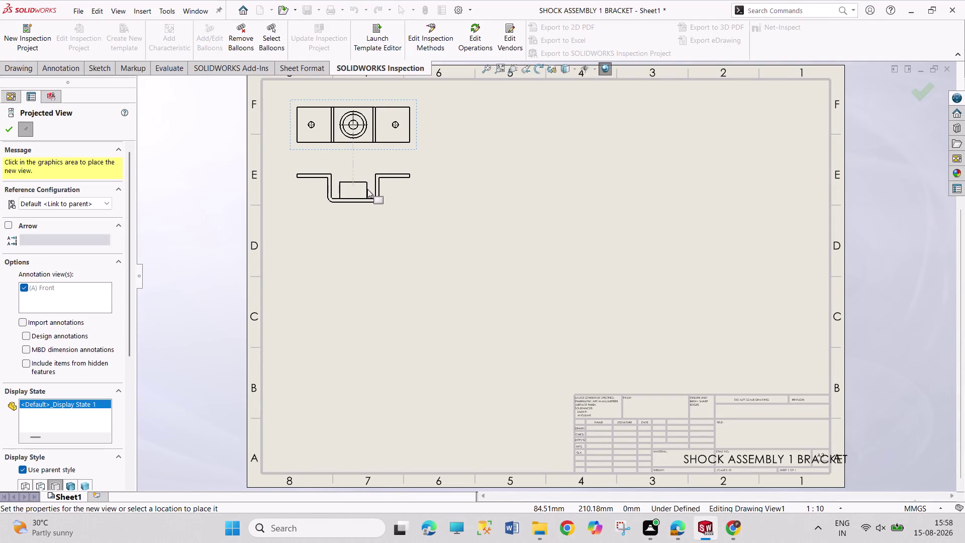
Place the bracket's projected front view directly below its top view and close the command.
click(368, 192)
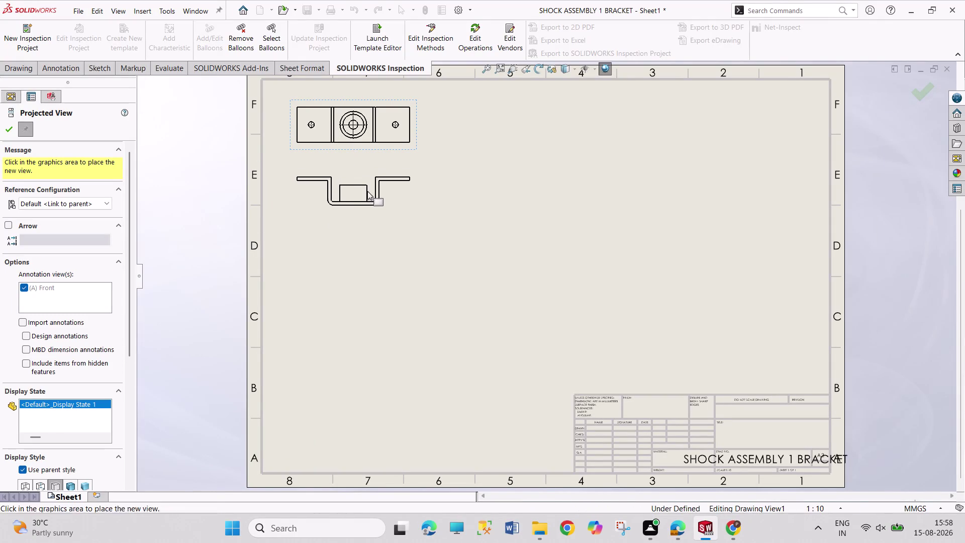
click(9, 136)
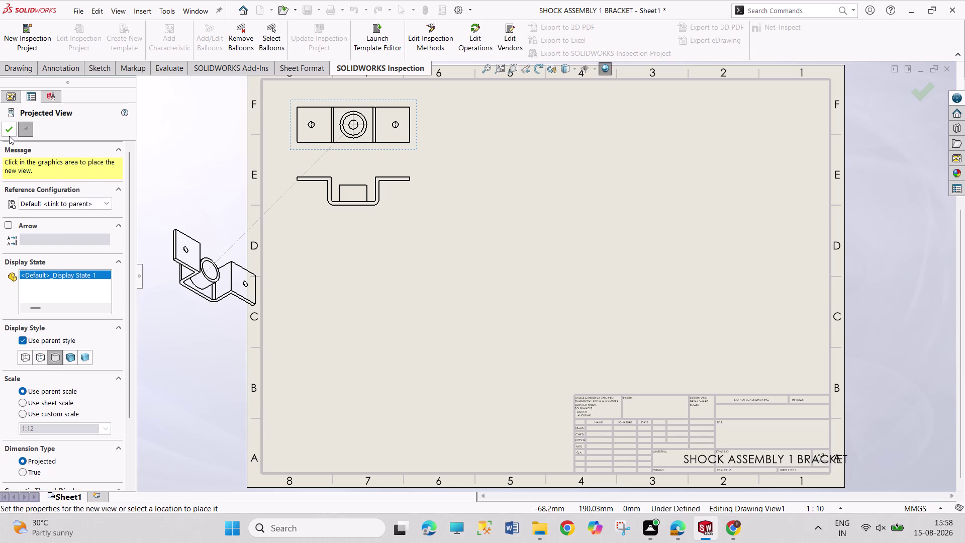
scroll(up, 3)
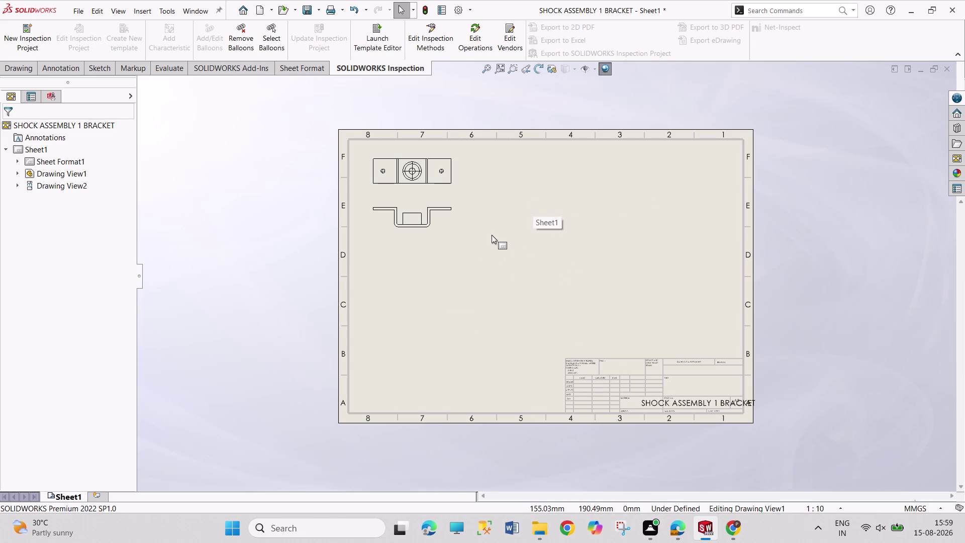
Create a new drawing on an A2 landscape sheet.
key(ctrl+n)
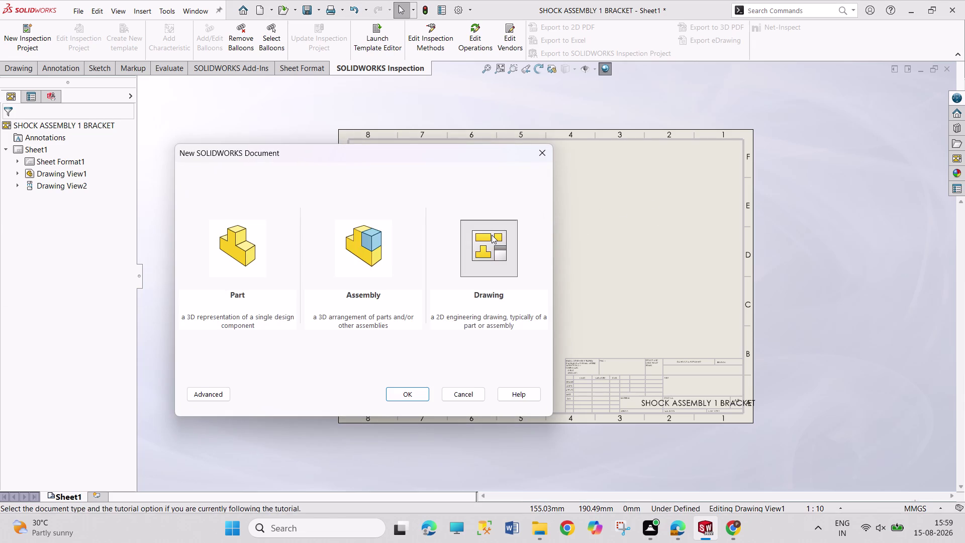
key(Return)
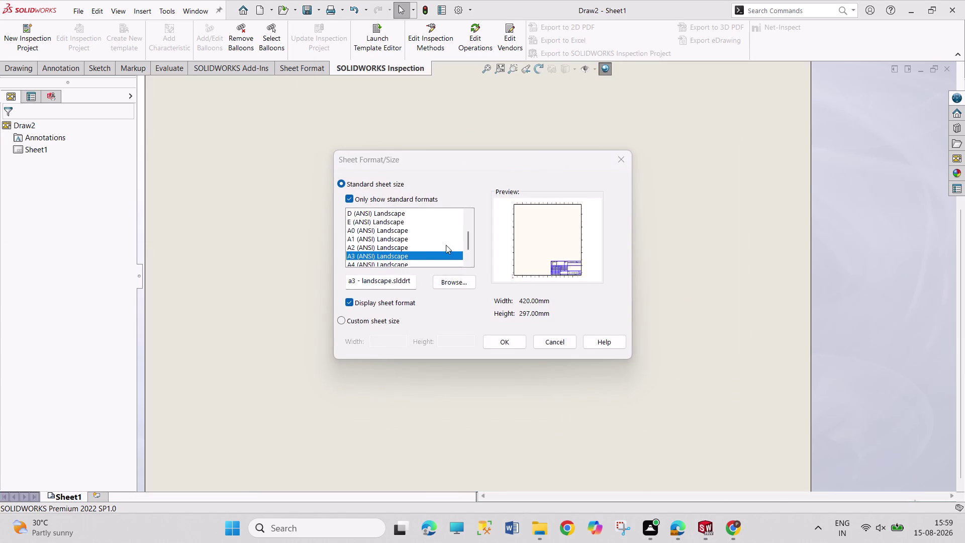
scroll(down, 3)
click(397, 232)
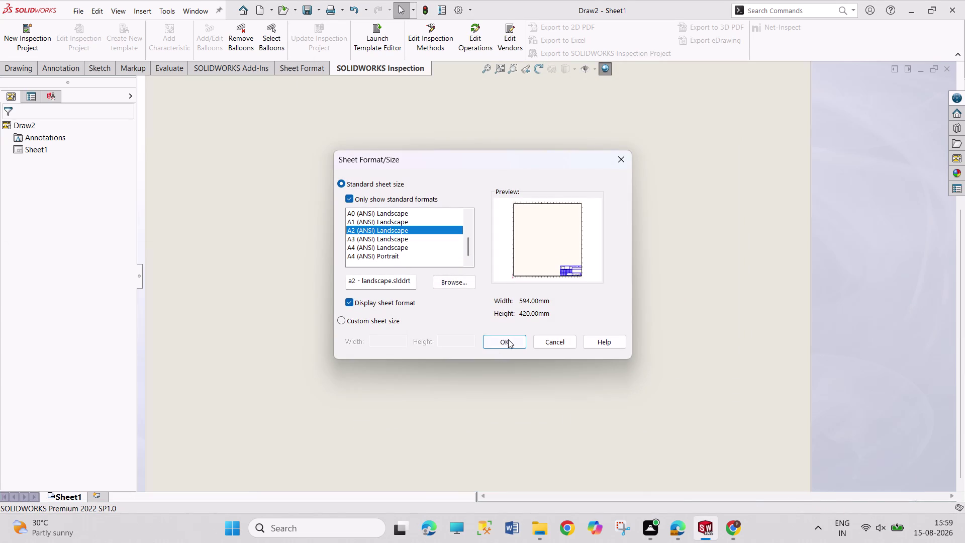
click(508, 339)
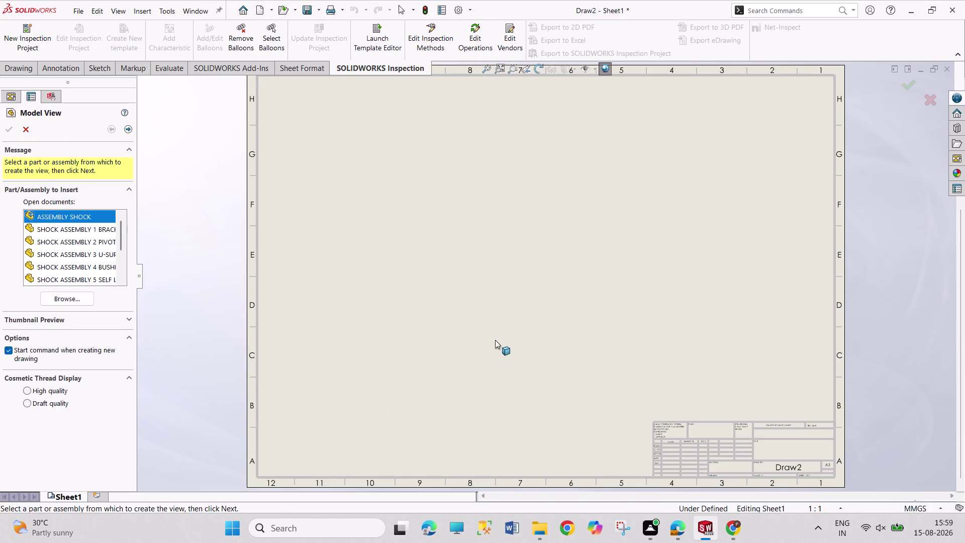
Start a model view of the bracket part at a custom 1:5 scale.
double_click(79, 229)
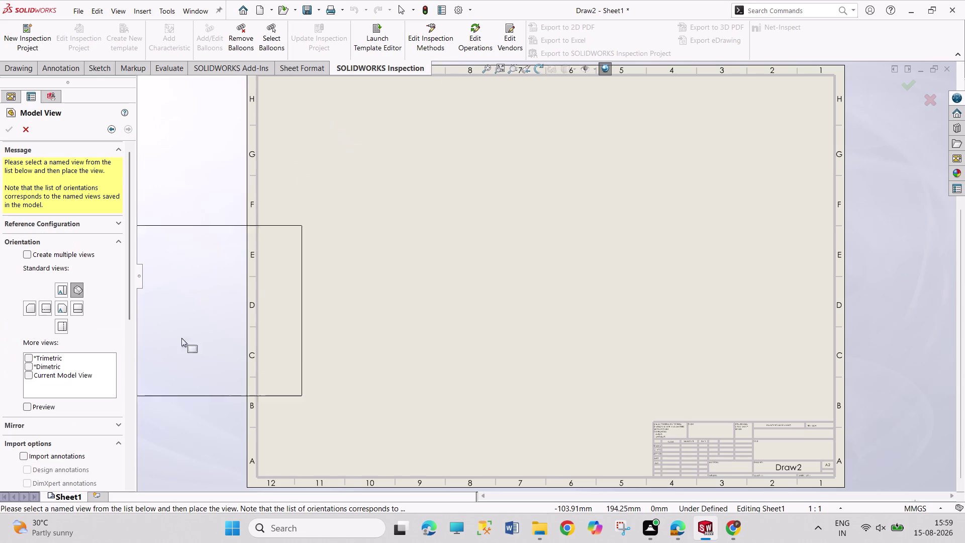
drag(132, 313, 136, 463)
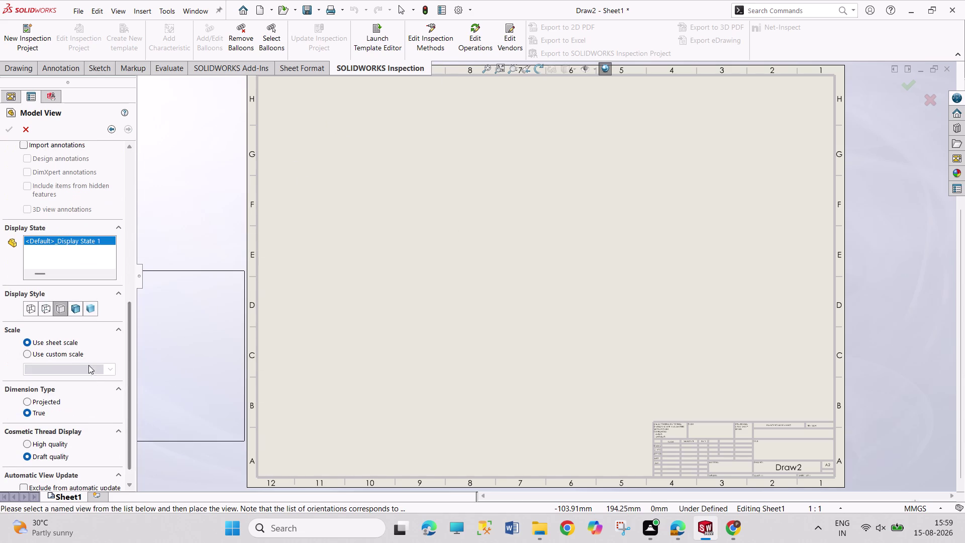
click(79, 357)
click(99, 369)
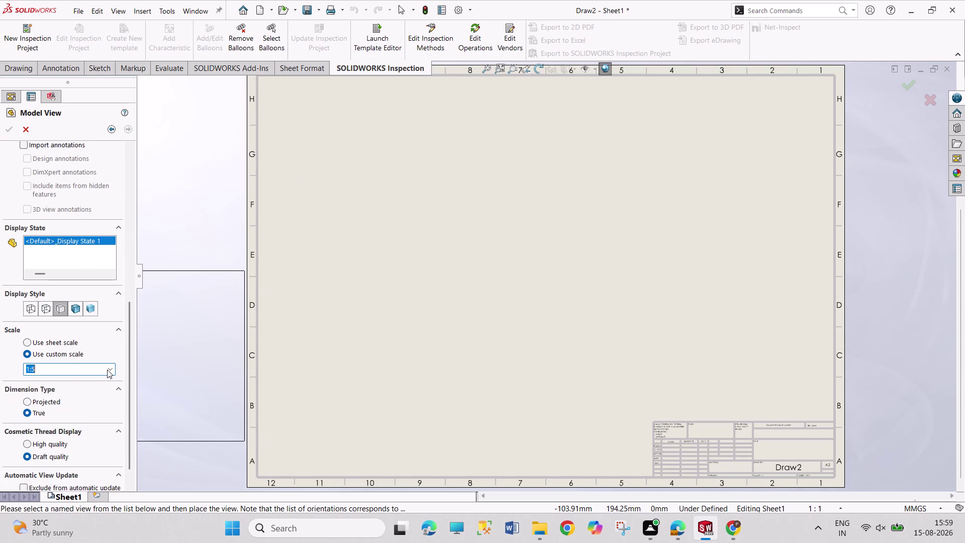
click(111, 368)
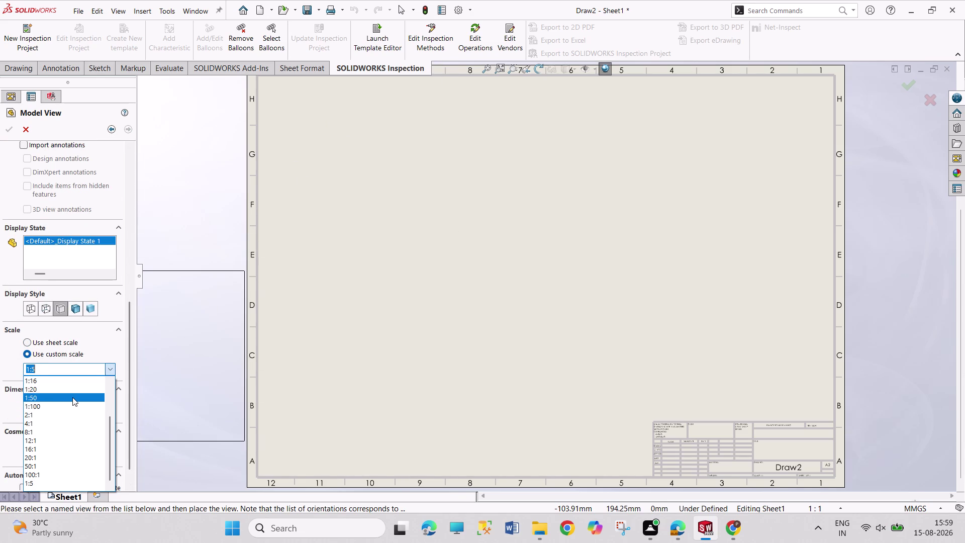
scroll(up, 3)
scroll(up, 3)
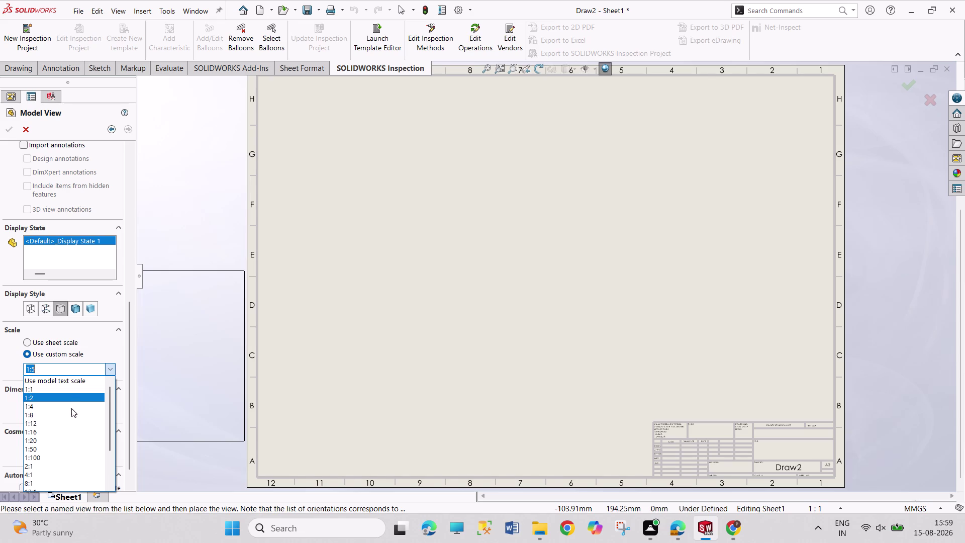
click(70, 414)
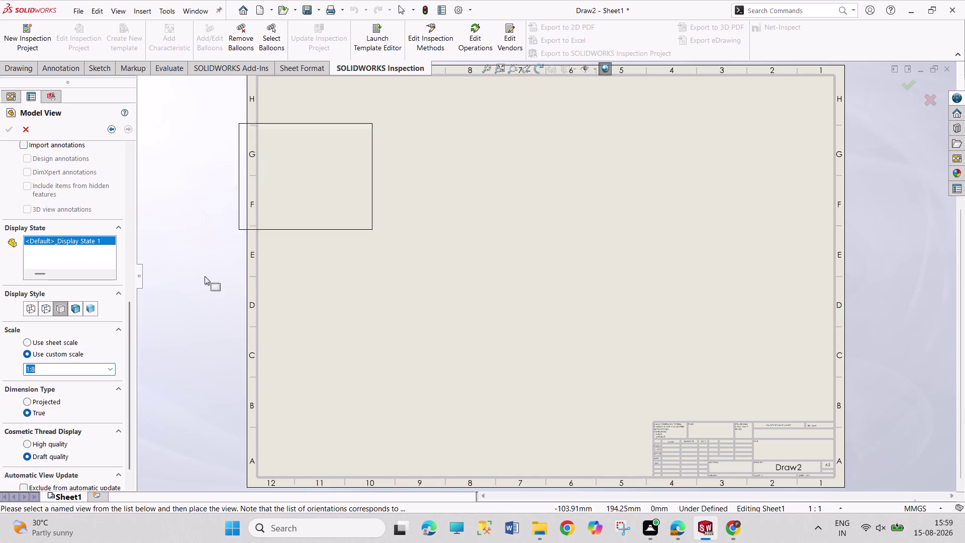
Set the bracket view's orientation and place its top view near the sheet top.
scroll(up, 3)
scroll(up, 3)
drag(129, 330, 150, 249)
click(61, 241)
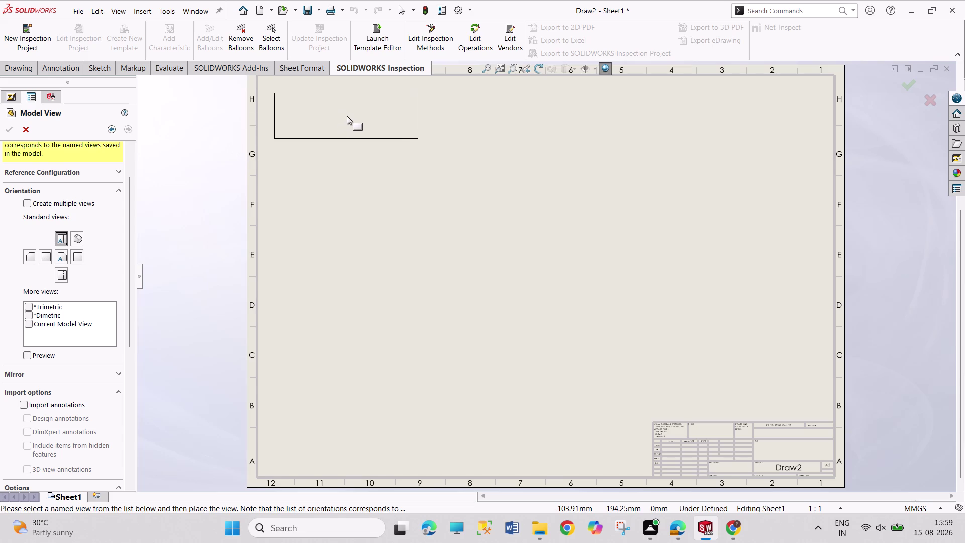
click(351, 116)
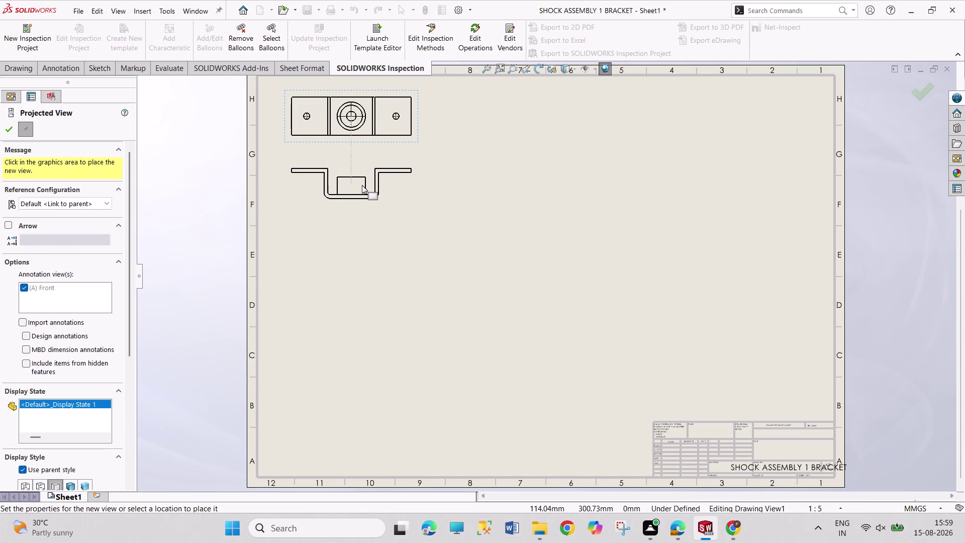
Add the projected front view beneath the bracket's 1:5 top view and end the command.
click(362, 185)
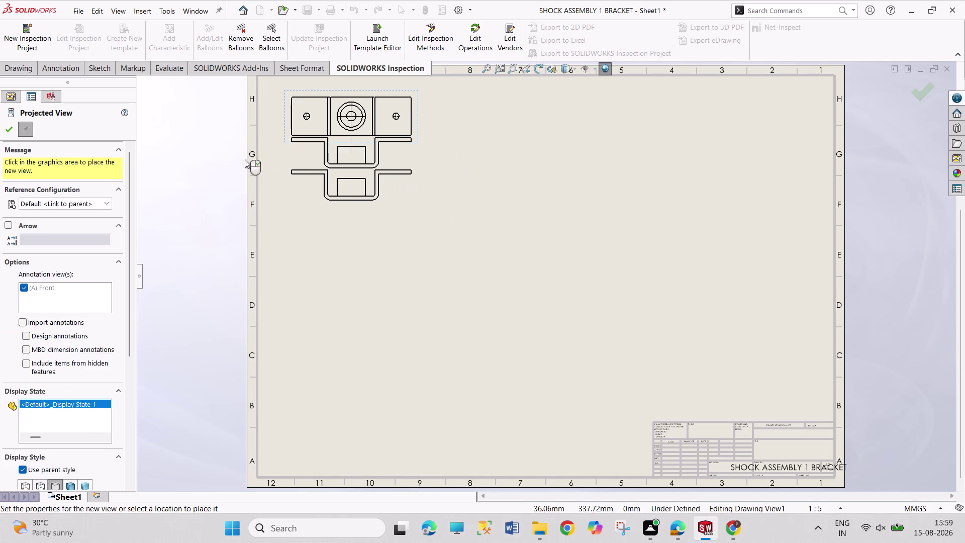
click(12, 129)
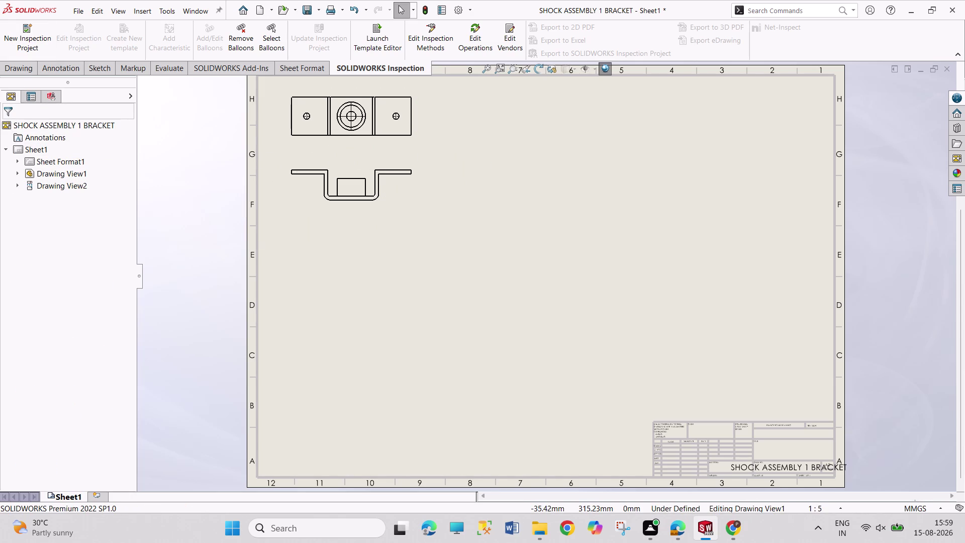
click(27, 70)
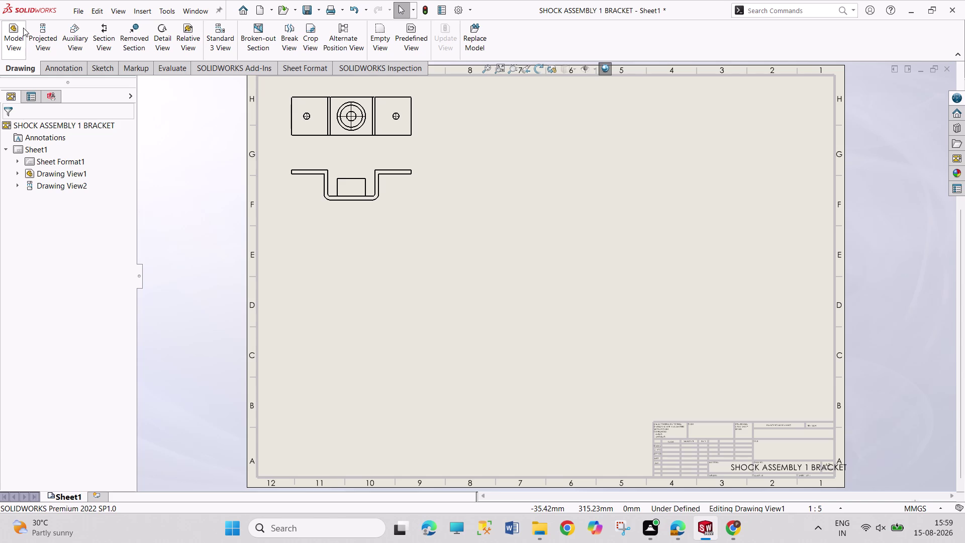
Start a model view of the pivot part at a custom 1:8 scale.
click(23, 32)
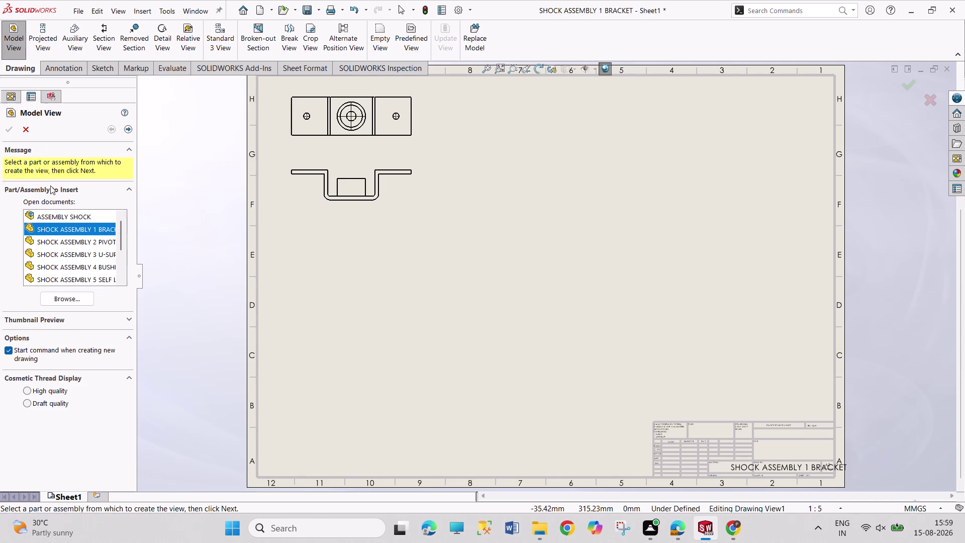
double_click(77, 242)
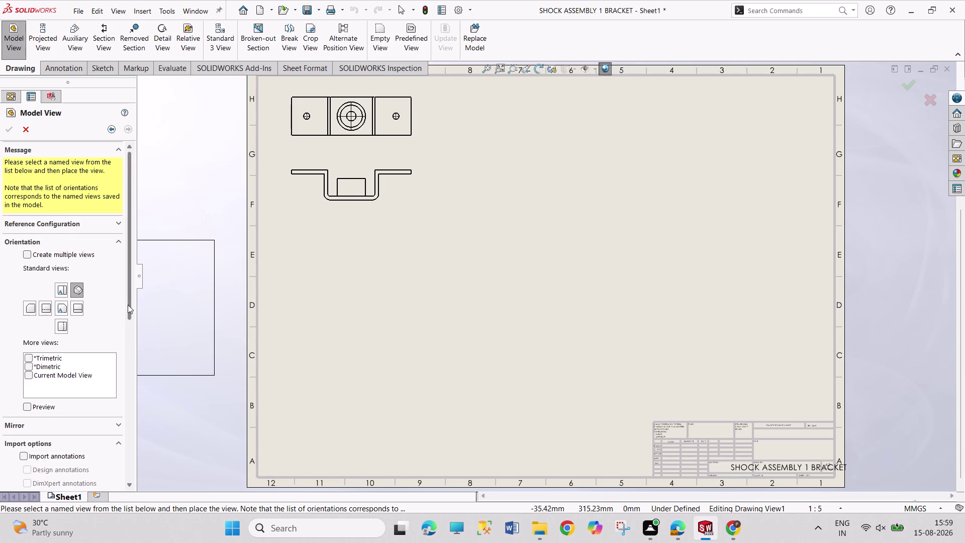
drag(128, 305, 122, 450)
click(48, 370)
click(50, 364)
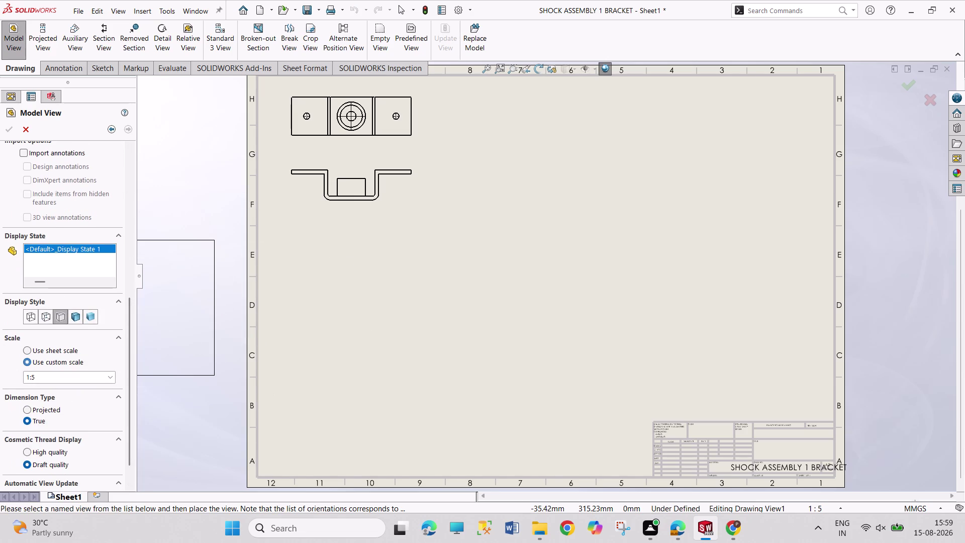
click(111, 376)
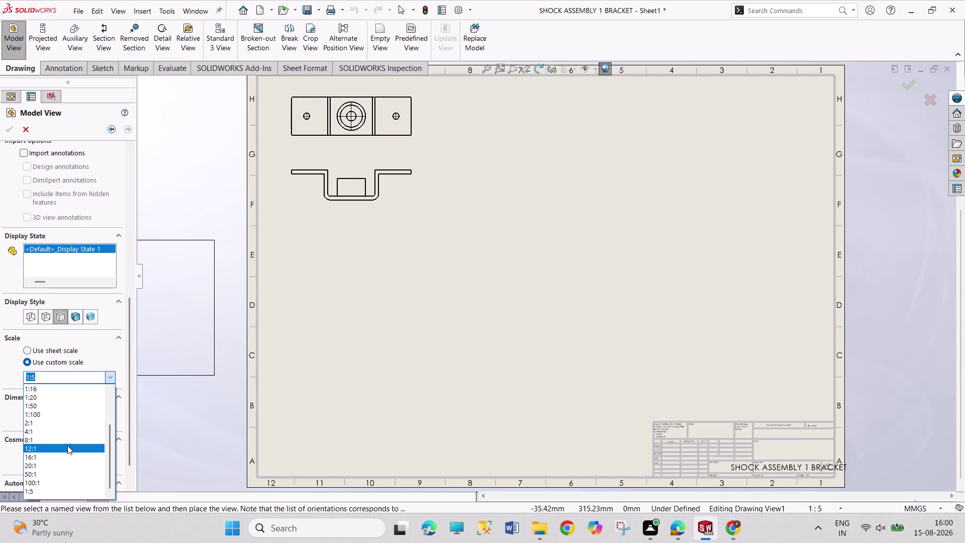
scroll(up, 3)
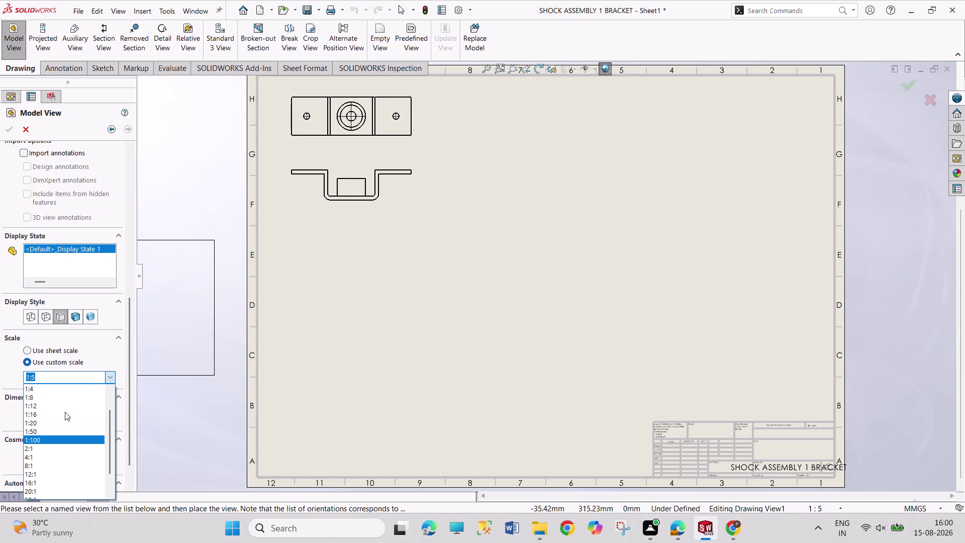
click(63, 400)
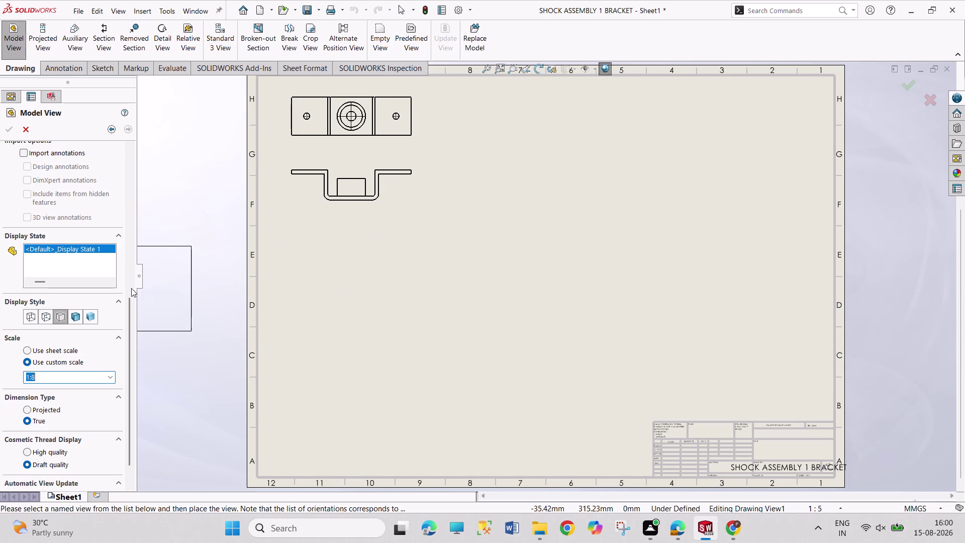
Place the pivot's top view below the bracket views, with its projected front view beneath.
drag(129, 315, 136, 211)
click(65, 205)
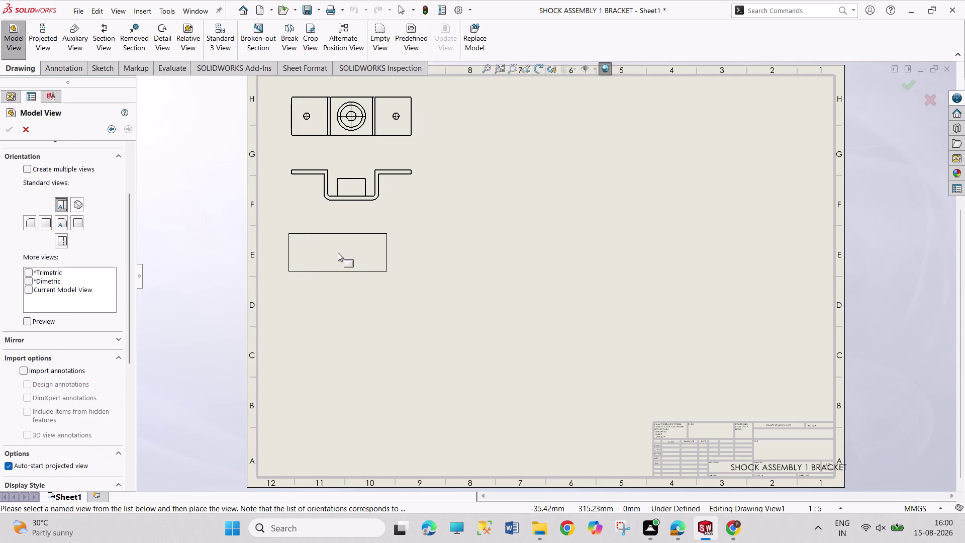
click(339, 252)
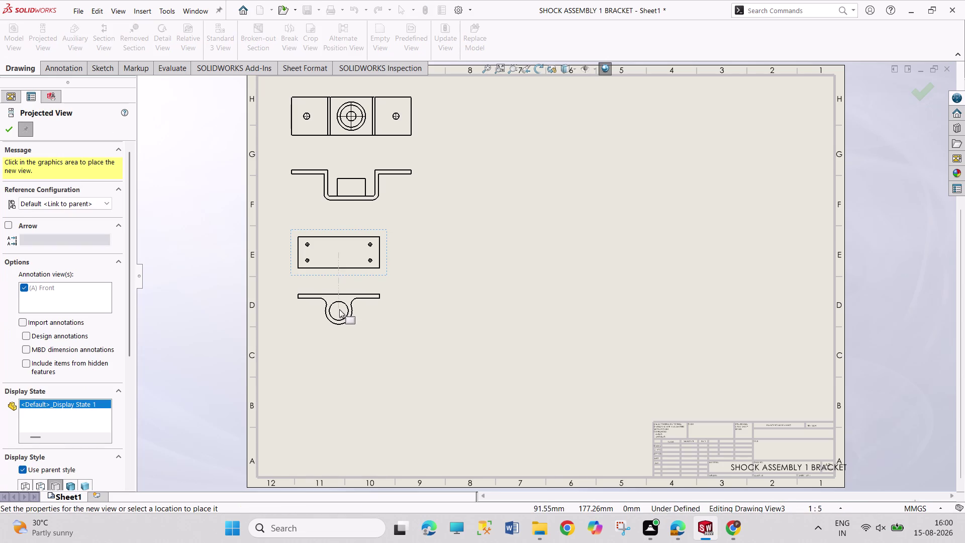
click(340, 309)
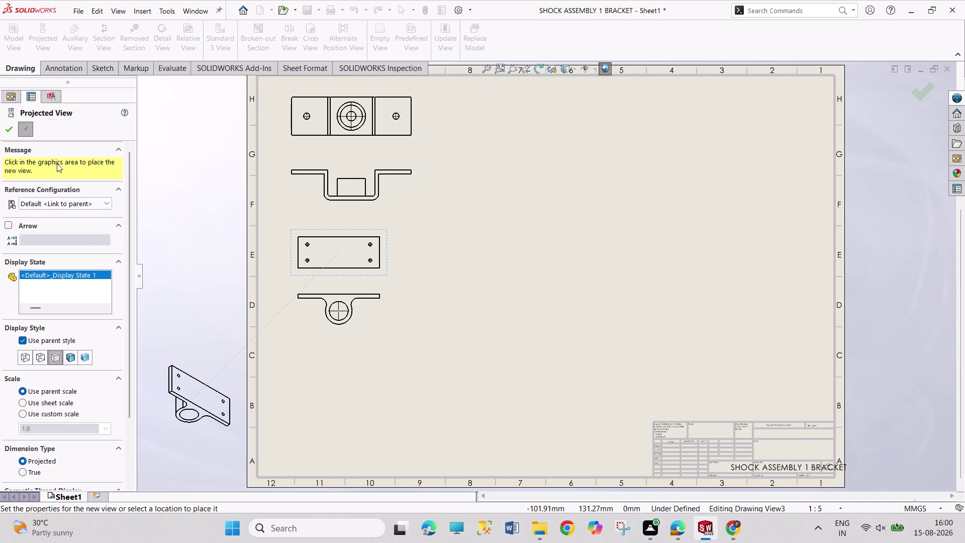
click(9, 132)
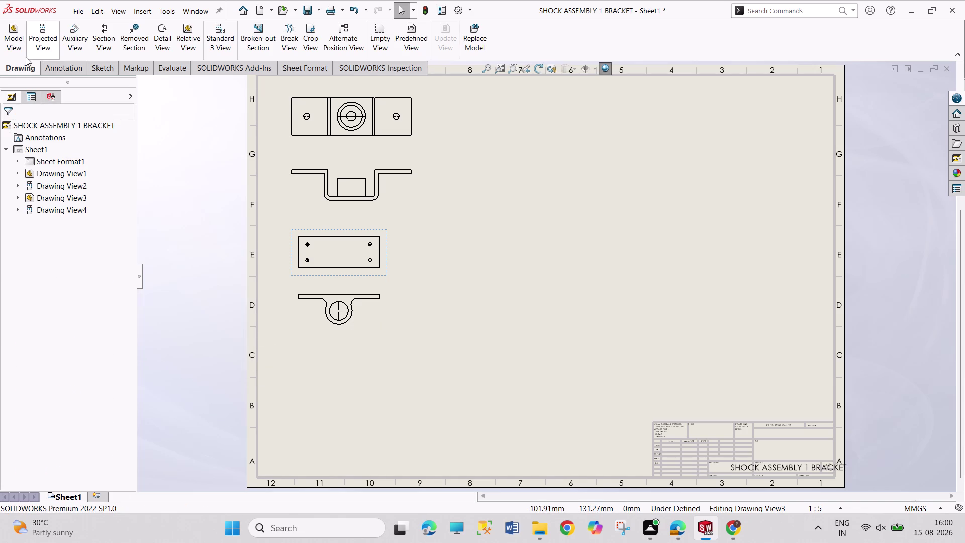
Start a model view of the U-shaped support at a custom 1:8 scale.
click(22, 52)
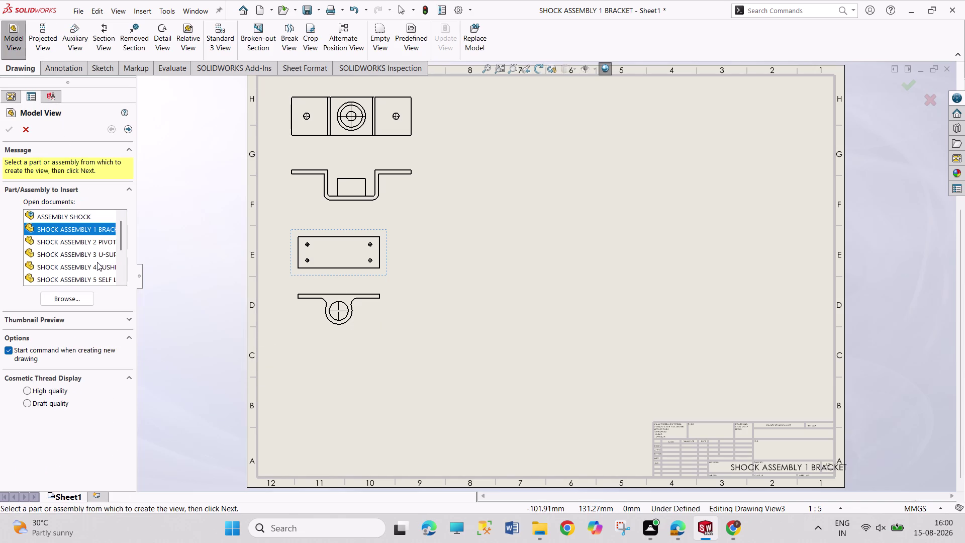
double_click(97, 257)
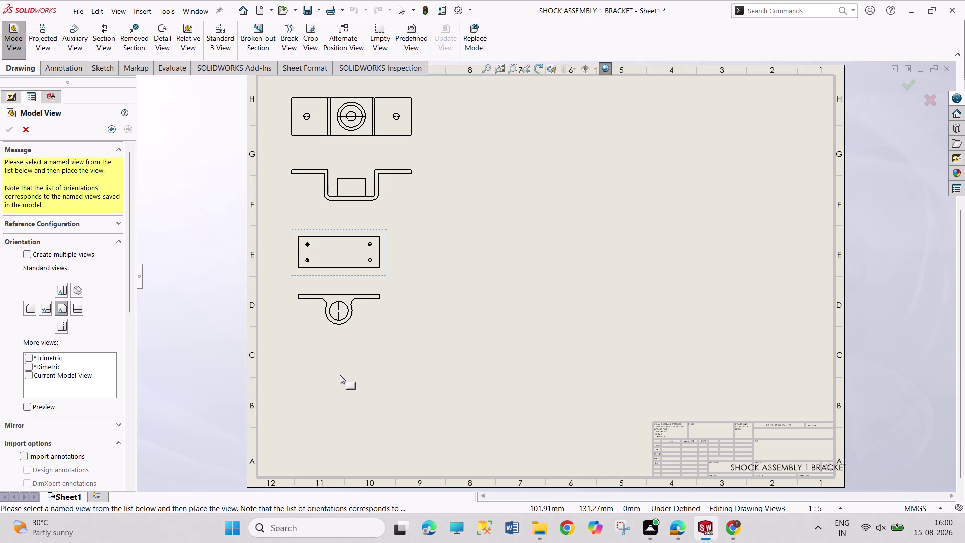
drag(129, 298, 150, 425)
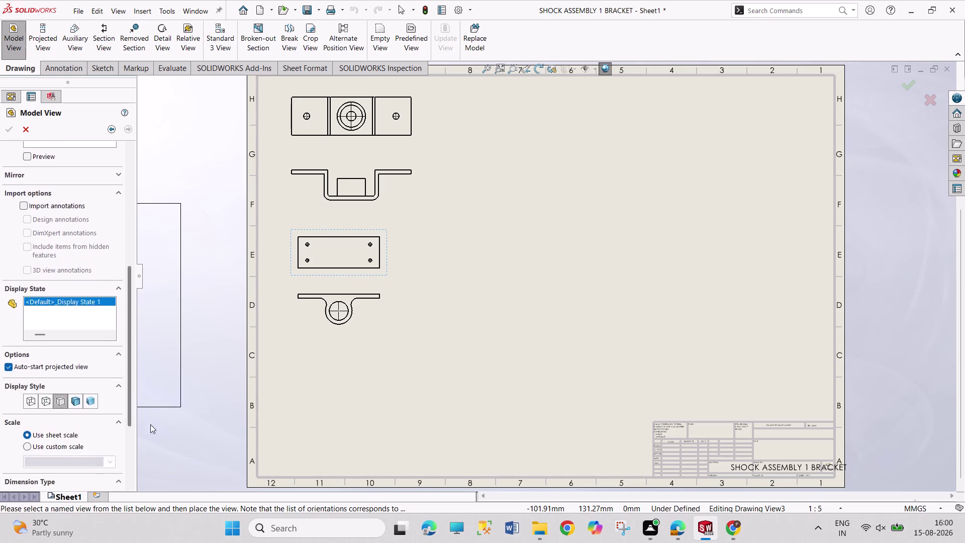
drag(150, 425, 151, 432)
scroll(up, 3)
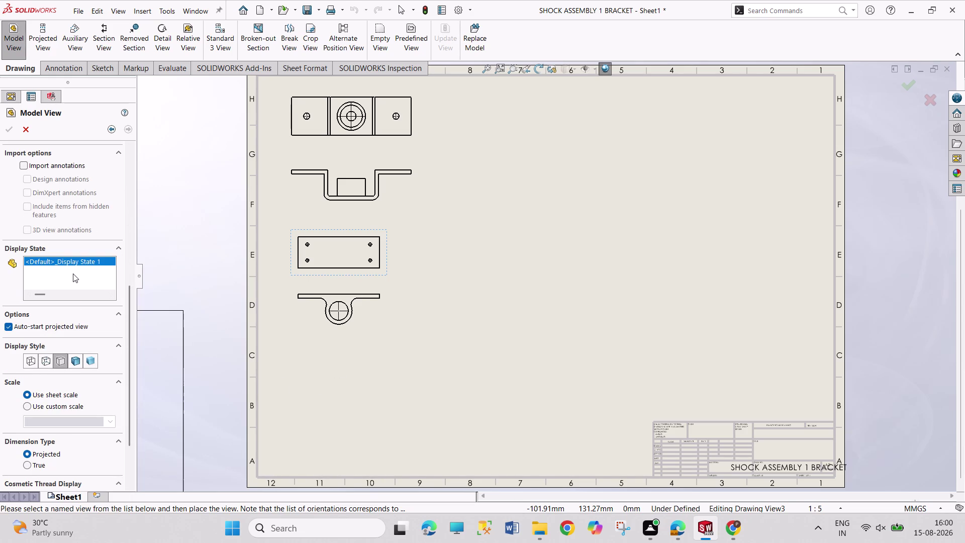
scroll(down, 3)
click(74, 403)
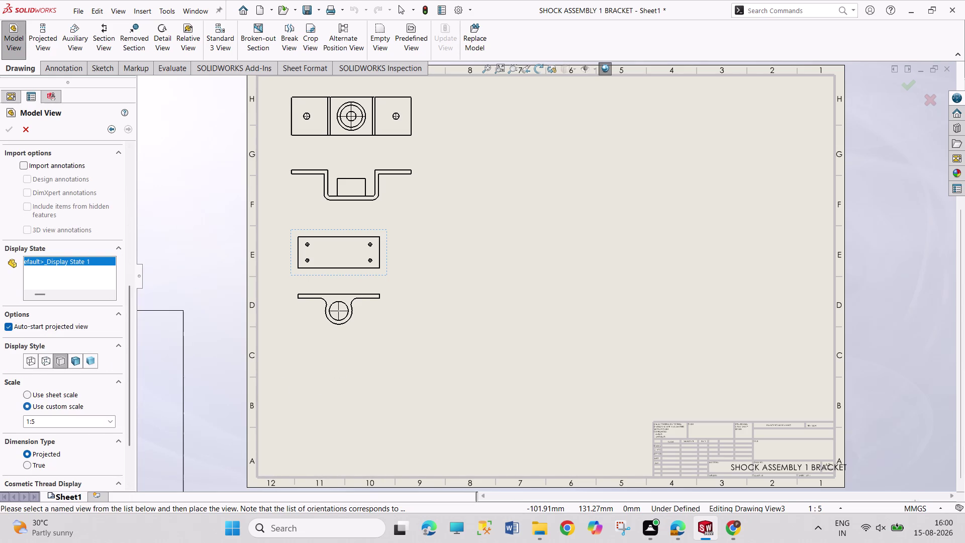
click(108, 420)
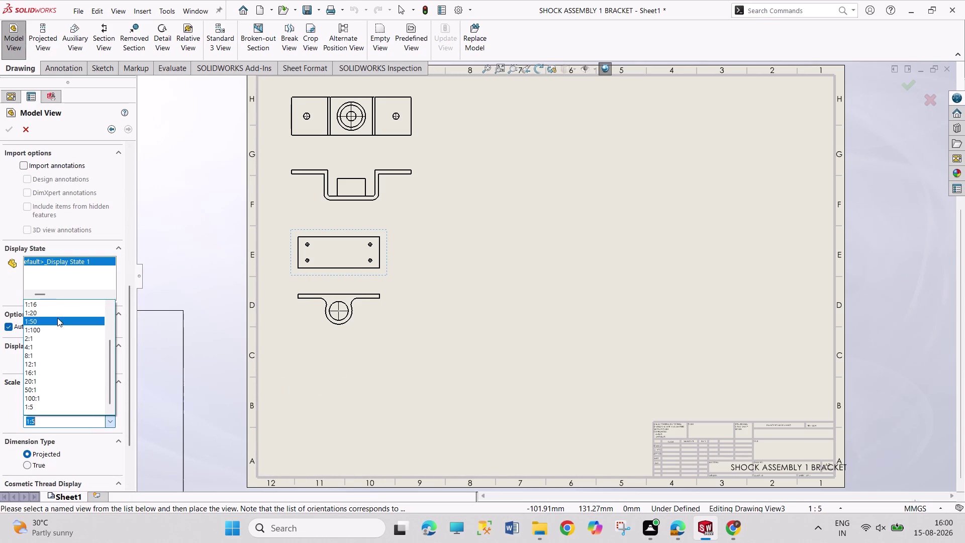
scroll(up, 3)
click(60, 317)
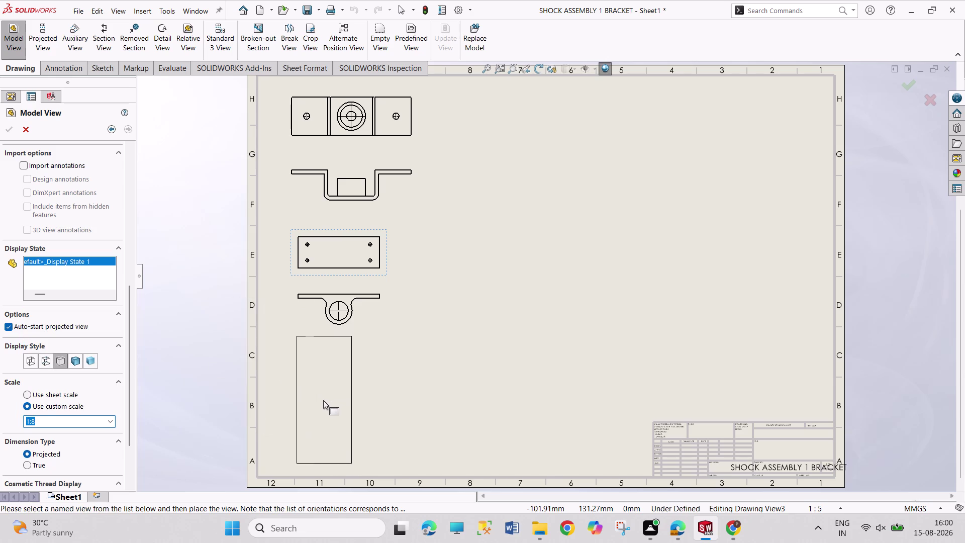
Place the support's front view at lower left, with a projected side view beside it.
click(308, 399)
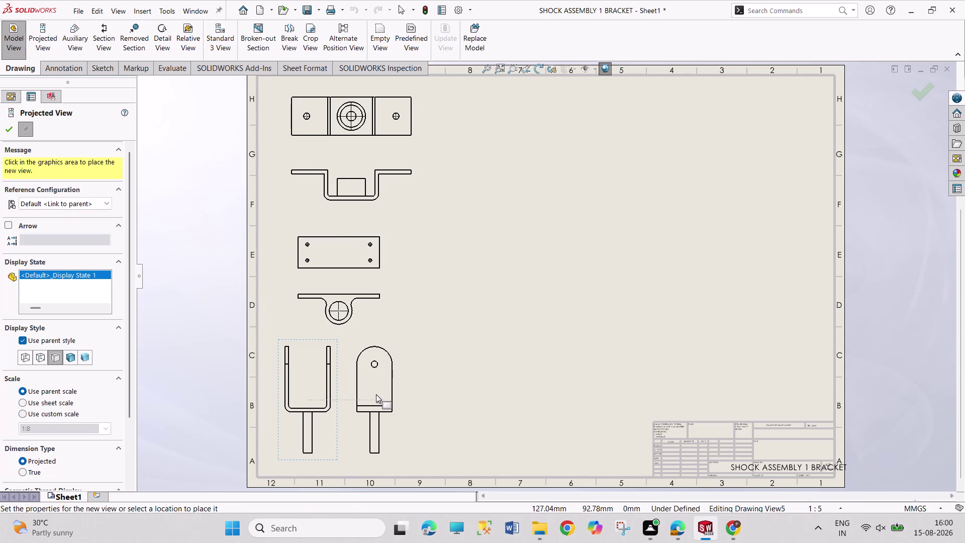
click(378, 394)
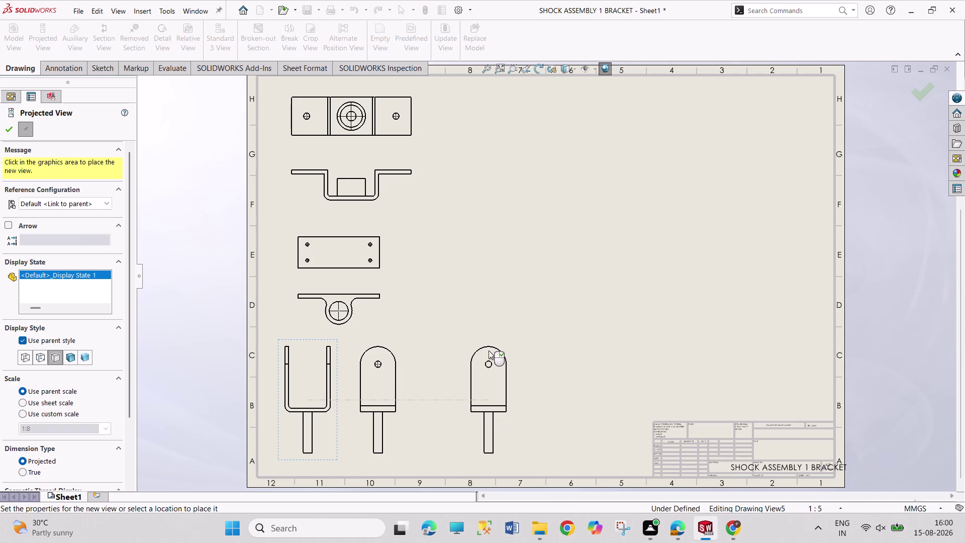
click(4, 132)
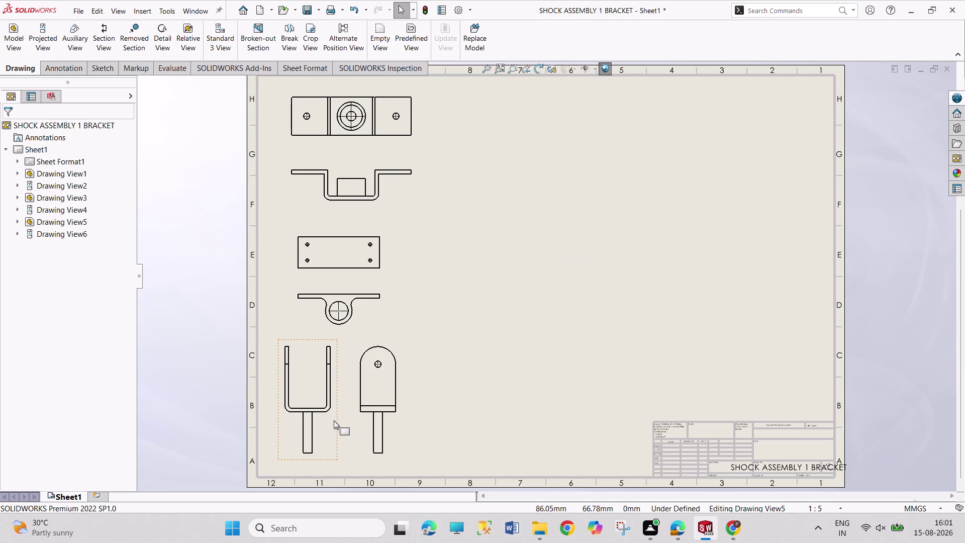
Arrange the U-support's front and side views side by side at the sheet's upper right.
drag(338, 423, 542, 215)
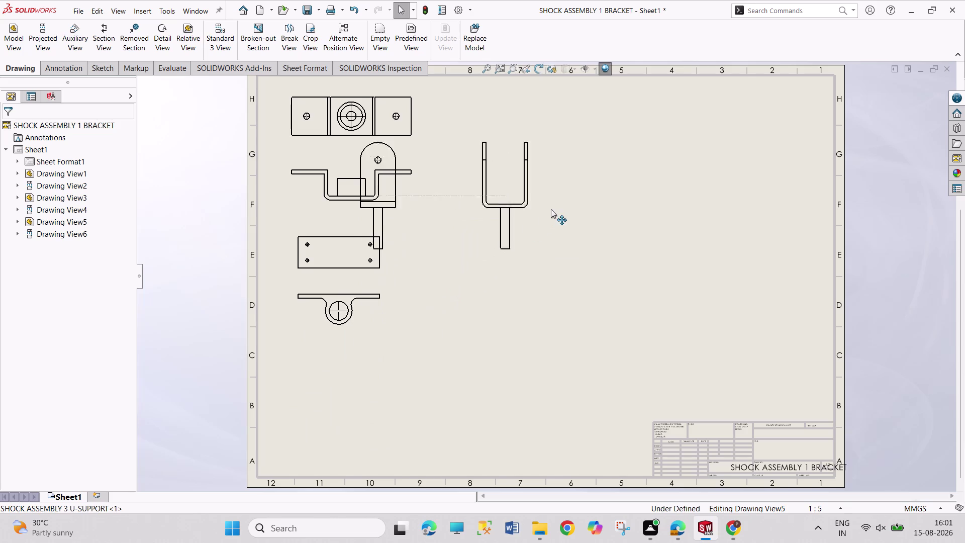
drag(541, 215, 324, 186)
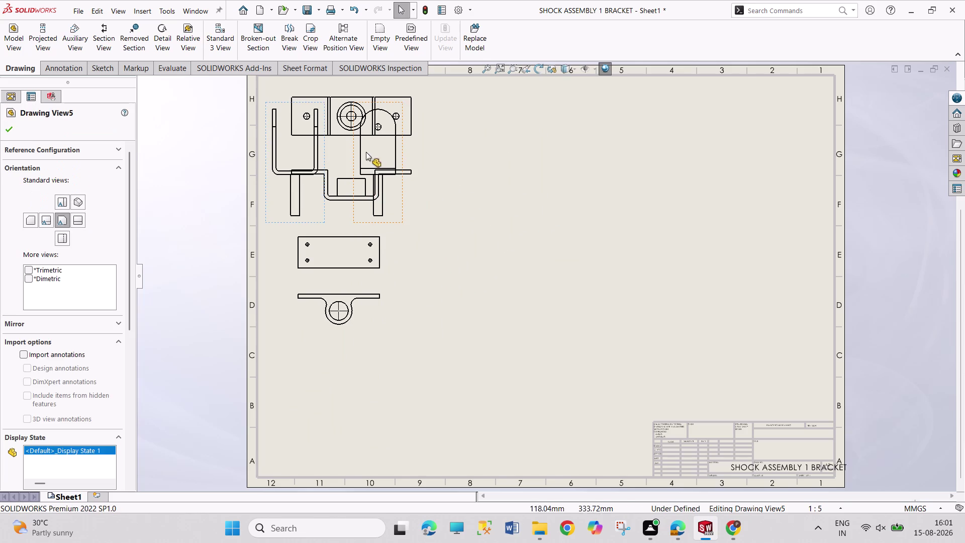
drag(402, 155, 608, 132)
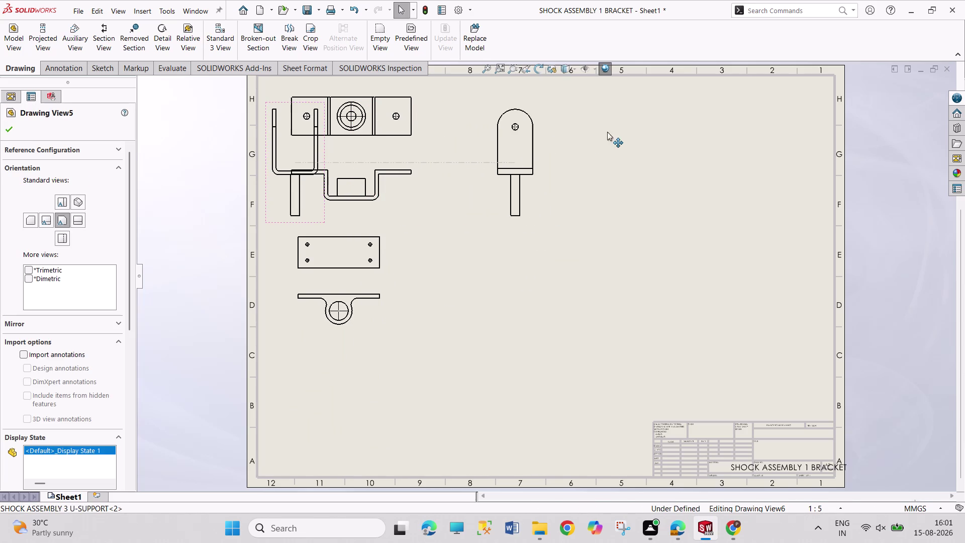
drag(607, 132, 605, 133)
drag(324, 152, 440, 140)
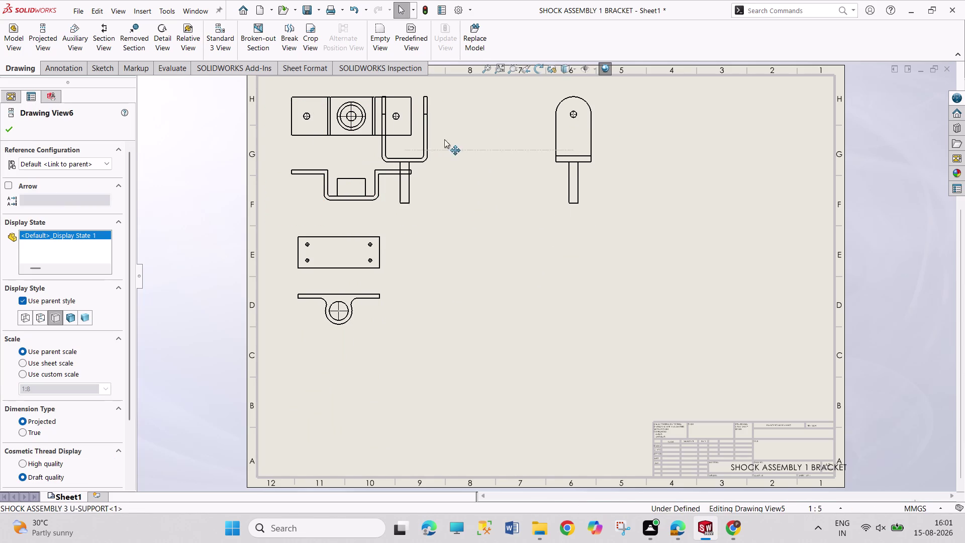
drag(440, 140, 518, 140)
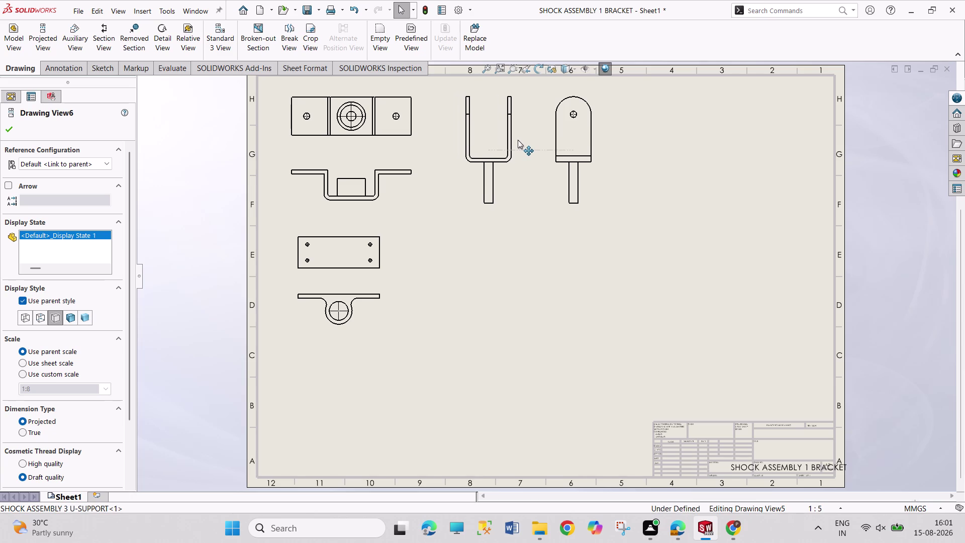
drag(518, 140, 526, 141)
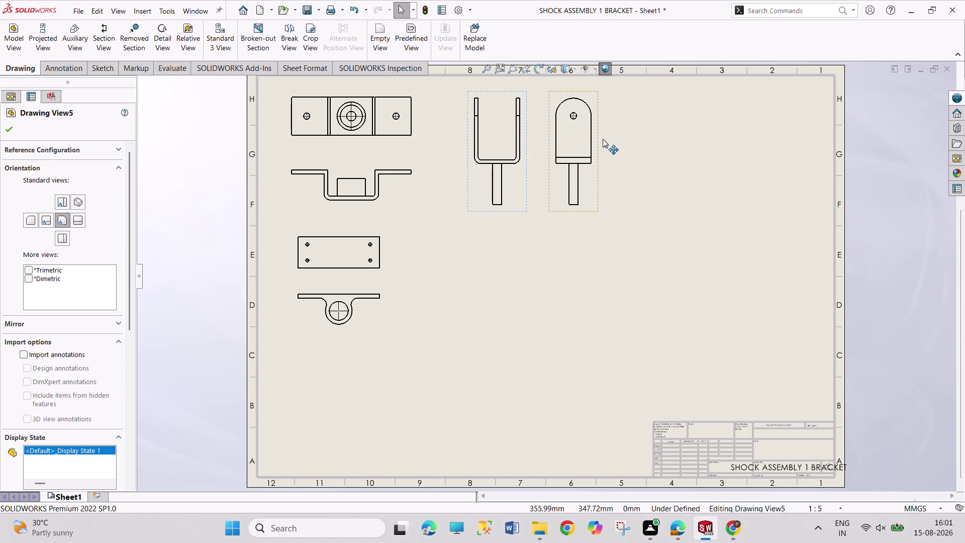
drag(599, 139, 656, 130)
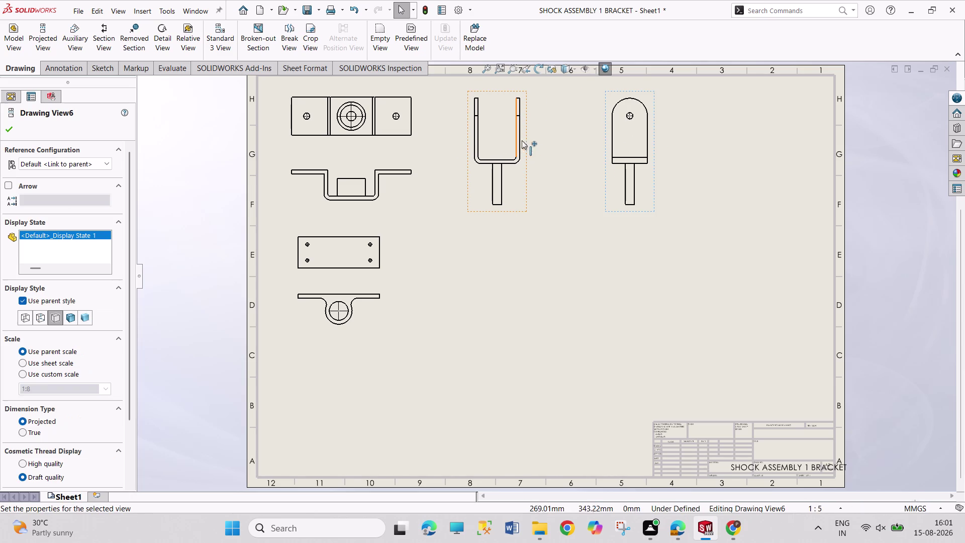
drag(530, 136, 579, 138)
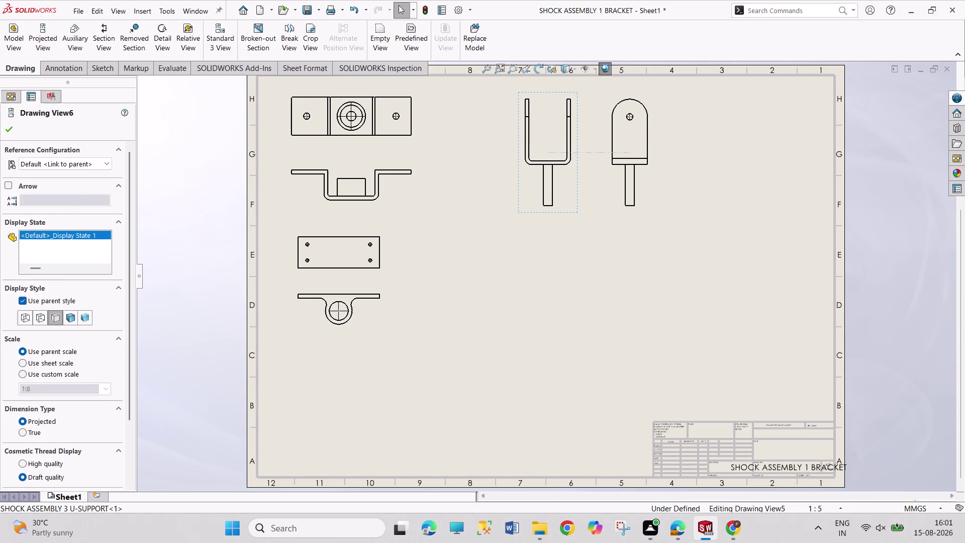
click(10, 129)
click(18, 52)
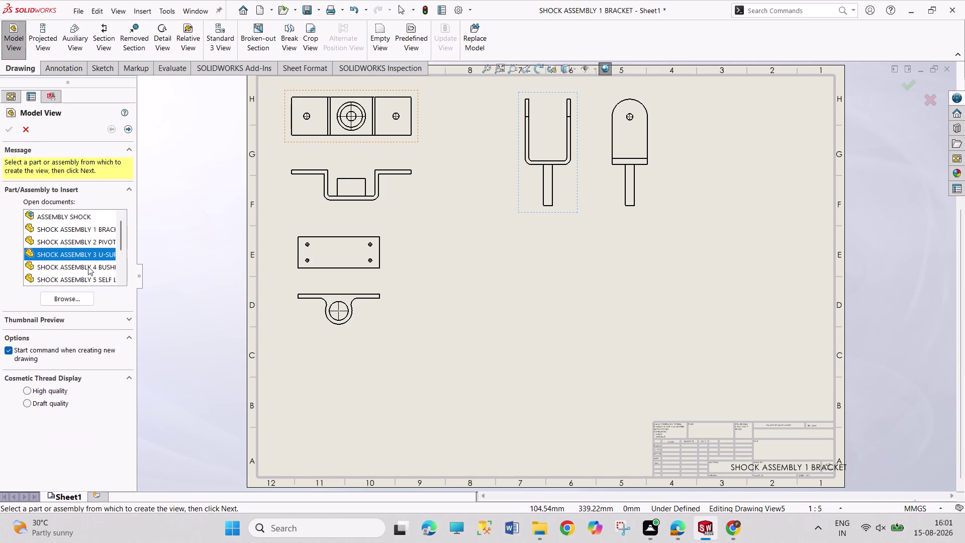
Pick the round flanged part for a new view and set its custom scale to 1:4.
double_click(88, 266)
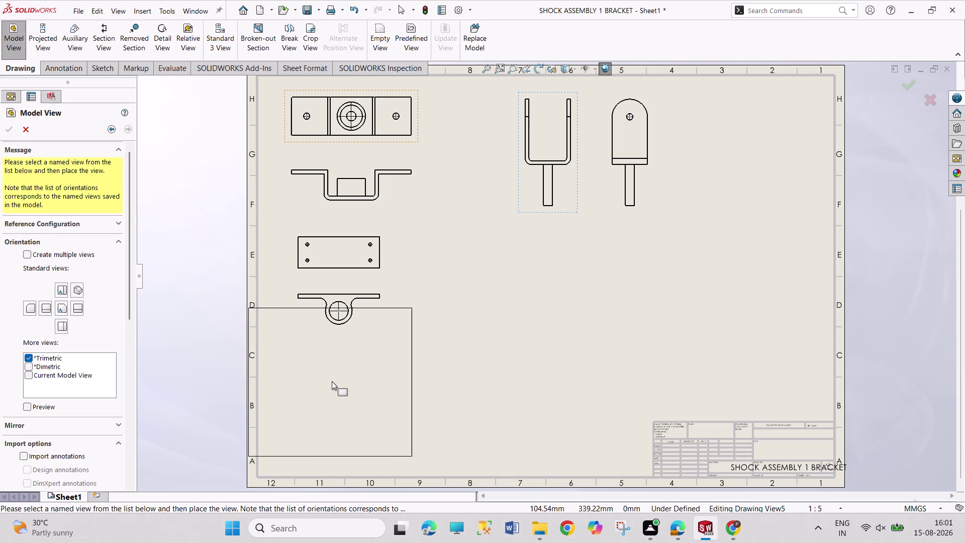
drag(129, 316, 139, 459)
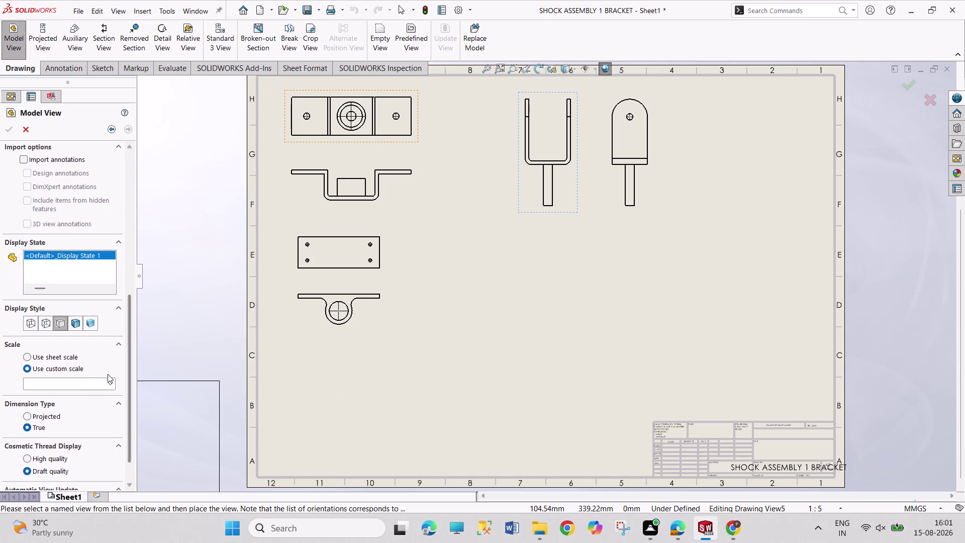
click(110, 386)
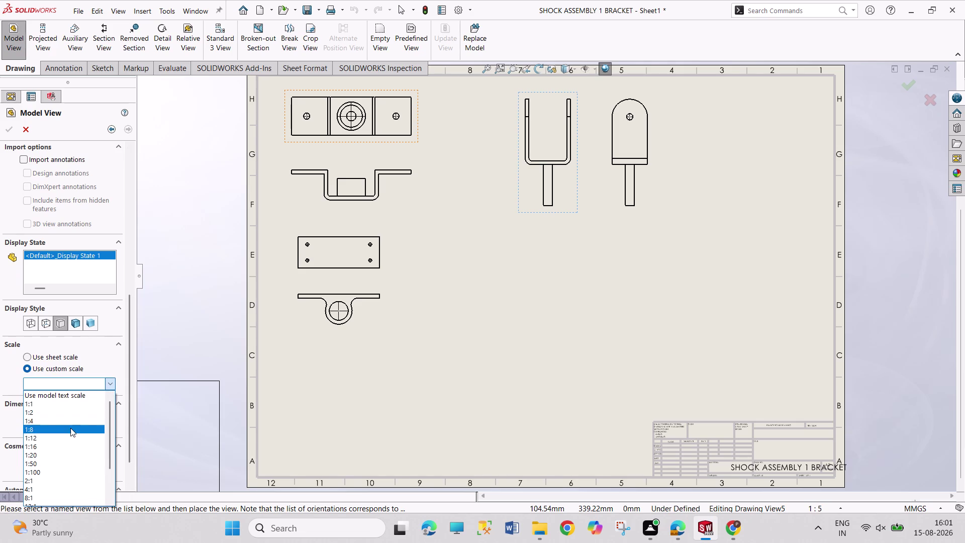
click(70, 428)
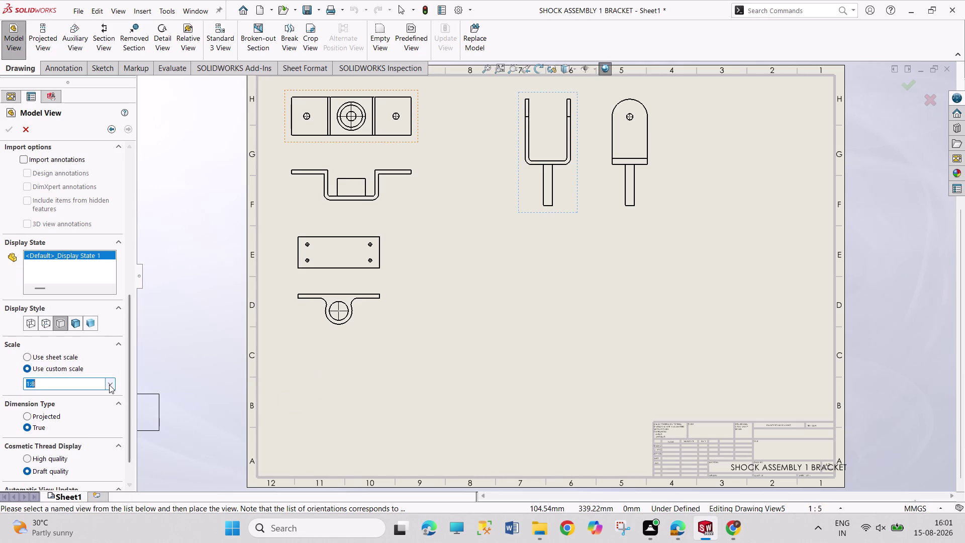
click(109, 384)
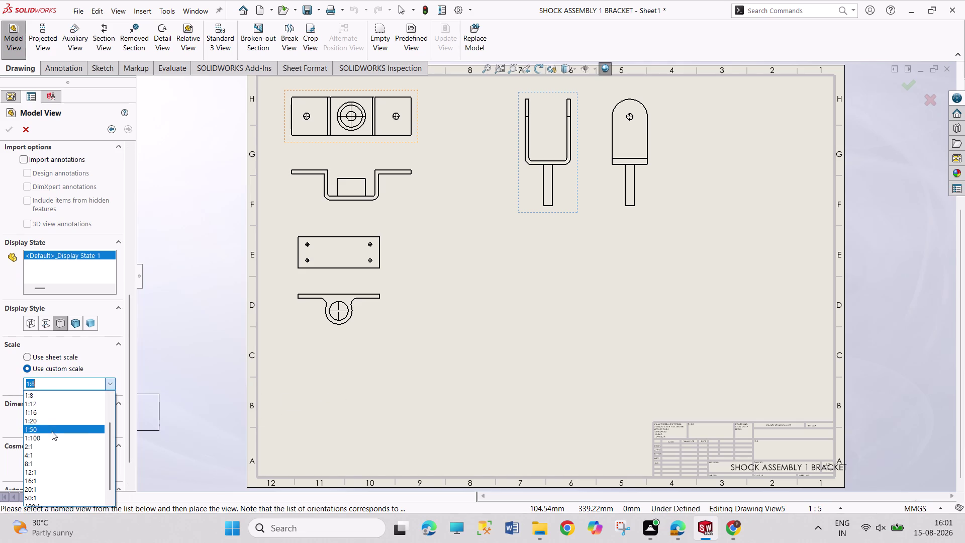
scroll(up, 3)
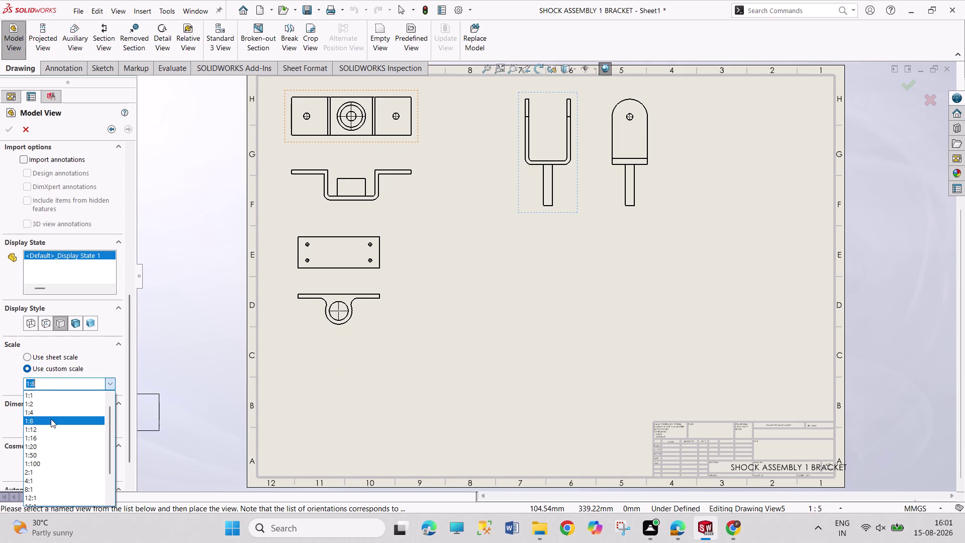
click(52, 412)
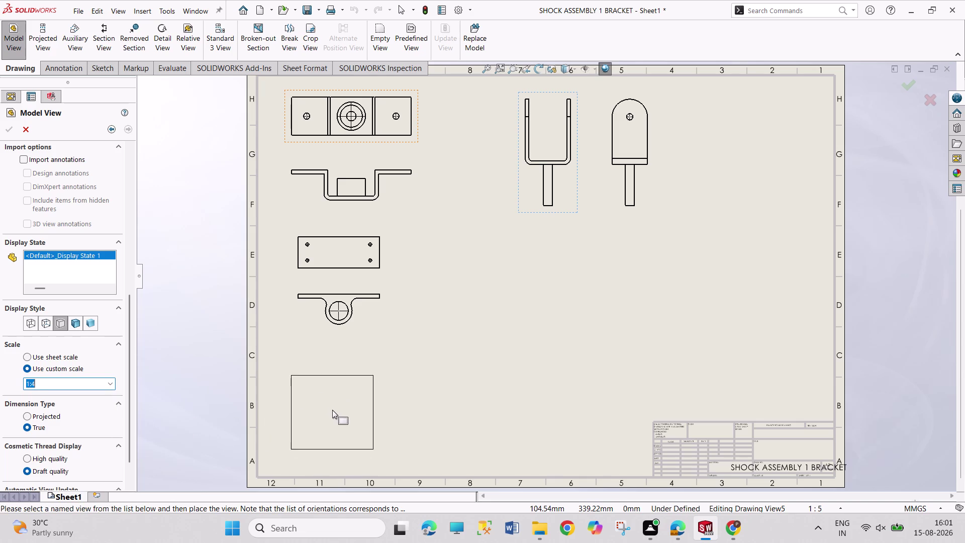
Place the round part's Front view at lower left, with a projected side view beneath.
drag(129, 327, 142, 200)
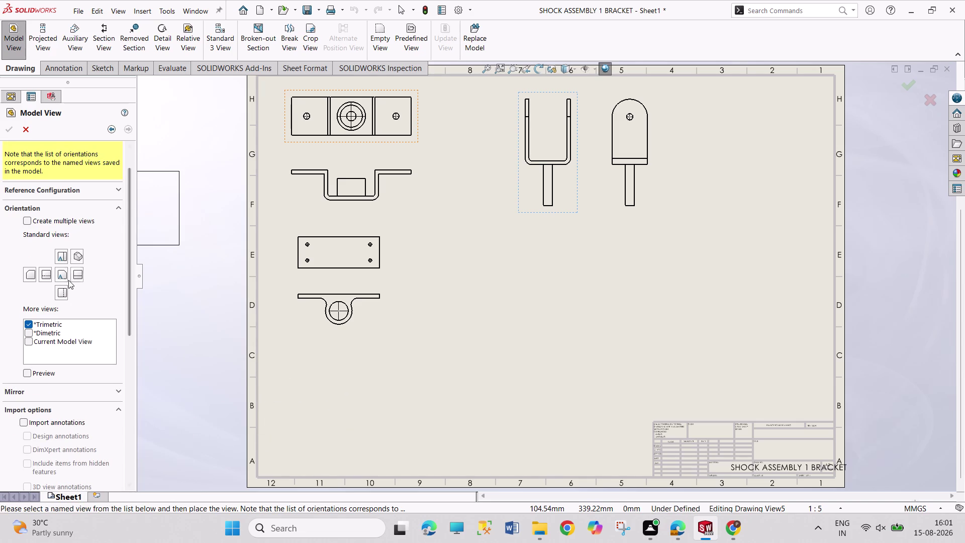
click(63, 258)
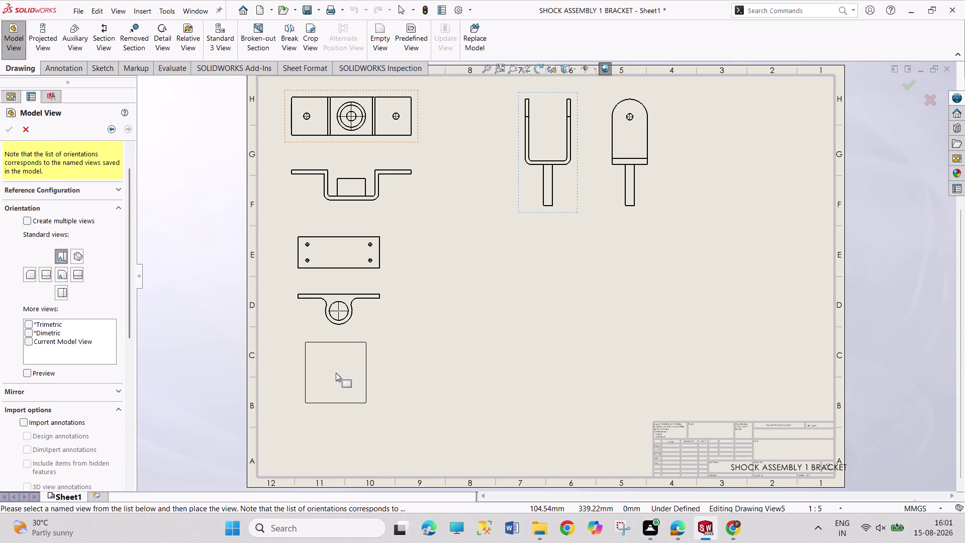
click(63, 277)
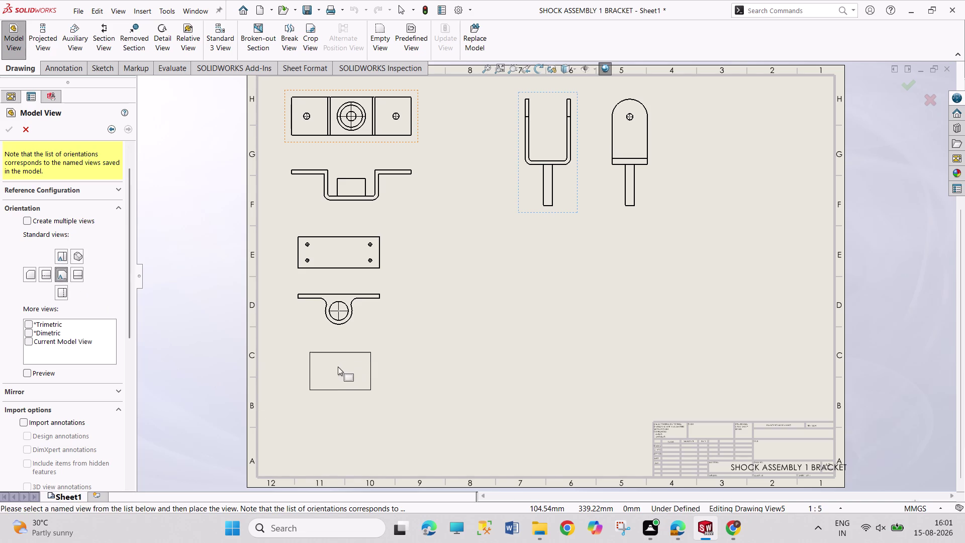
click(59, 260)
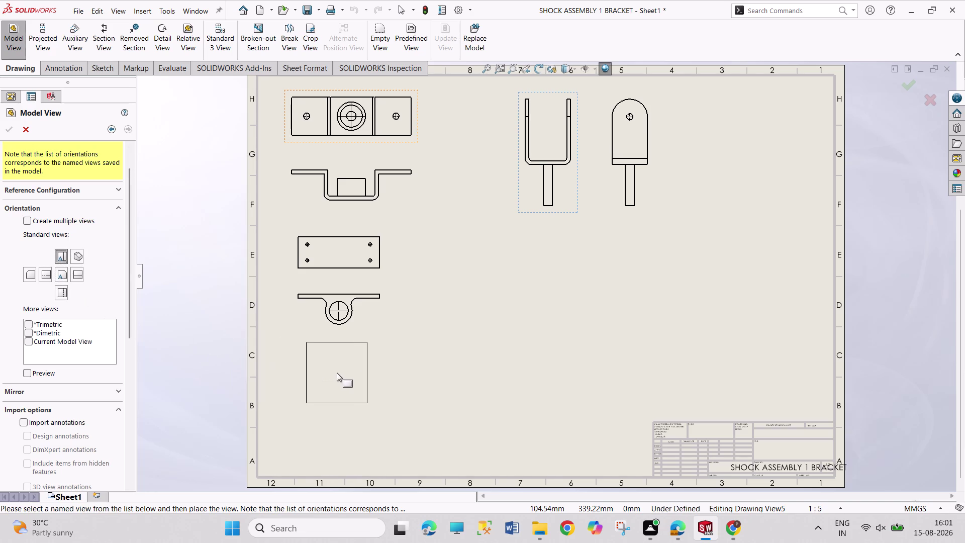
click(337, 372)
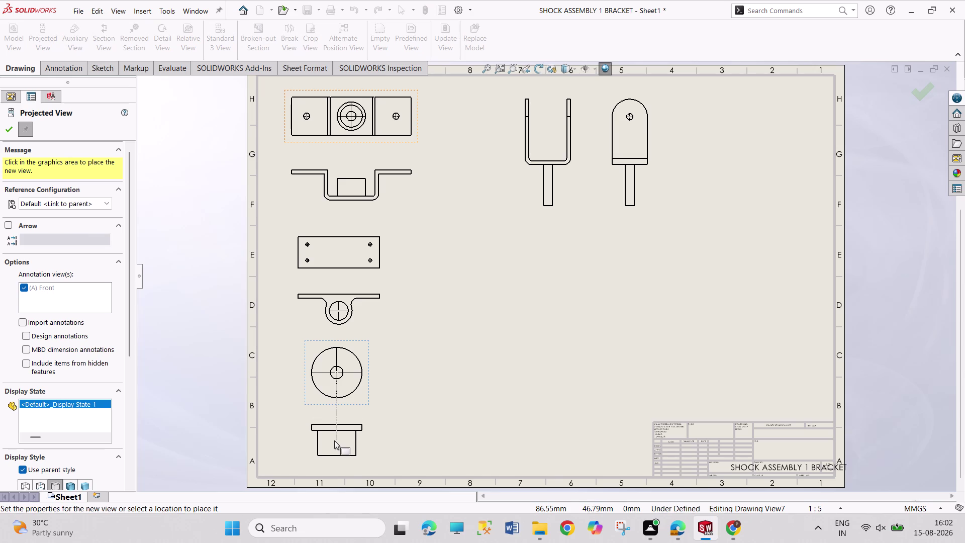
click(334, 441)
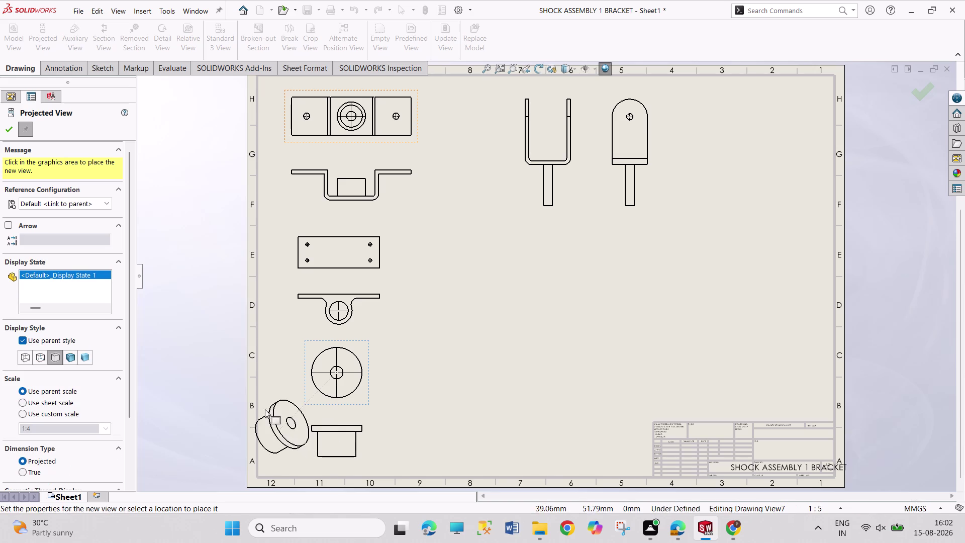
click(6, 128)
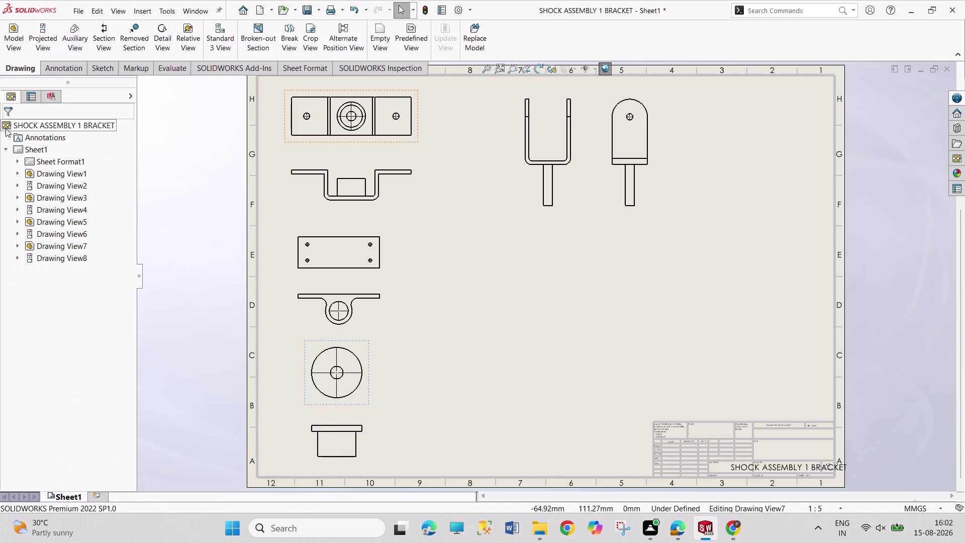
click(13, 32)
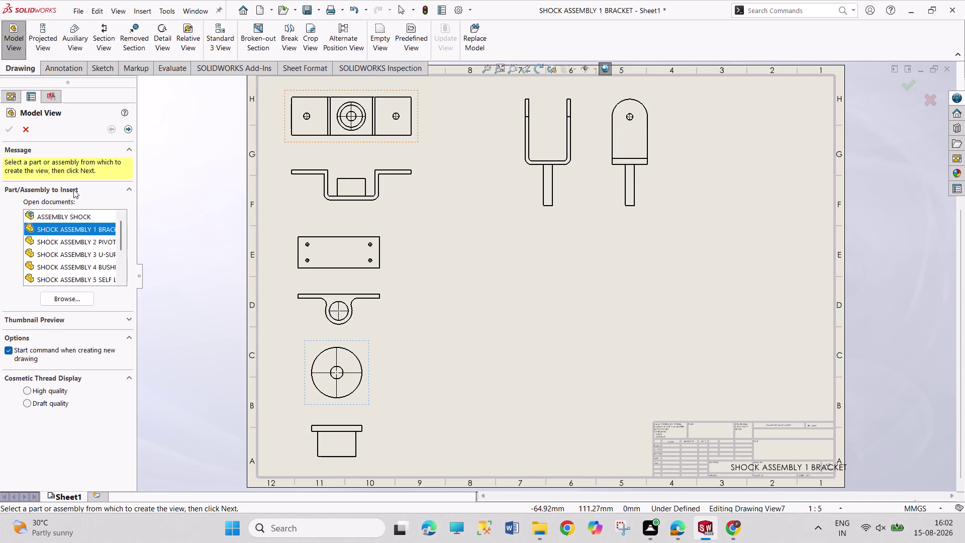
Place a Front-orientation view of the self-locking nut near the sheet centre.
scroll(down, 3)
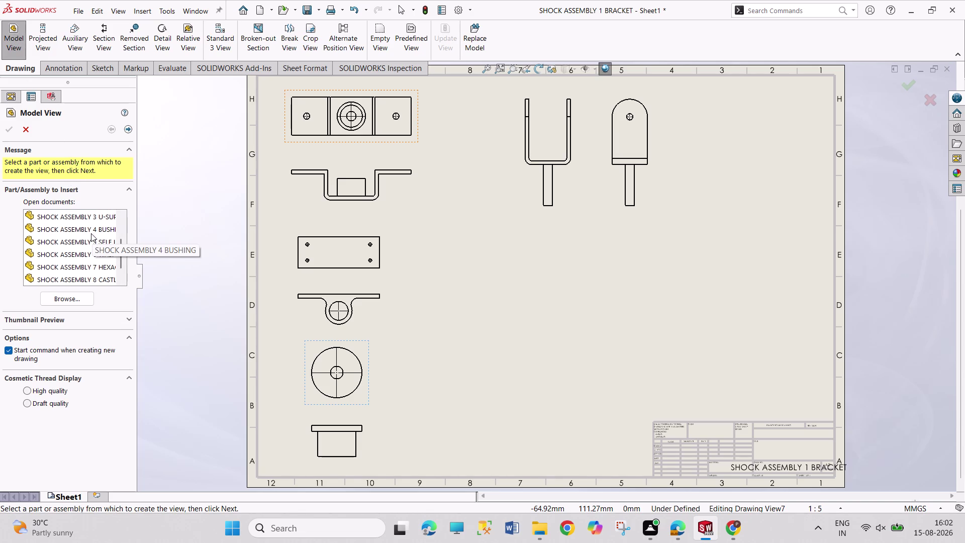
double_click(91, 240)
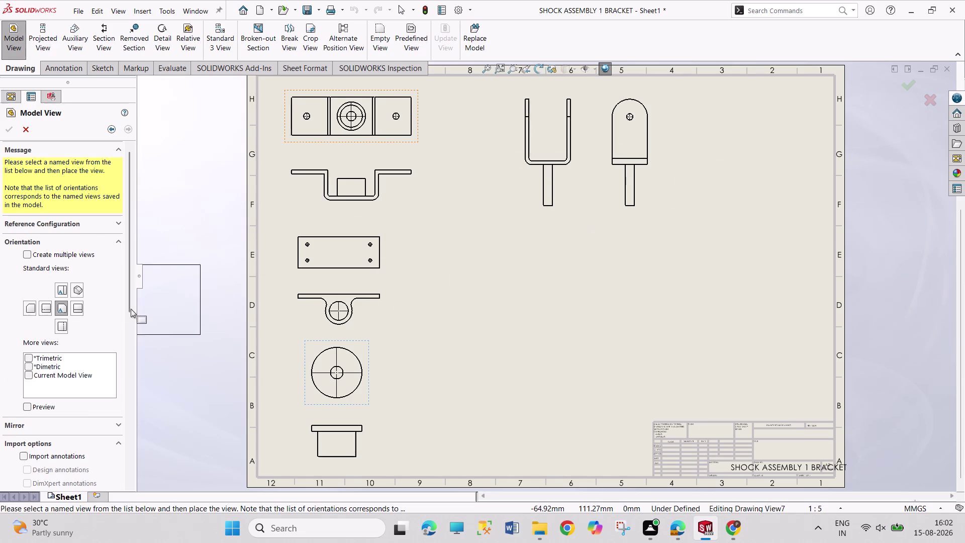
click(58, 292)
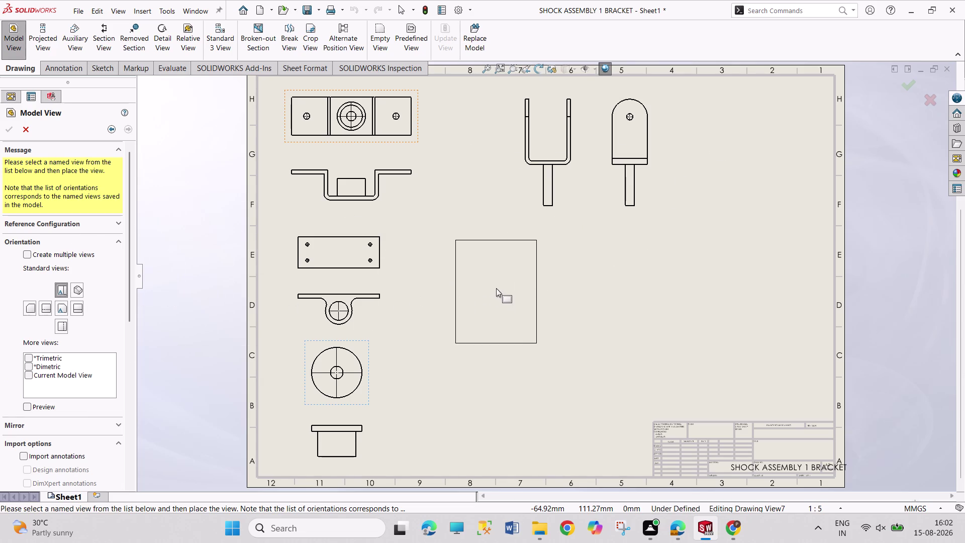
click(508, 264)
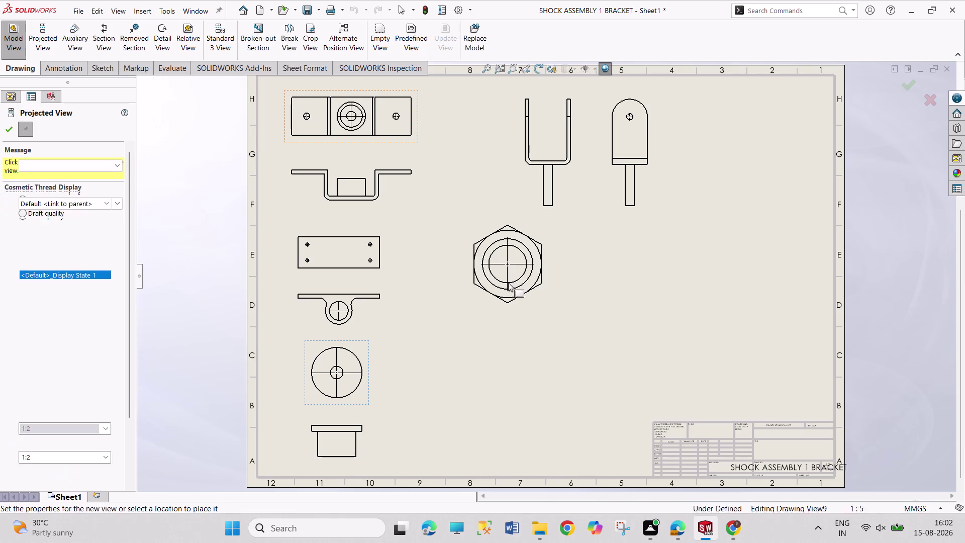
Add a custom-scale projected side view directly below the nut view.
drag(130, 295, 122, 409)
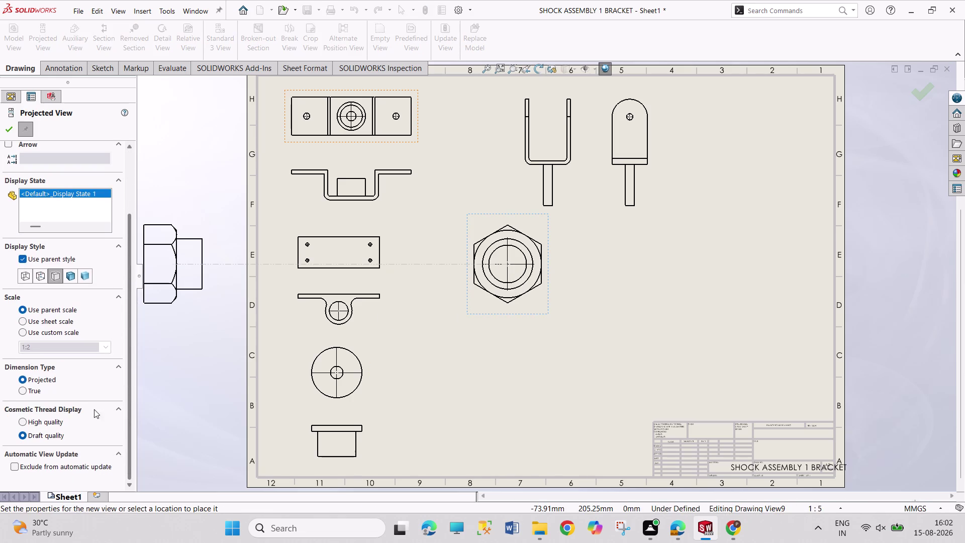
click(41, 330)
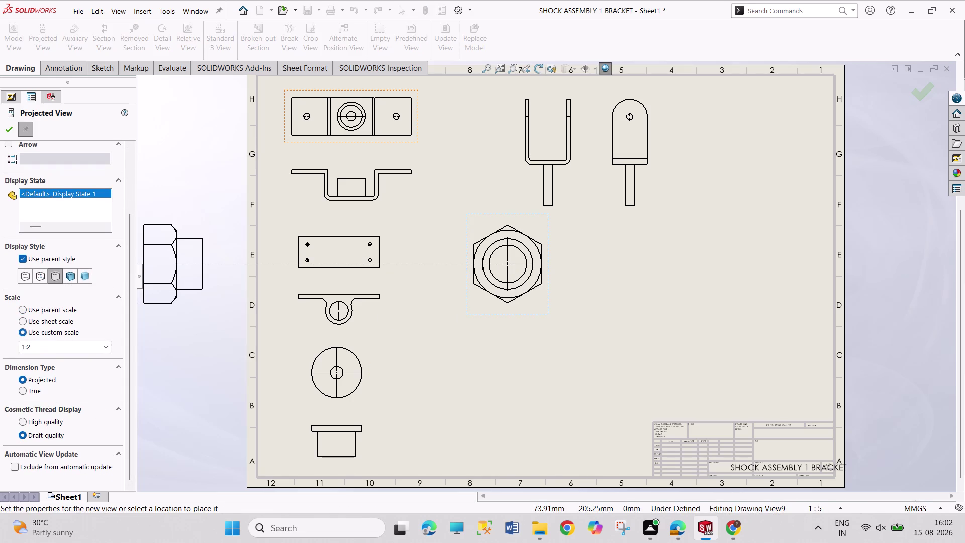
click(101, 346)
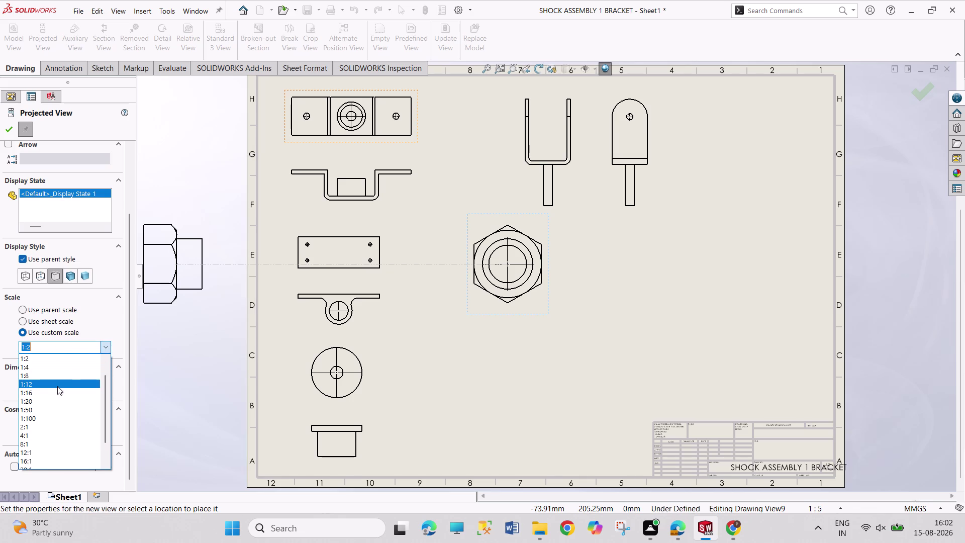
click(56, 376)
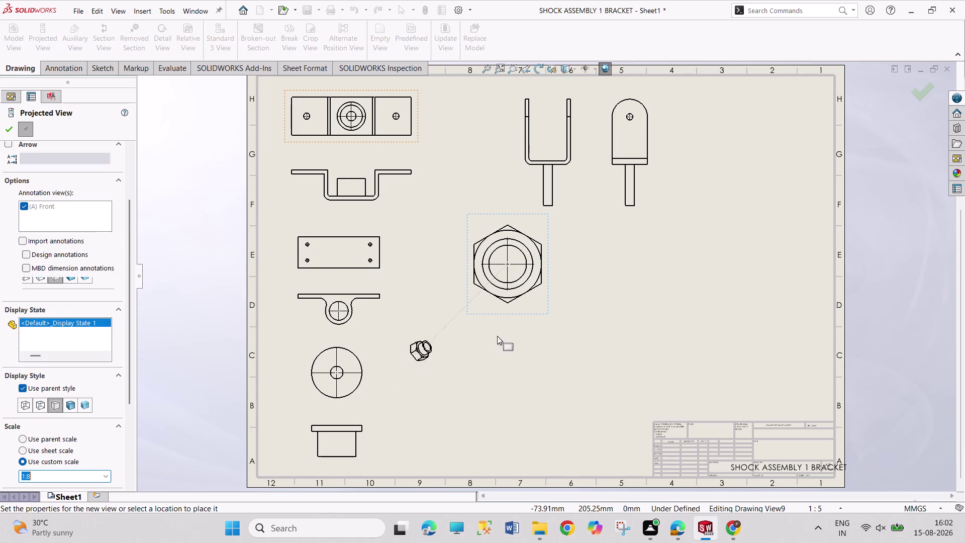
click(107, 348)
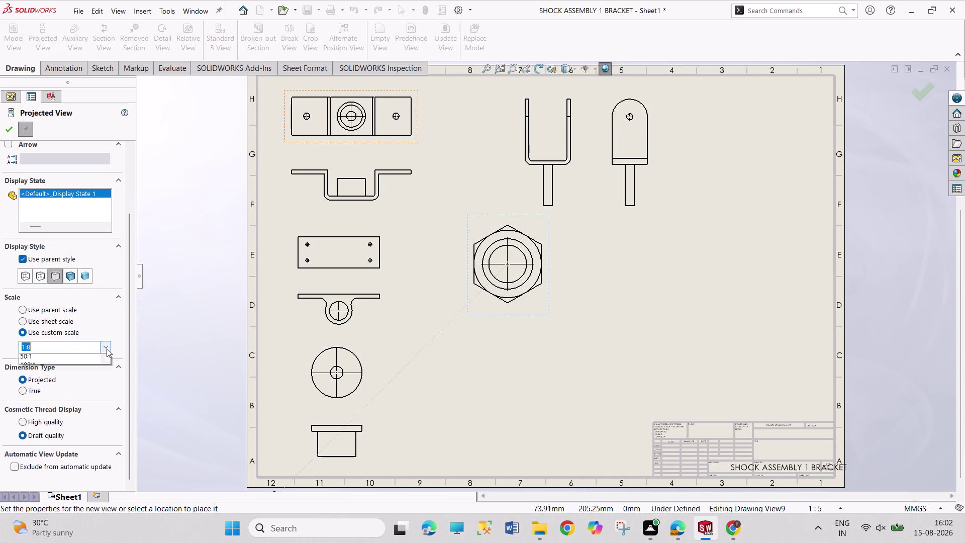
scroll(up, 3)
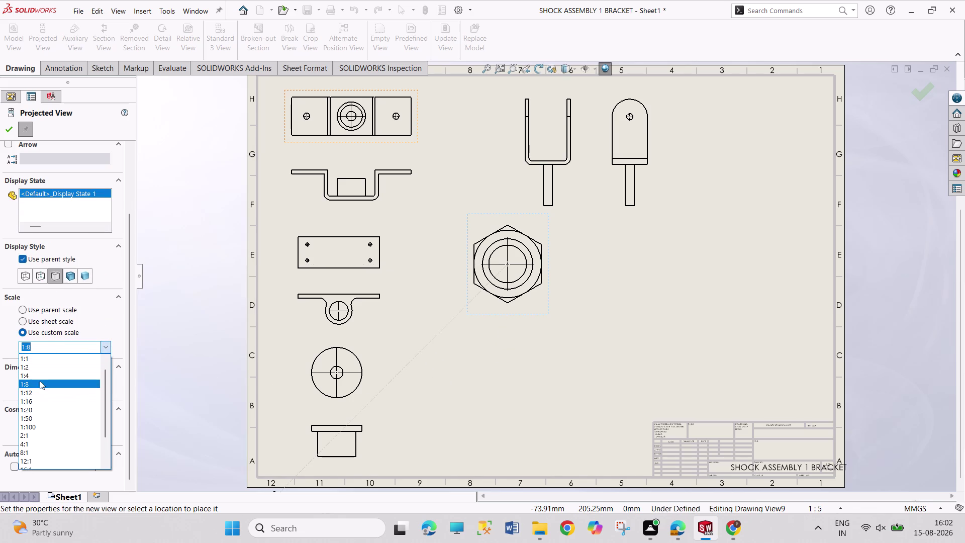
click(40, 376)
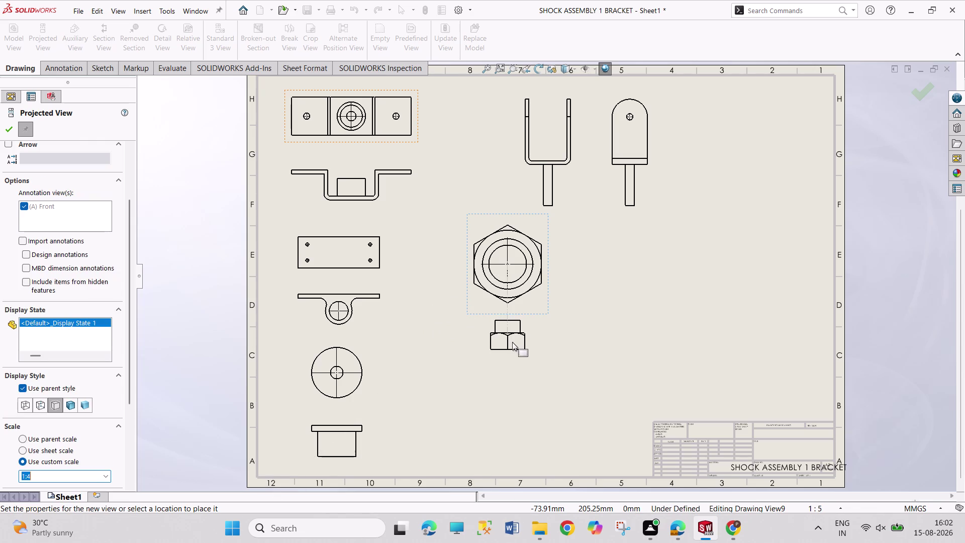
click(512, 342)
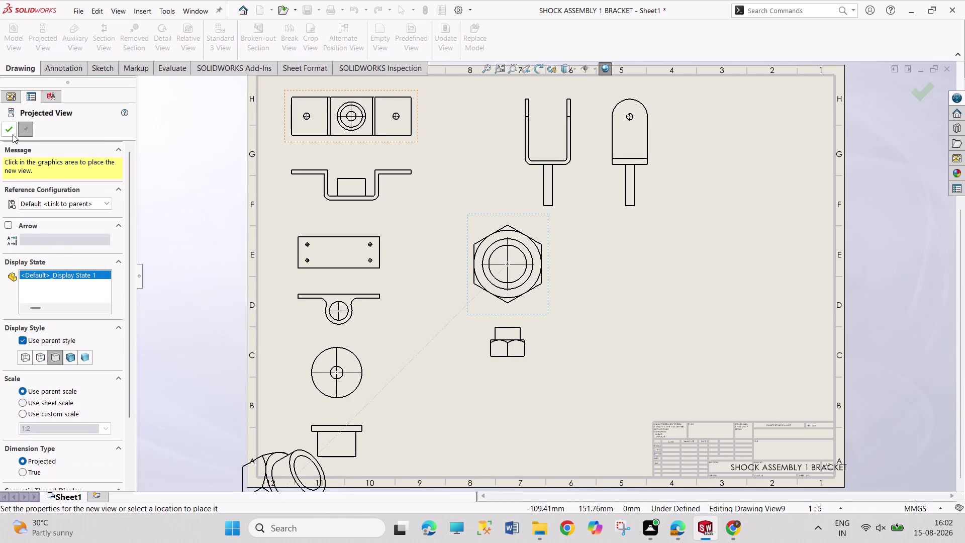
click(12, 134)
click(552, 304)
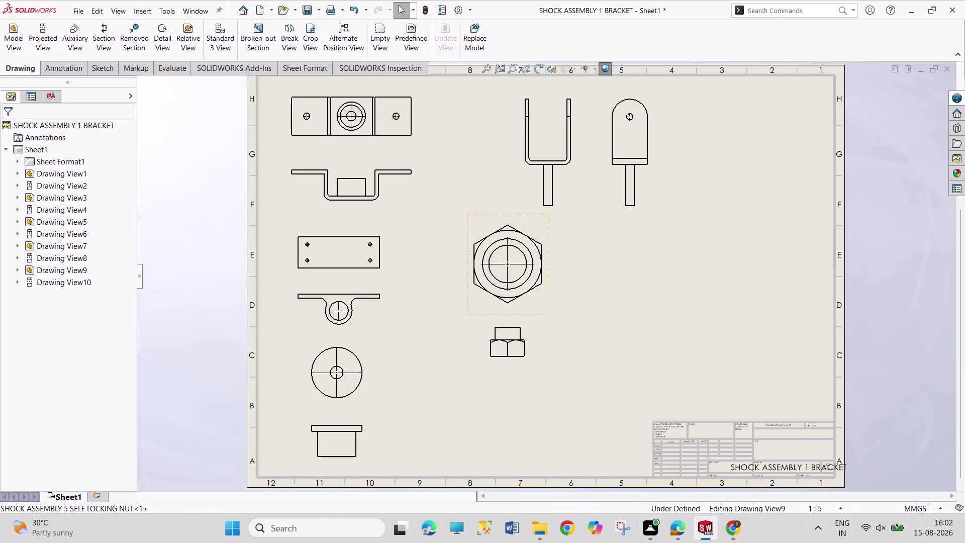
Shrink the nut views by entering the smaller custom scale value 4.
drag(132, 327, 131, 400)
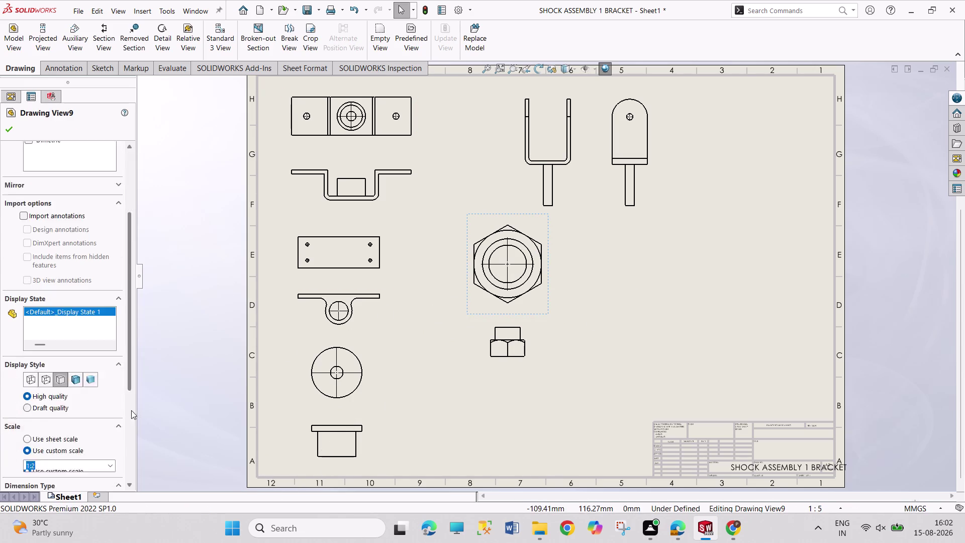
drag(131, 401, 131, 443)
click(53, 375)
double_click(52, 375)
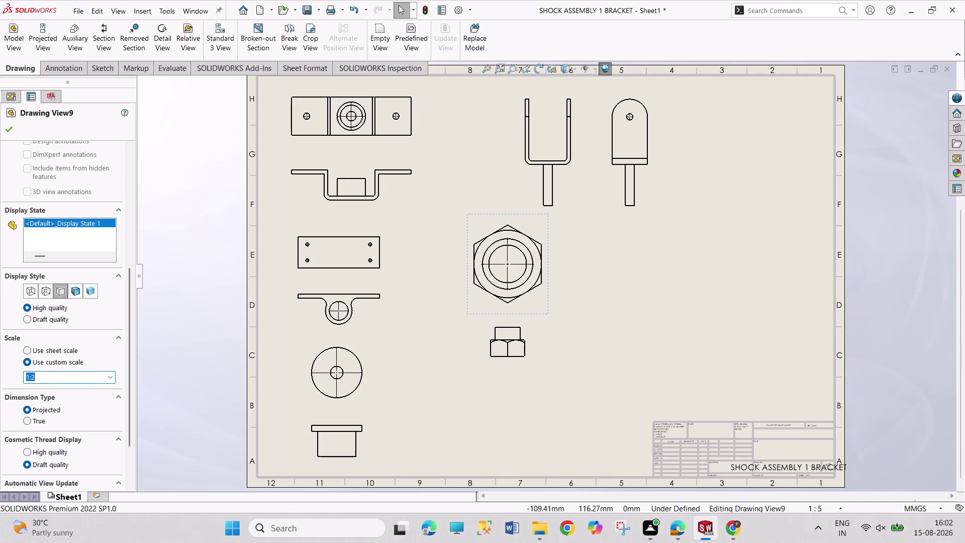
key(BackSpace)
key(4)
click(7, 135)
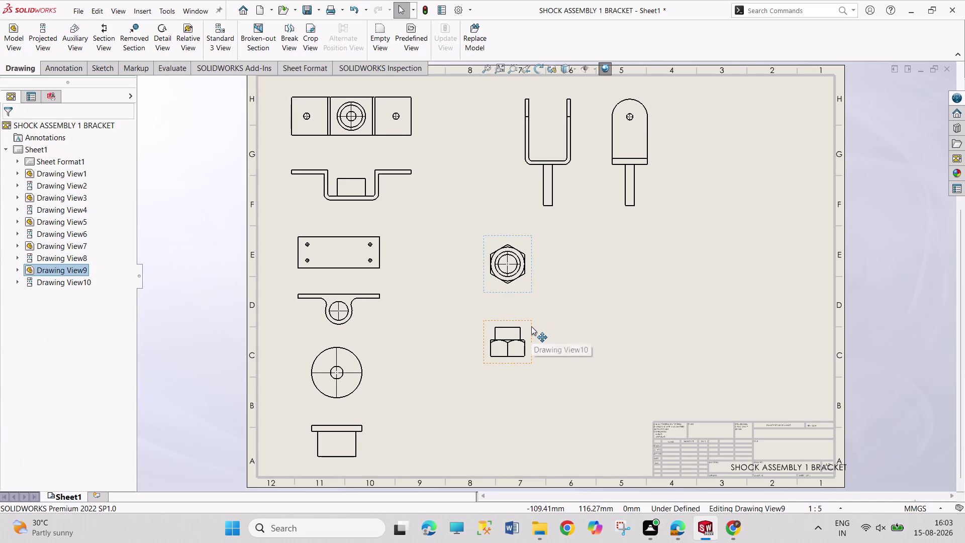
Move the nut's side view closer to its front view and shift both slightly left.
drag(532, 326, 534, 313)
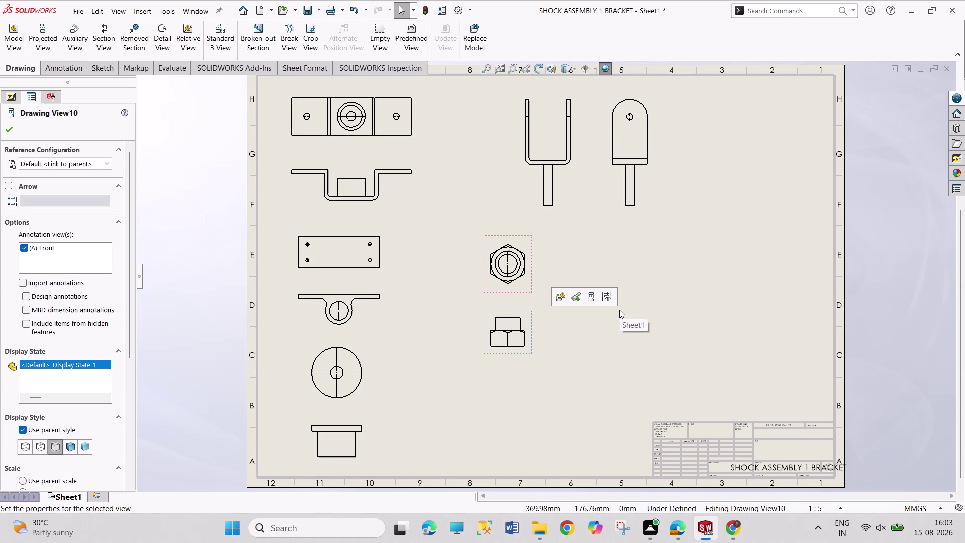
click(11, 131)
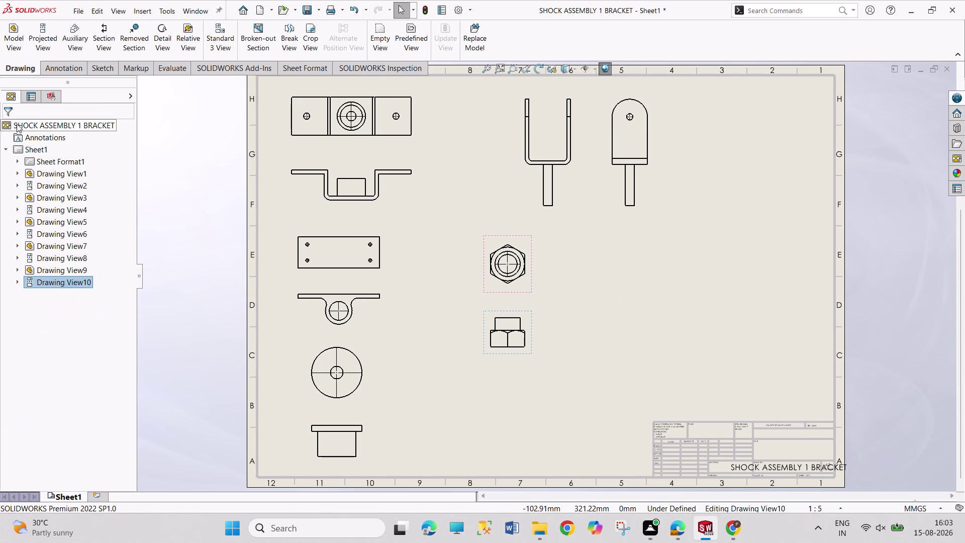
drag(490, 291, 469, 289)
click(17, 132)
click(11, 124)
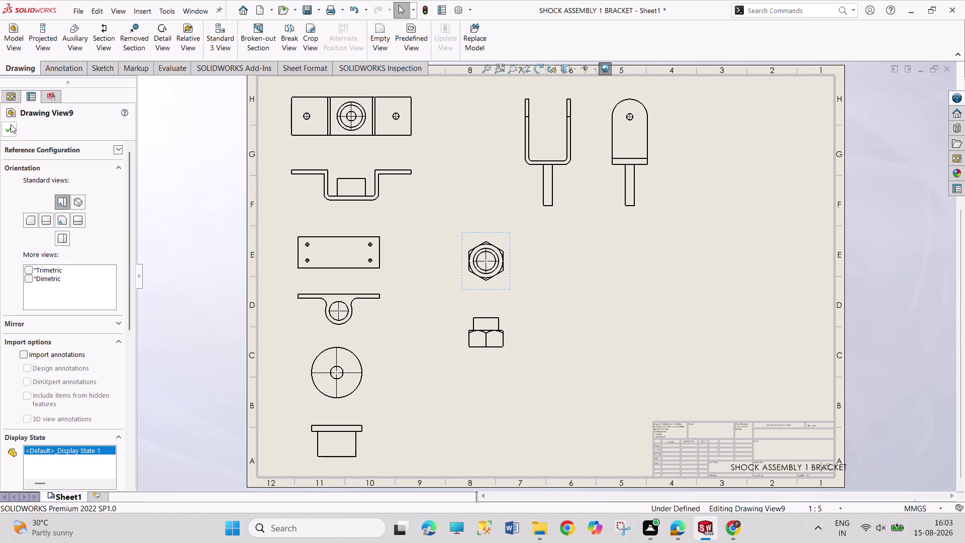
click(11, 35)
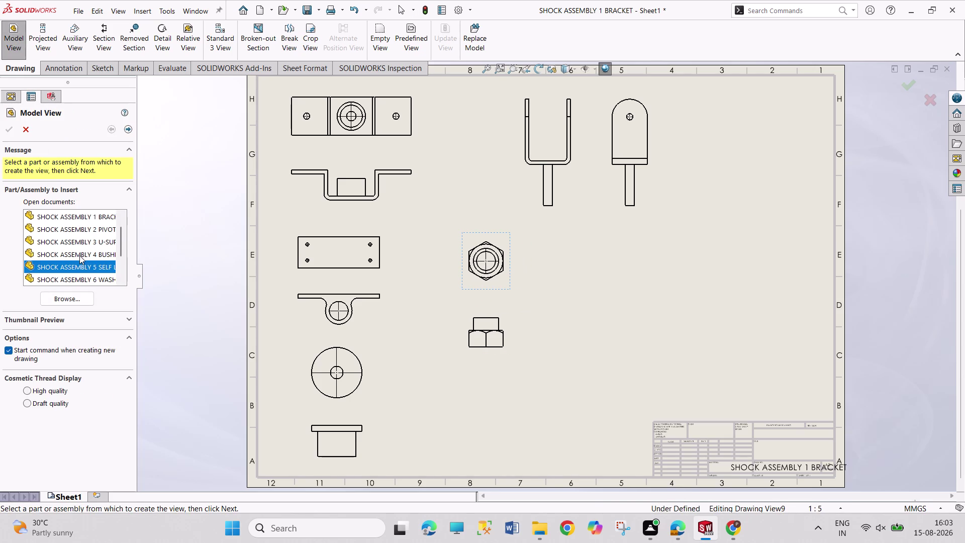
Place a preset-scale view of the washer below the nut views.
scroll(down, 3)
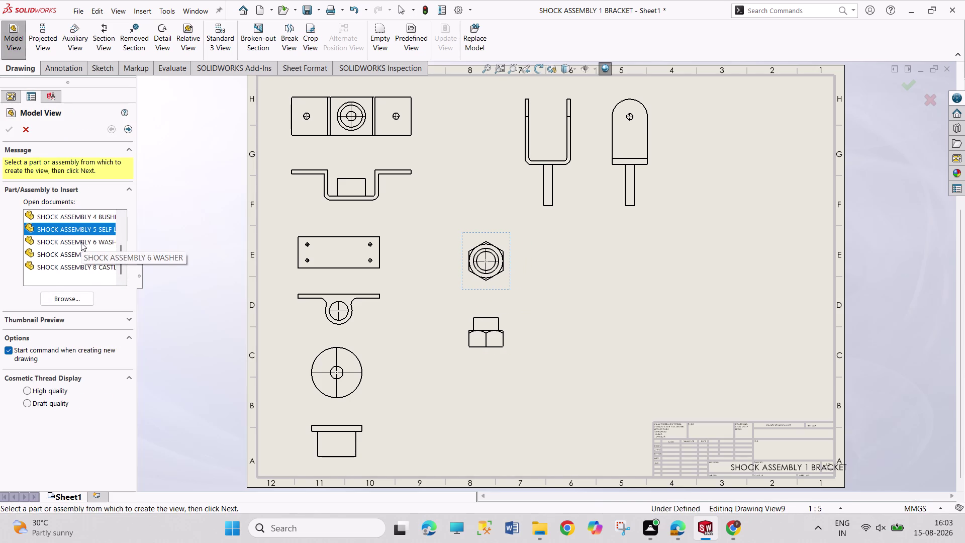
double_click(81, 242)
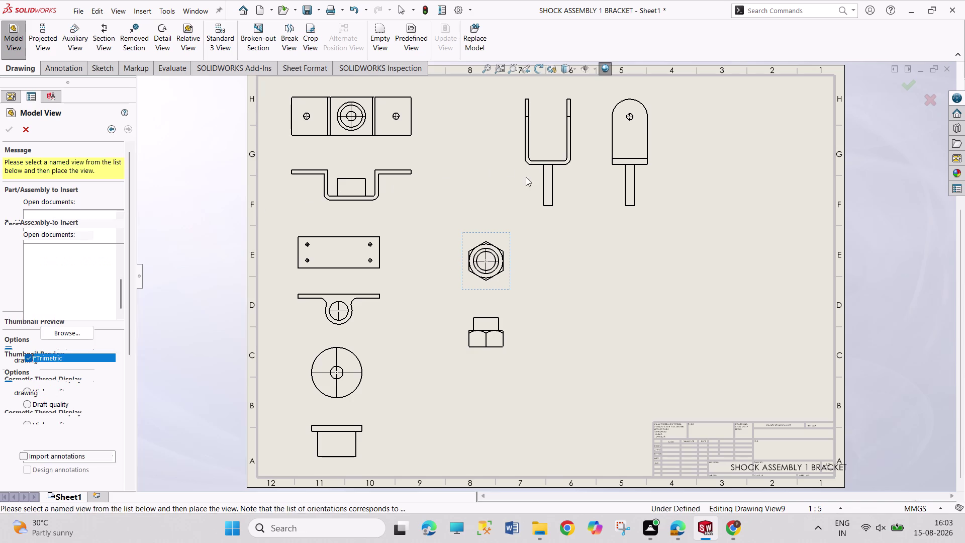
drag(130, 307, 122, 453)
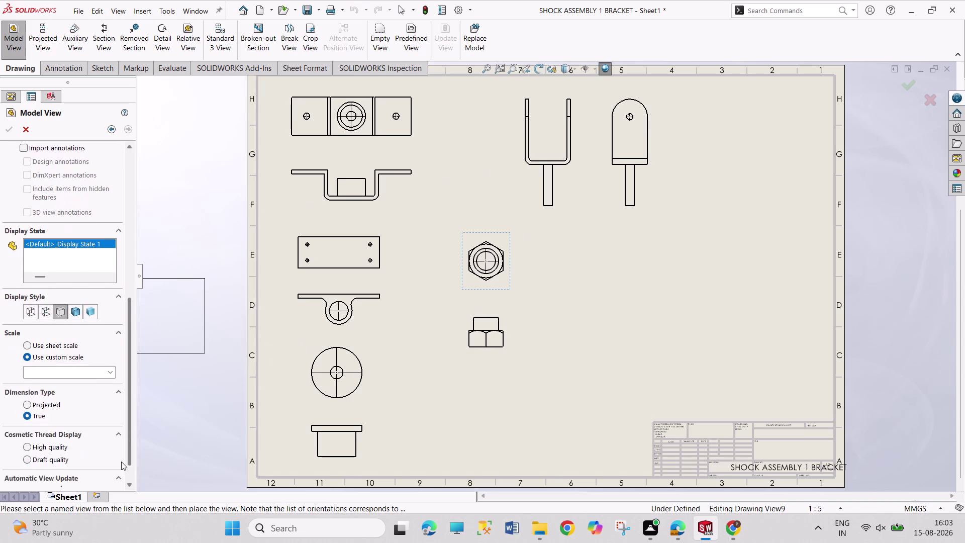
drag(122, 452, 121, 463)
click(109, 356)
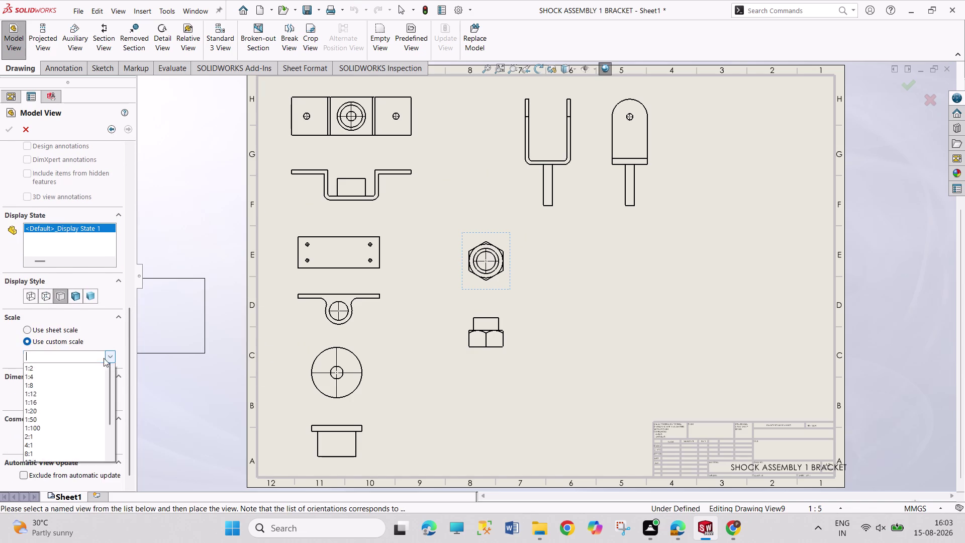
click(65, 396)
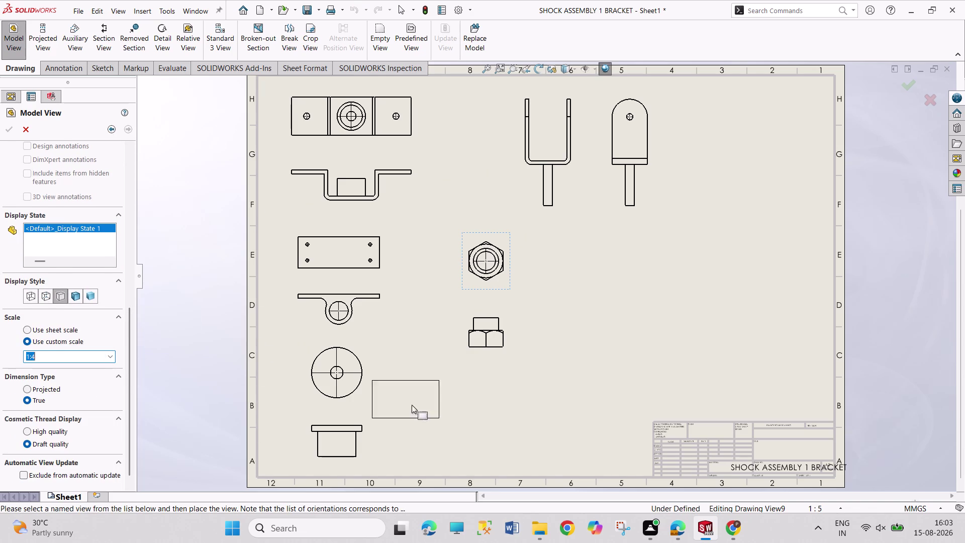
click(491, 396)
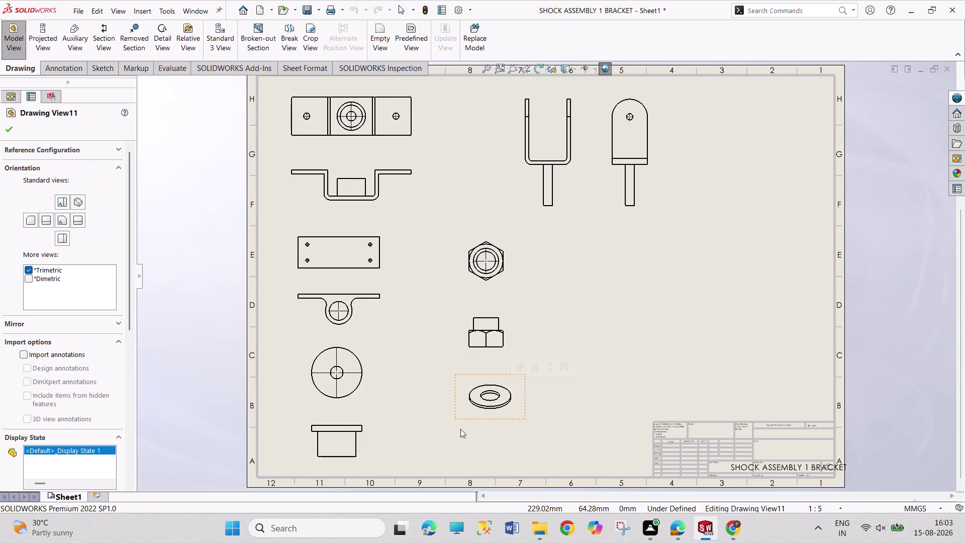
Switch the washer view to Front orientation and expand its configuration settings.
click(68, 199)
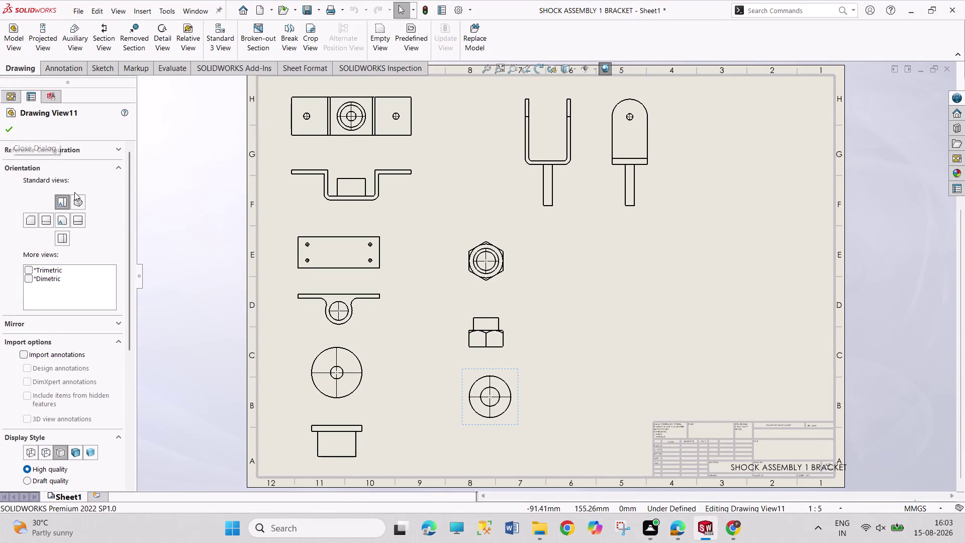
click(64, 219)
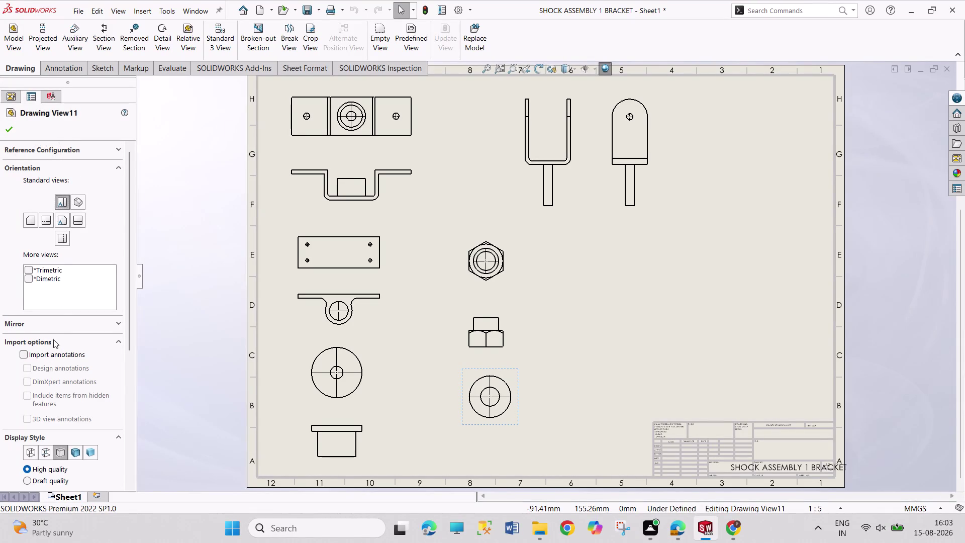
scroll(down, 3)
scroll(up, 3)
click(87, 148)
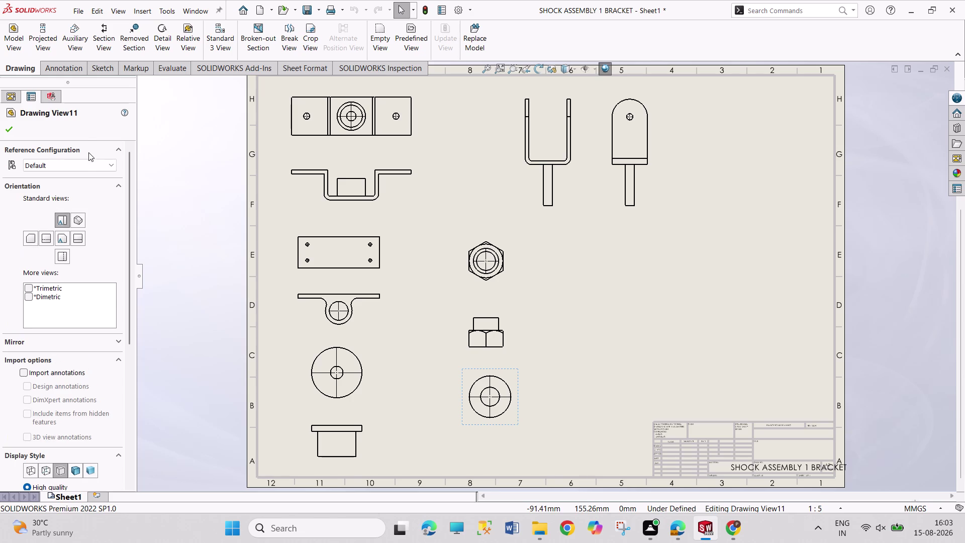
Project the washer's thin edge view directly beneath its front view.
click(10, 131)
click(47, 44)
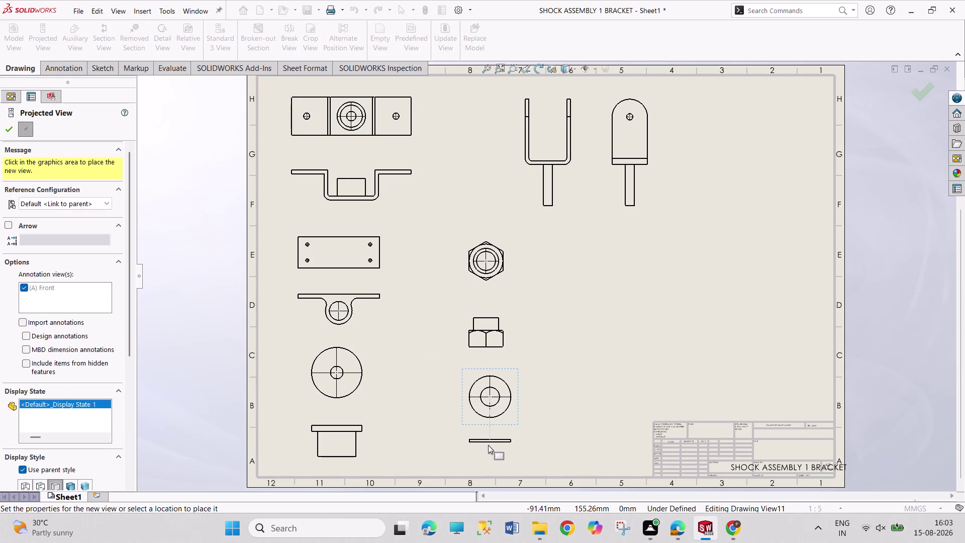
click(488, 446)
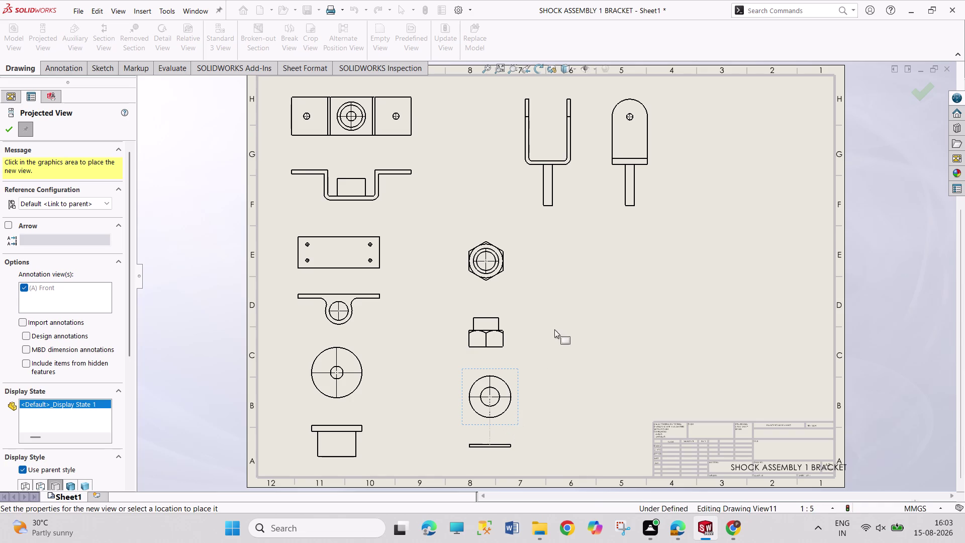
click(9, 132)
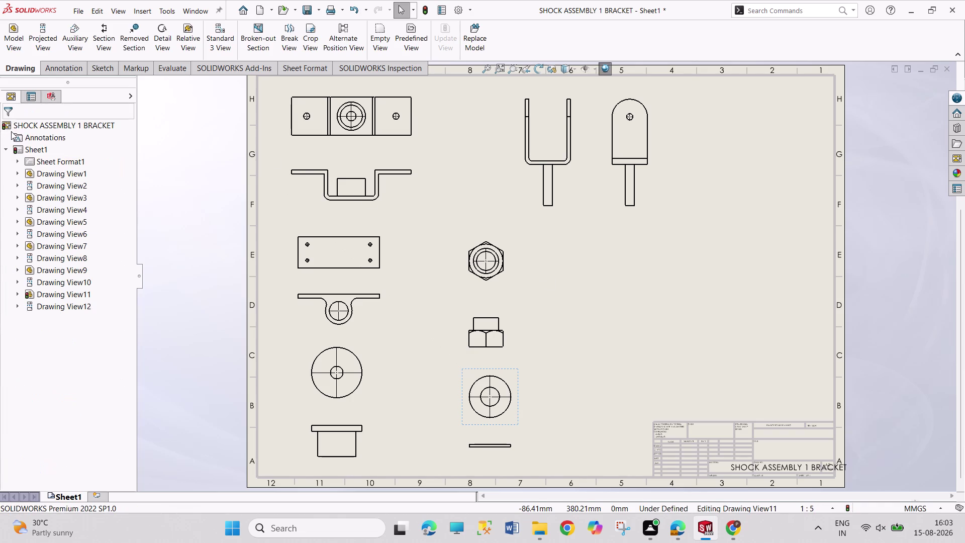
click(16, 43)
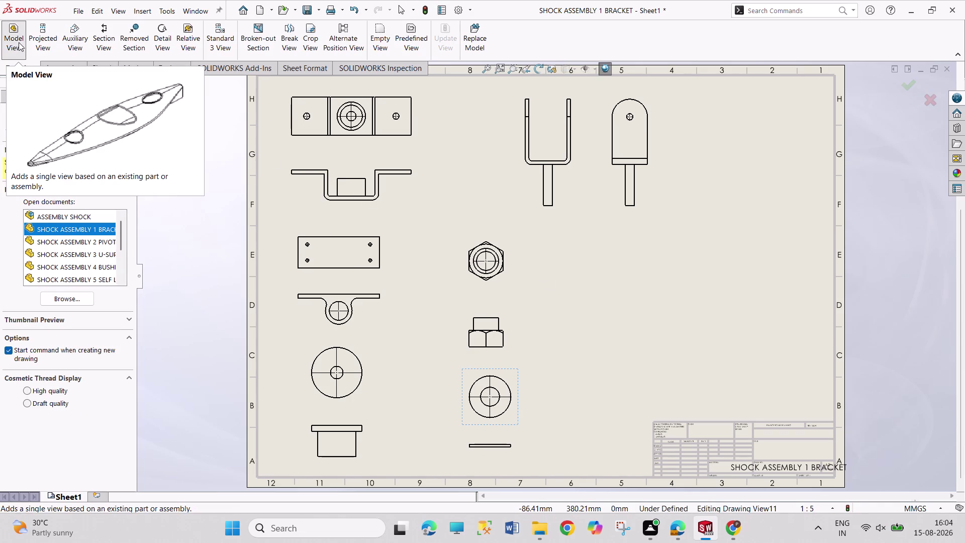
Start a model view of the bolt part with Top orientation.
scroll(down, 3)
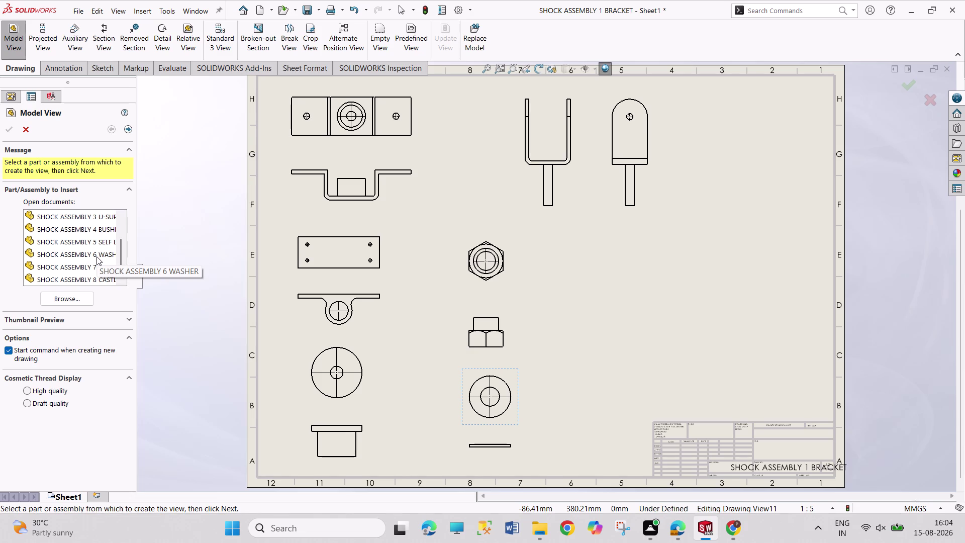
scroll(down, 3)
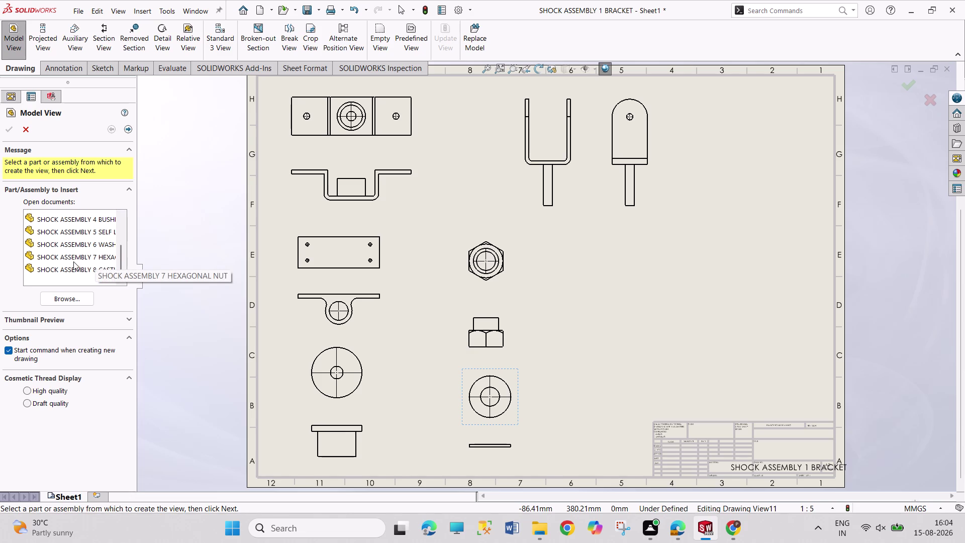
double_click(74, 257)
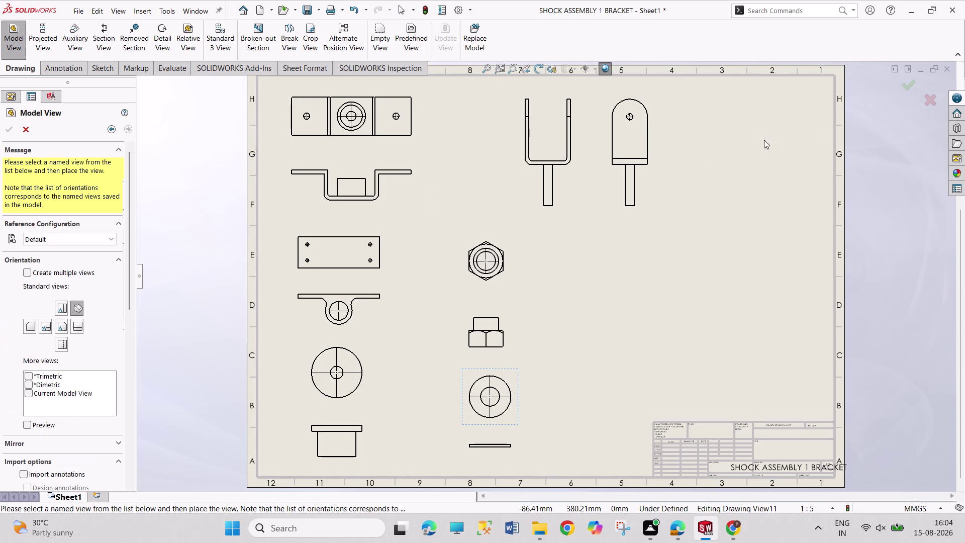
click(63, 310)
drag(128, 275, 120, 403)
click(67, 400)
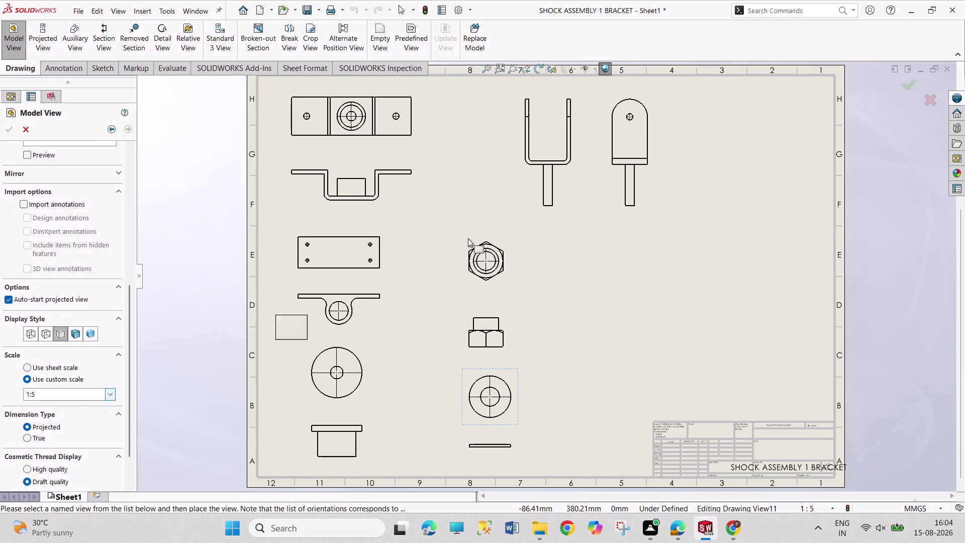
Place the hexagon top view at top-right with its projected side view below.
click(725, 118)
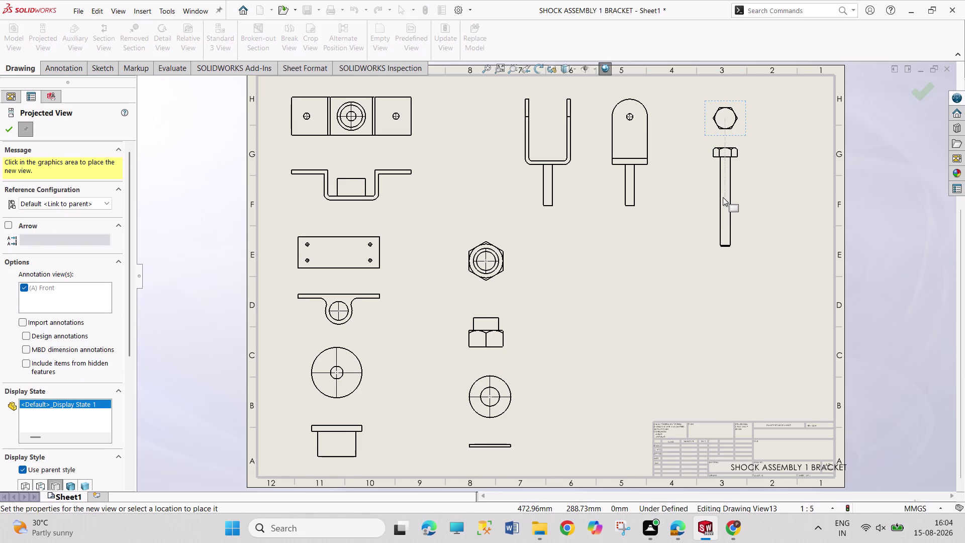
click(723, 195)
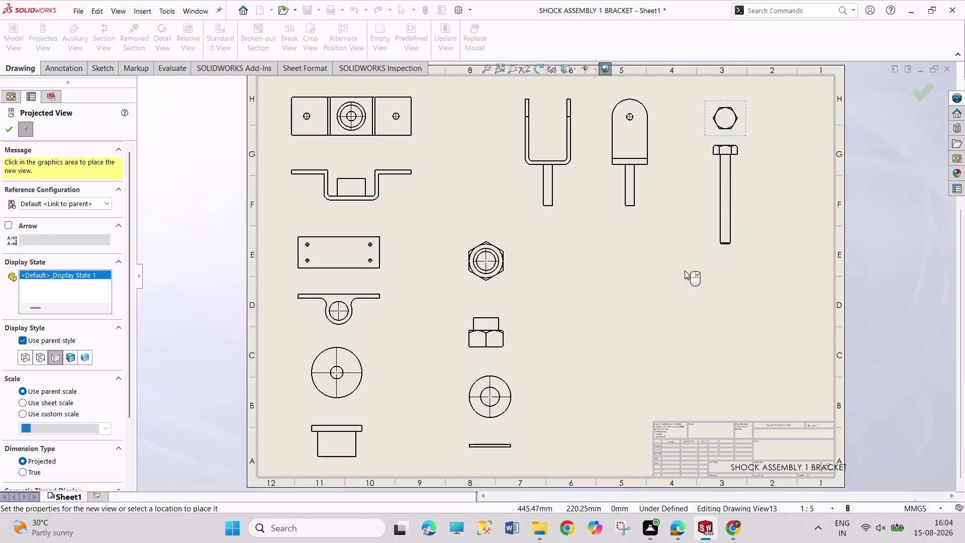
click(11, 129)
click(14, 44)
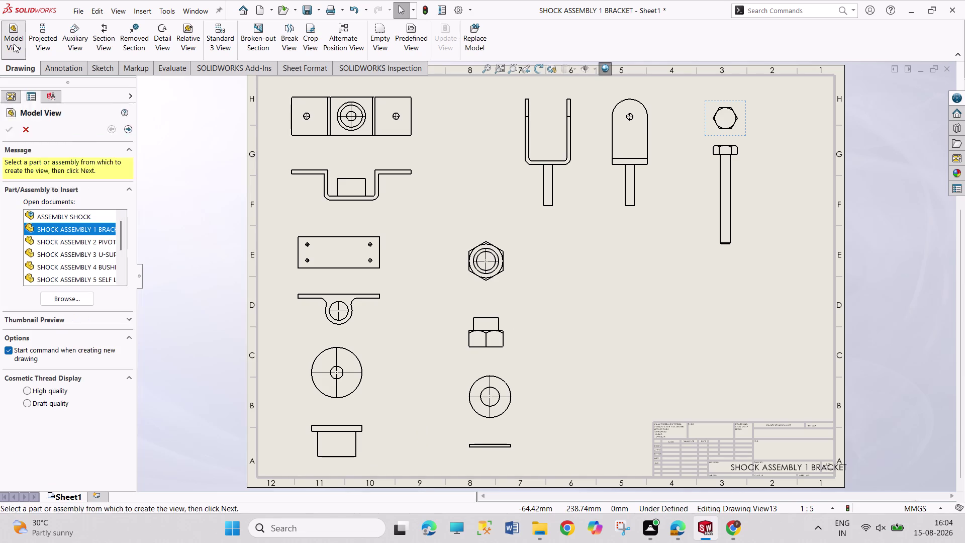
Start a model view of the slotted nut part with Top orientation.
scroll(down, 3)
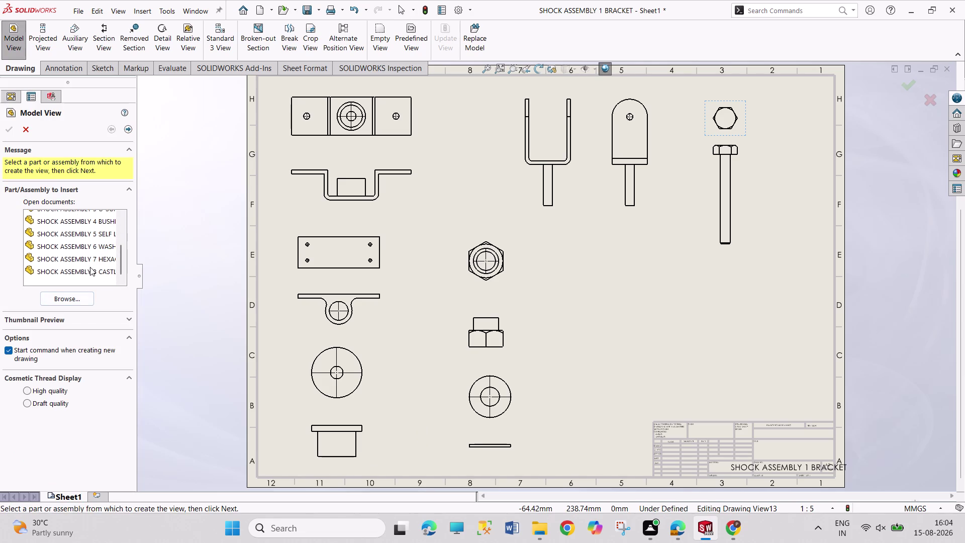
click(90, 268)
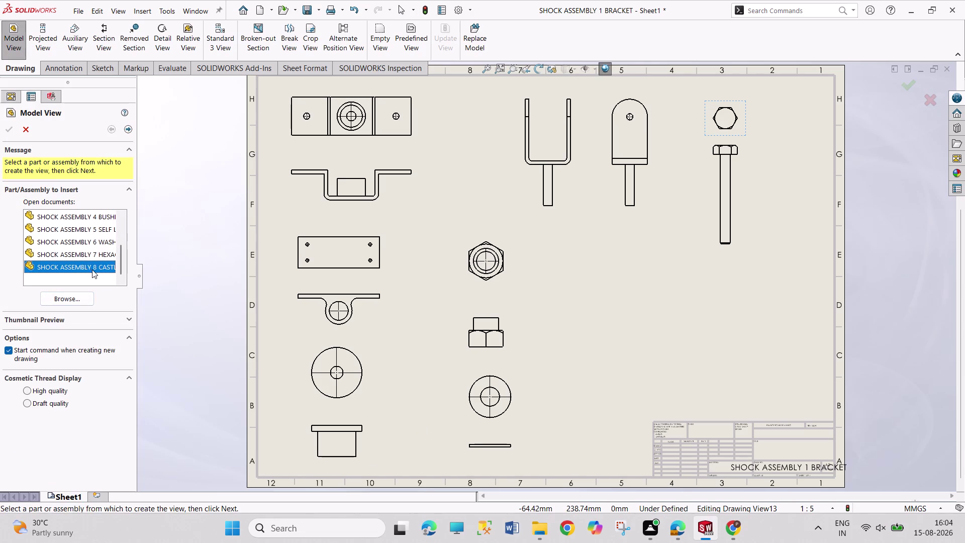
double_click(80, 266)
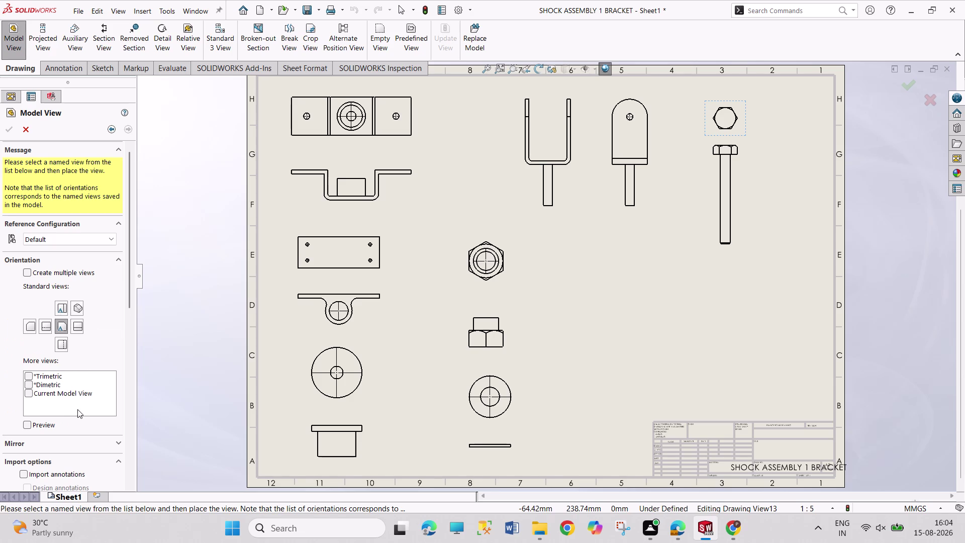
scroll(down, 3)
scroll(down, 3)
click(60, 308)
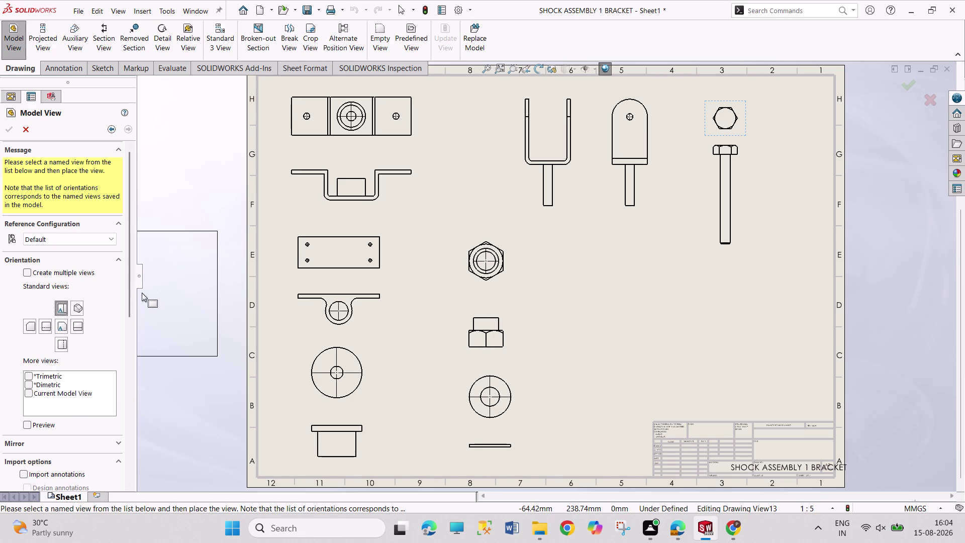
drag(129, 296, 131, 304)
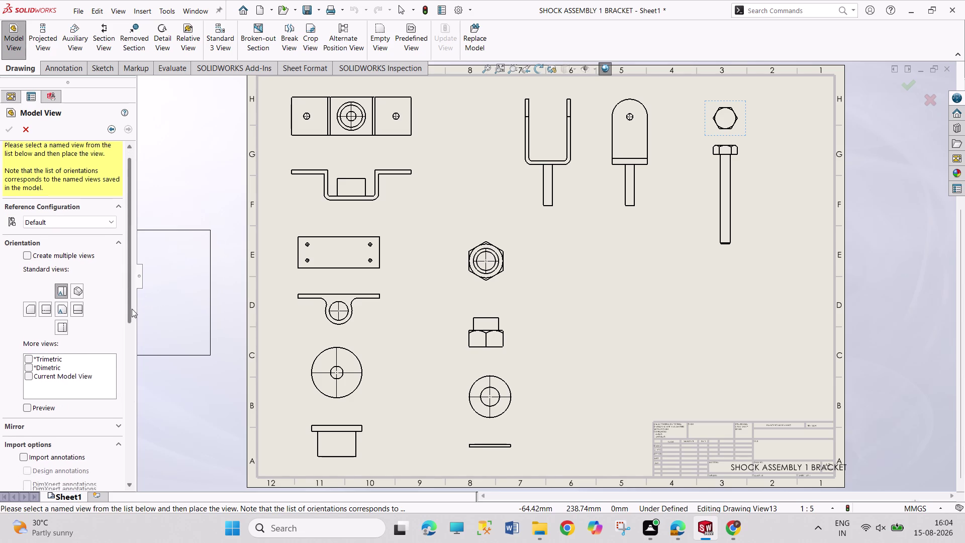
drag(130, 304, 122, 411)
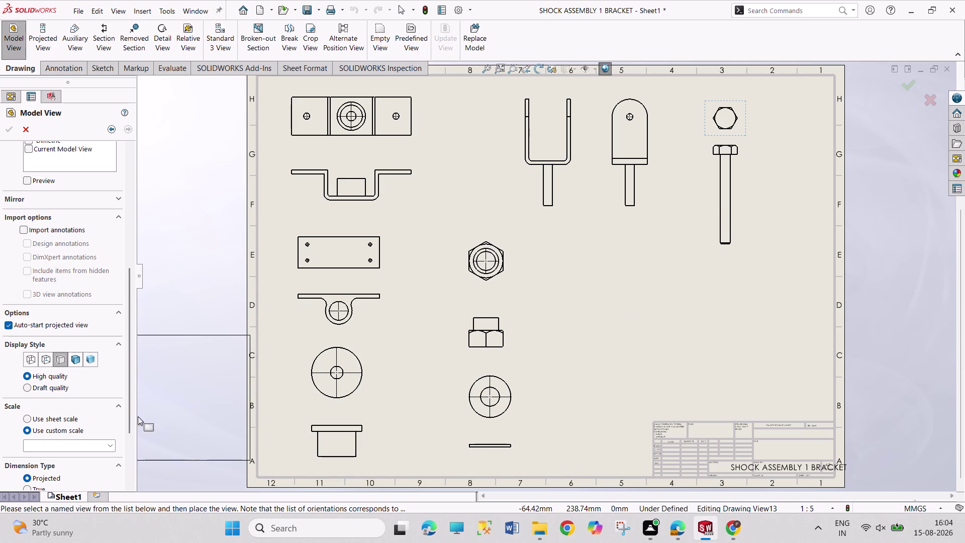
Turn on the preview and set the nut view scale to 1:2.
click(108, 446)
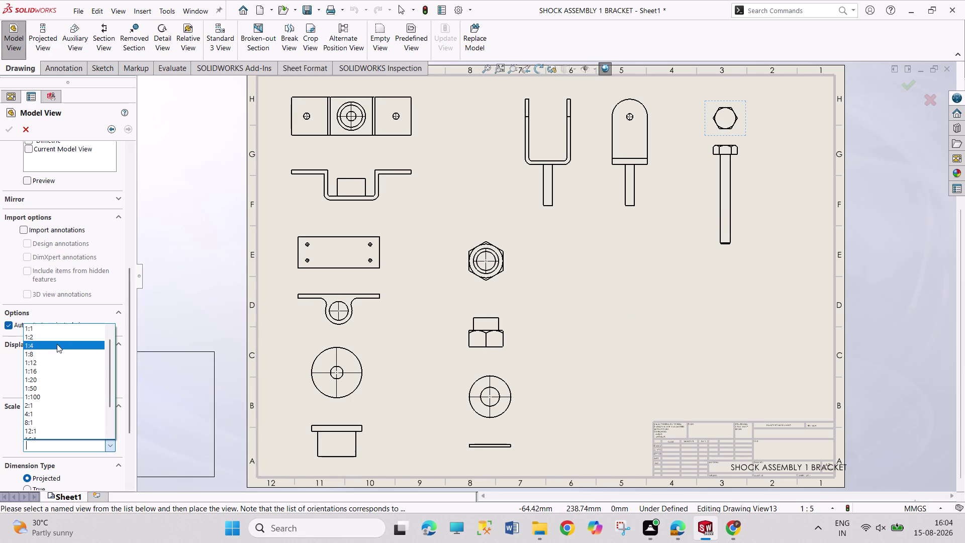
click(57, 344)
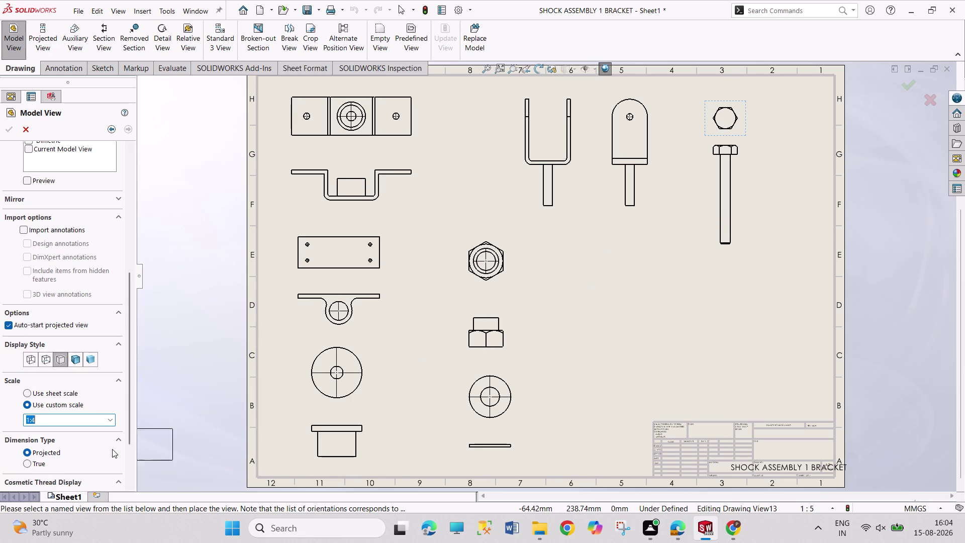
click(29, 176)
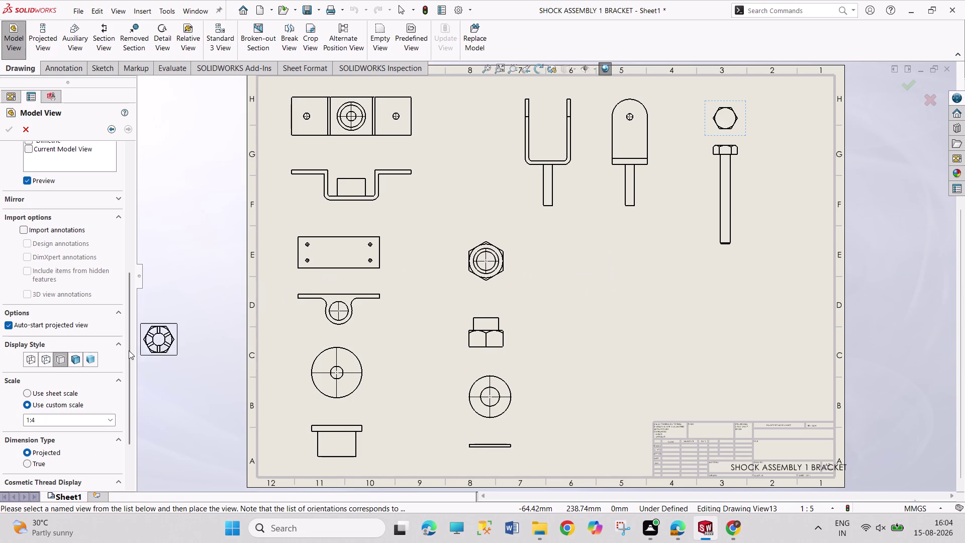
click(108, 420)
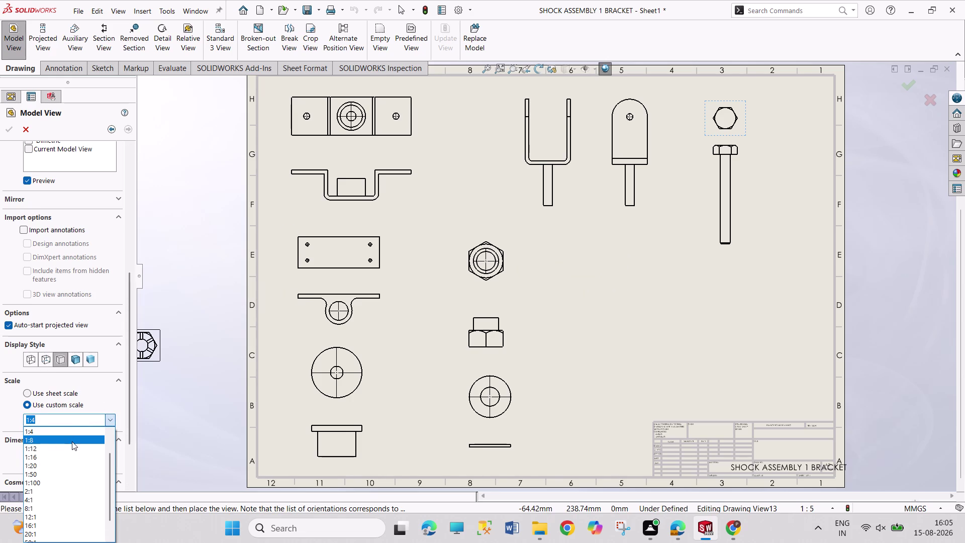
scroll(up, 3)
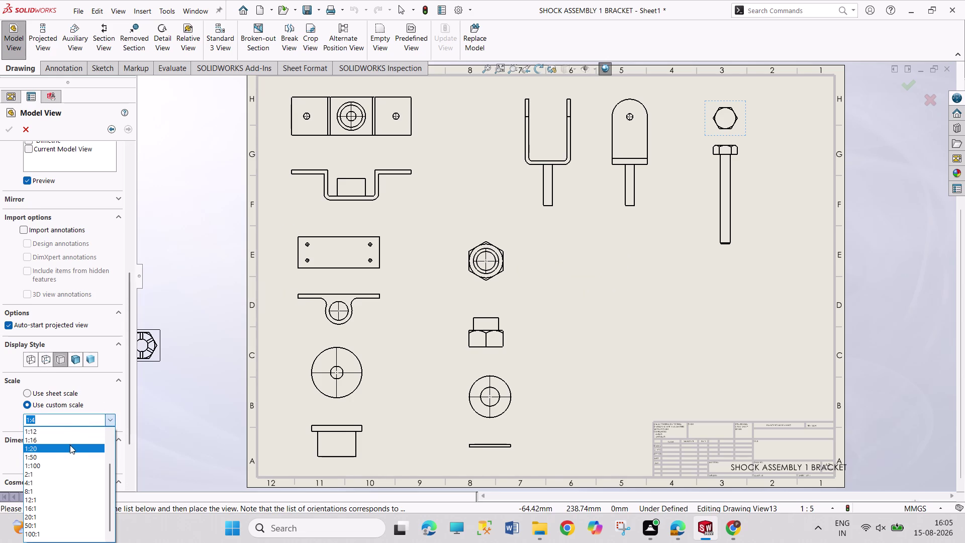
scroll(up, 3)
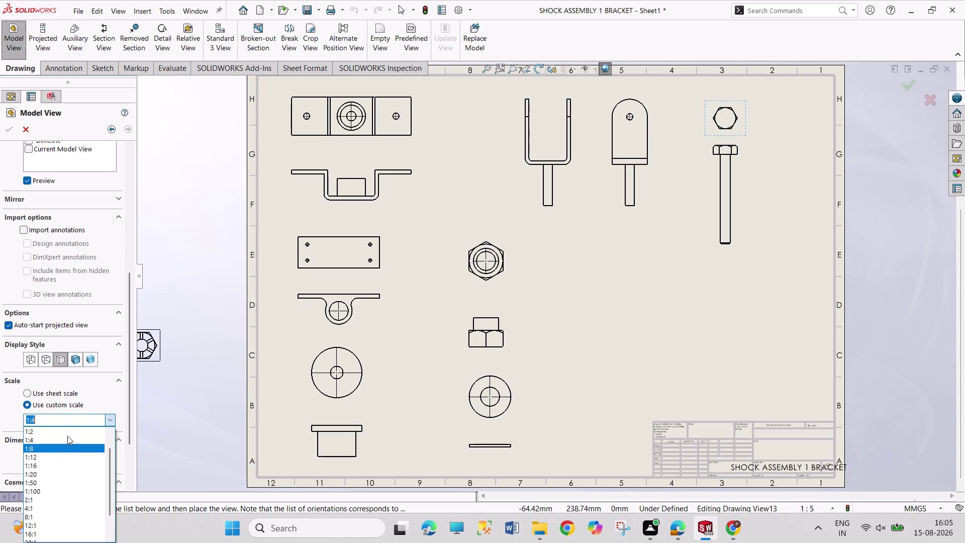
click(67, 433)
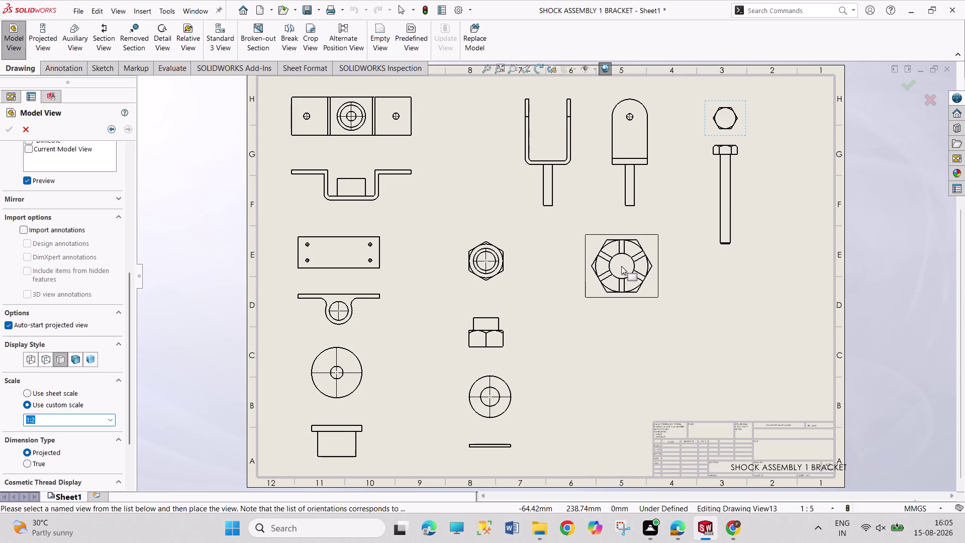
Place the nut top view right of centre with its projected front view below.
click(609, 265)
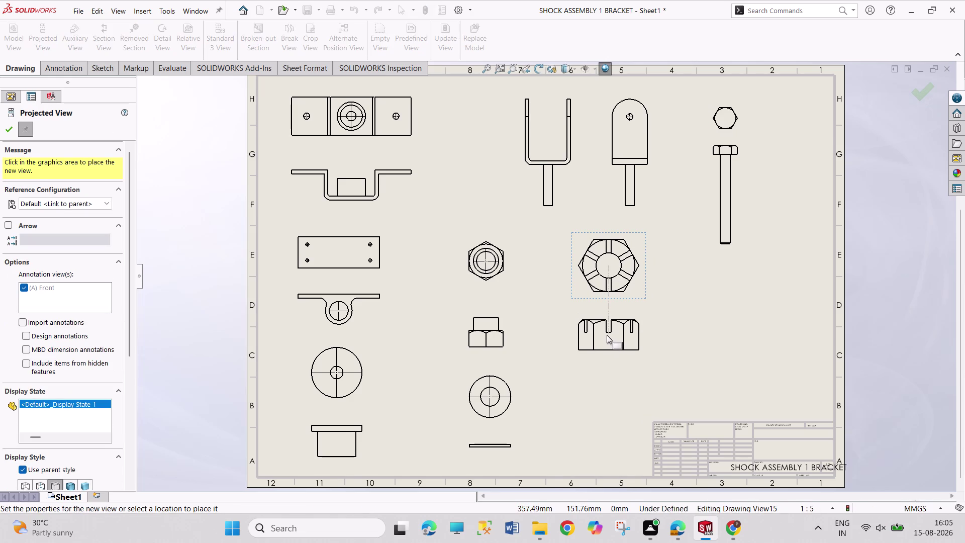
click(607, 335)
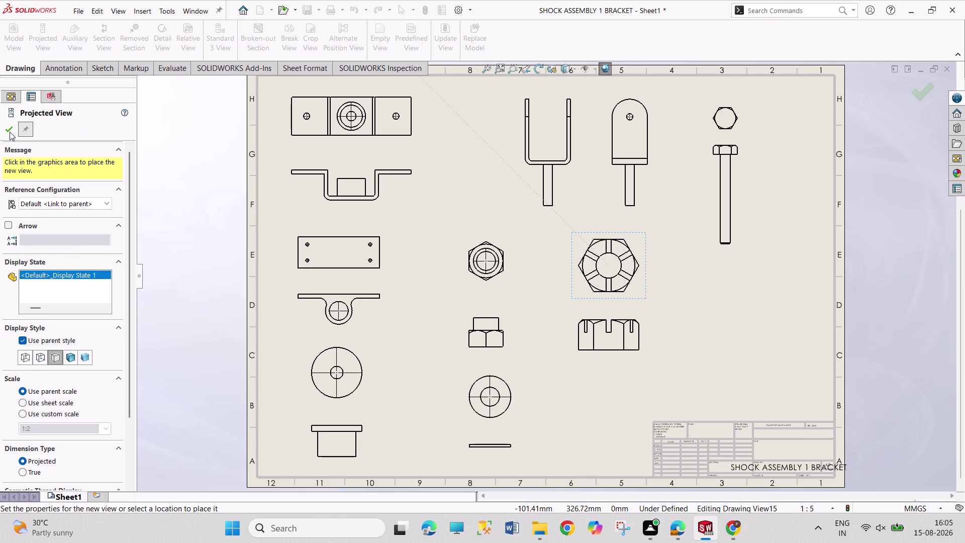
click(10, 132)
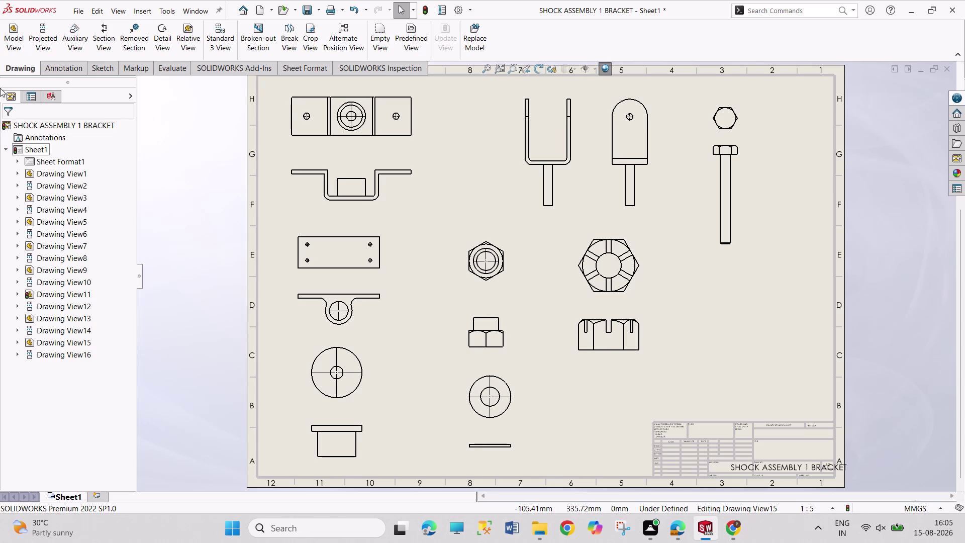
click(14, 48)
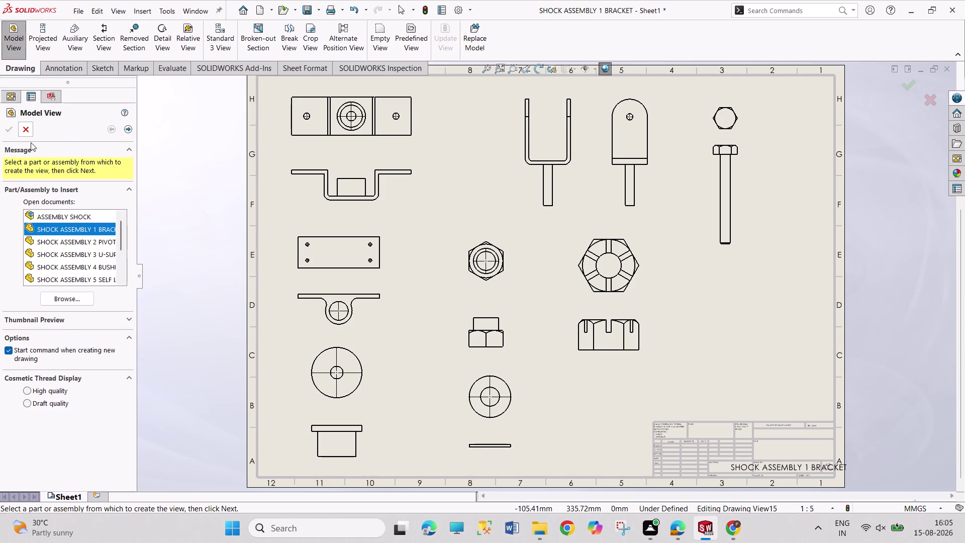
double_click(75, 218)
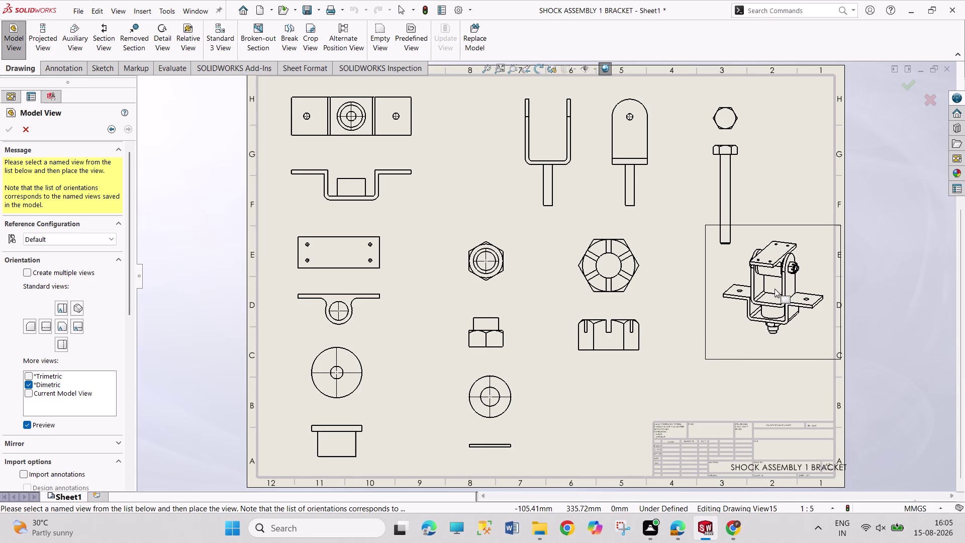
click(776, 291)
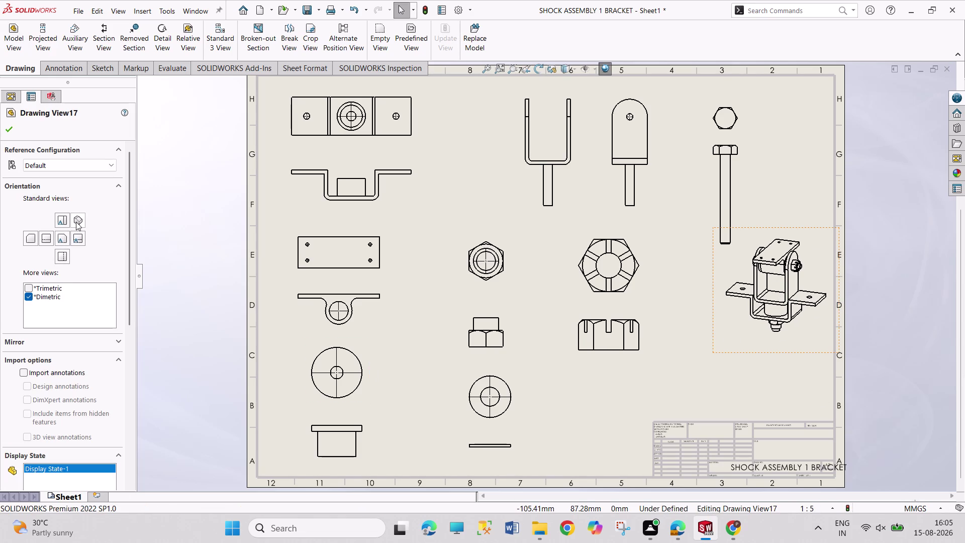
click(76, 221)
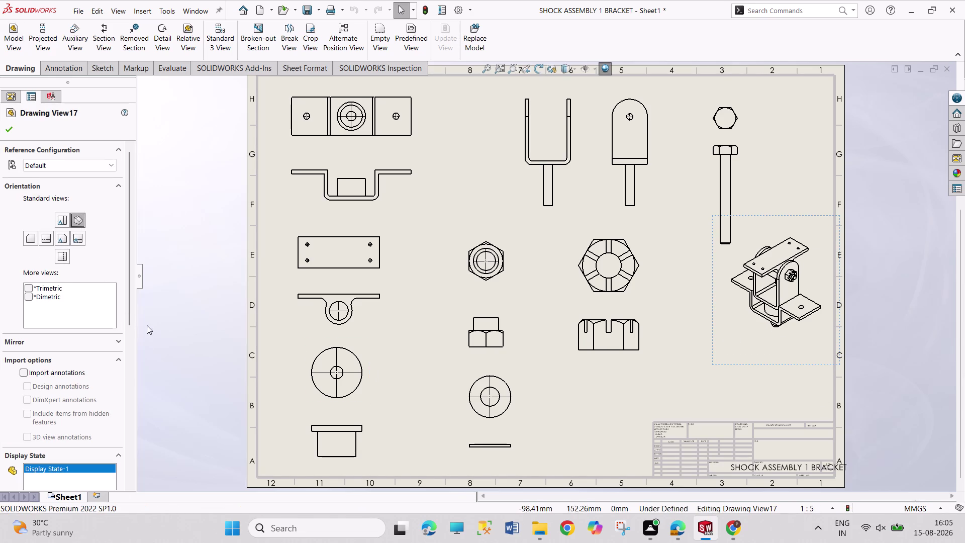
drag(130, 303, 128, 374)
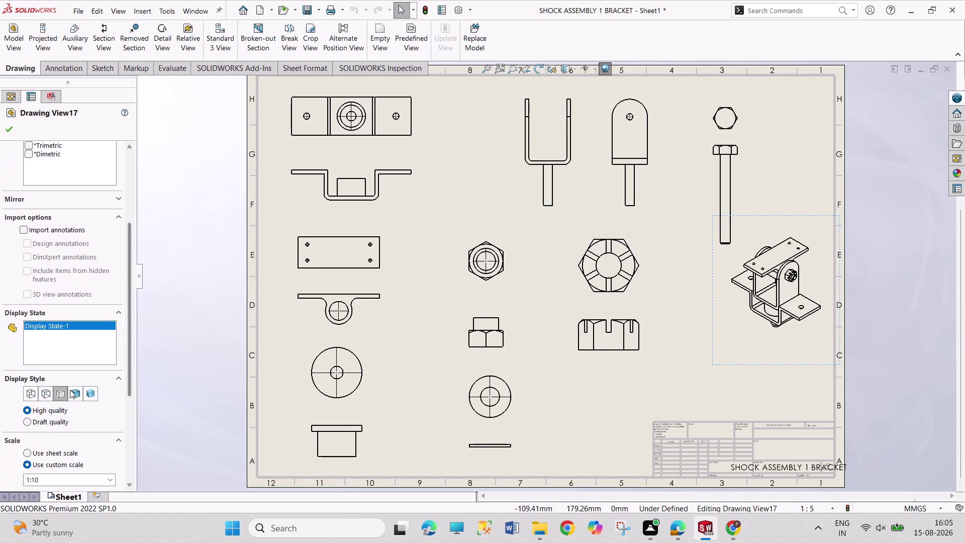
click(70, 390)
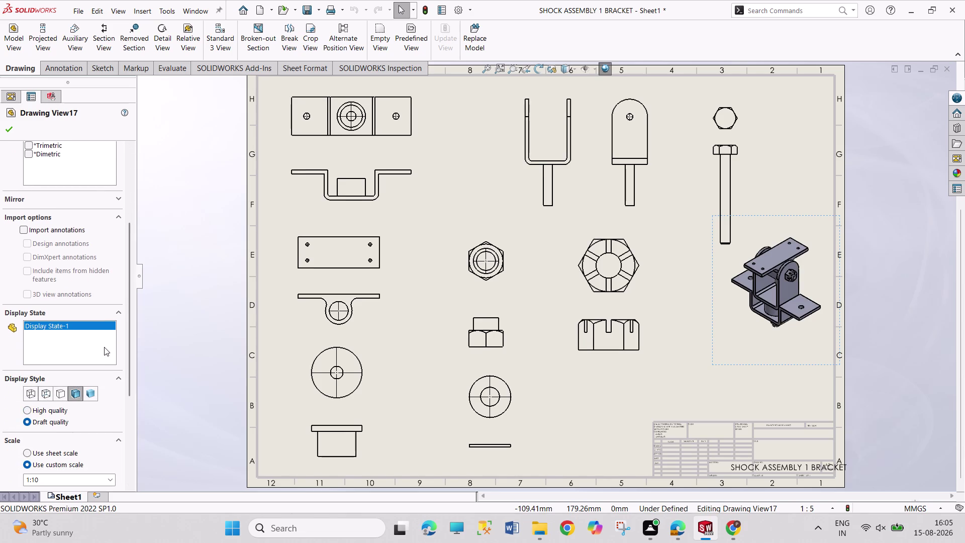
drag(126, 367, 132, 457)
drag(132, 457, 133, 456)
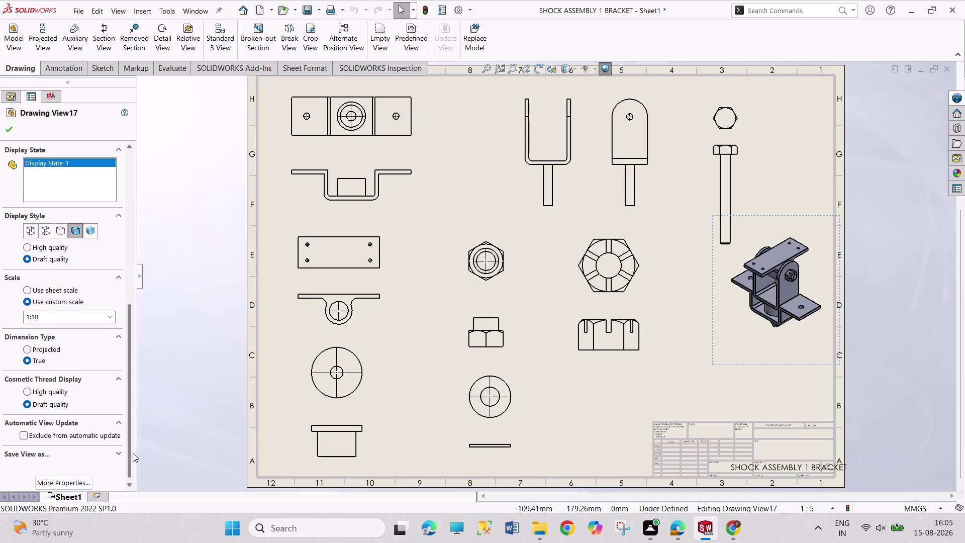
drag(133, 456, 123, 362)
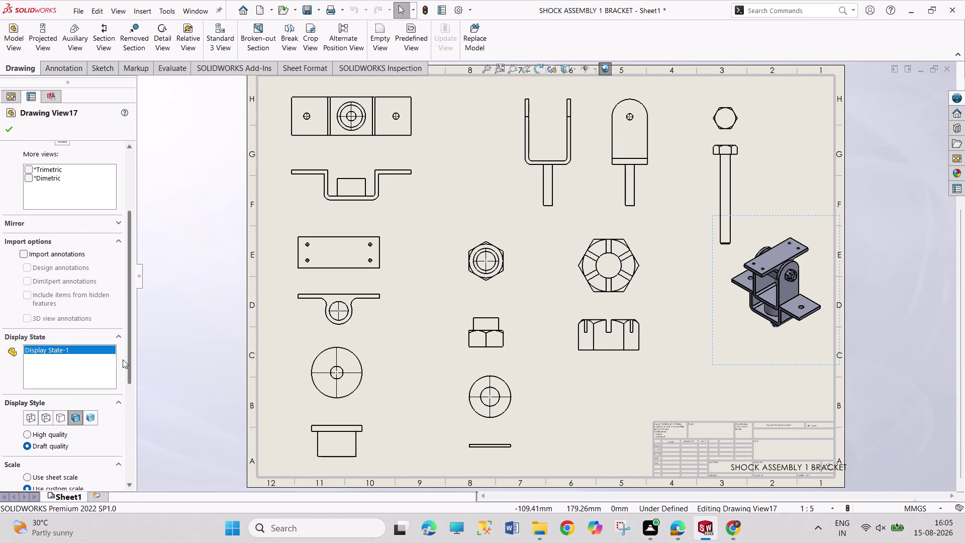
drag(123, 361, 121, 282)
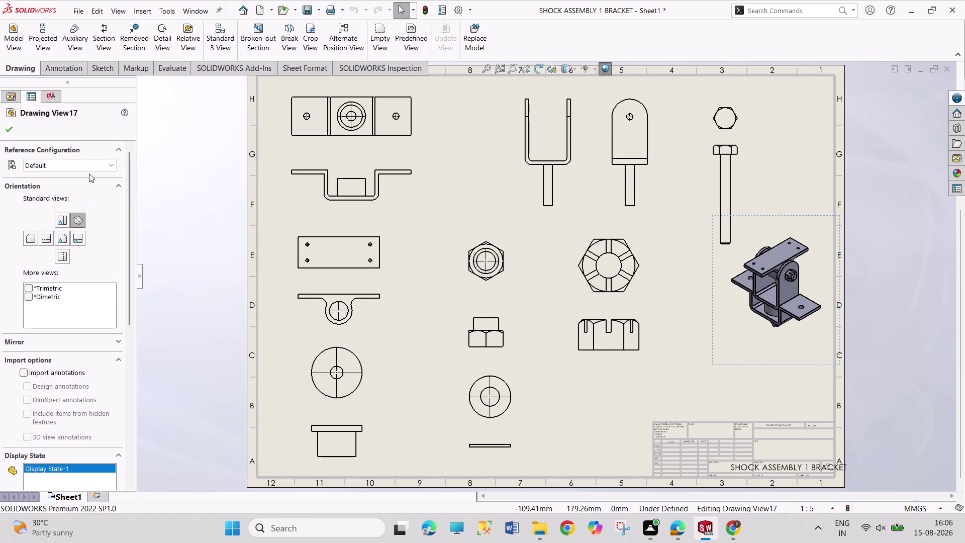
click(90, 164)
click(120, 202)
click(15, 130)
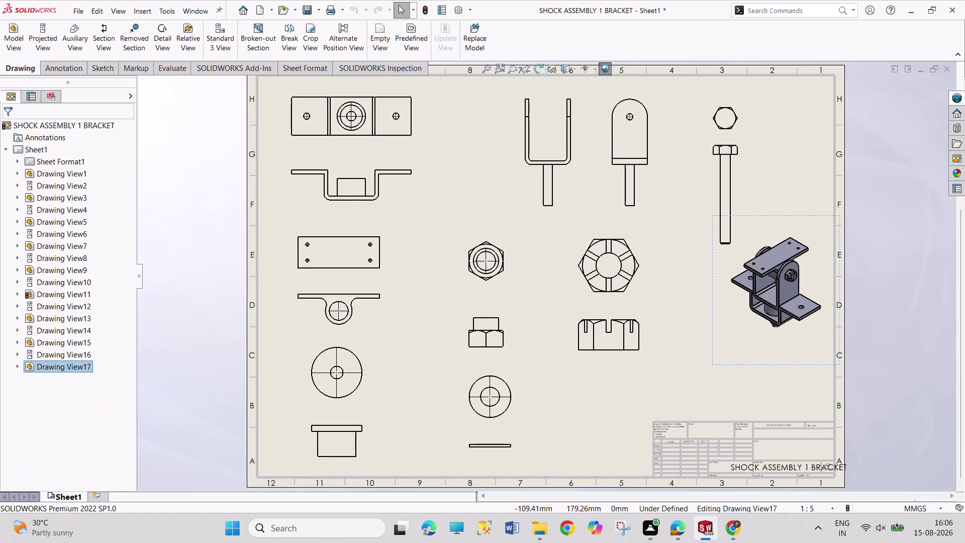
right_click(775, 364)
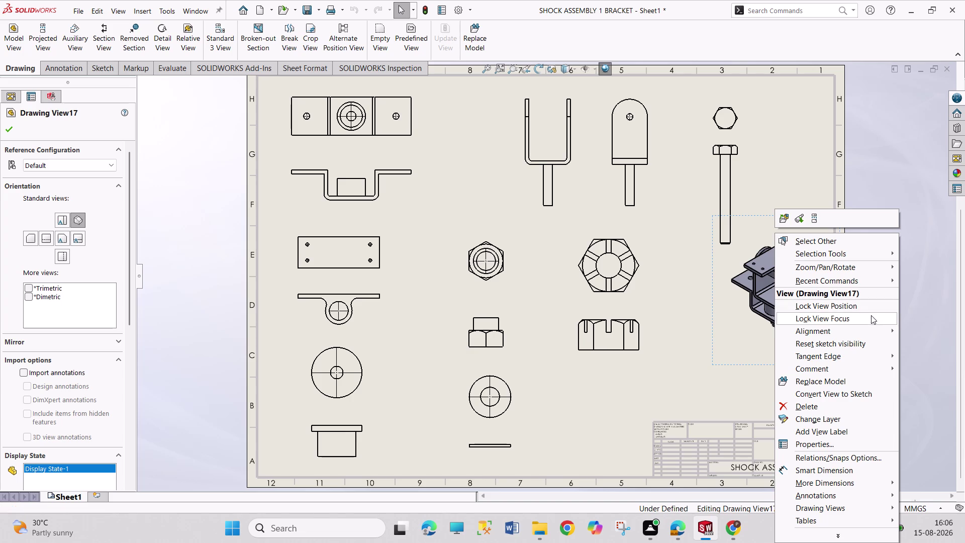
Open the Properties of Drawing View17, the shaded assembly view.
click(872, 328)
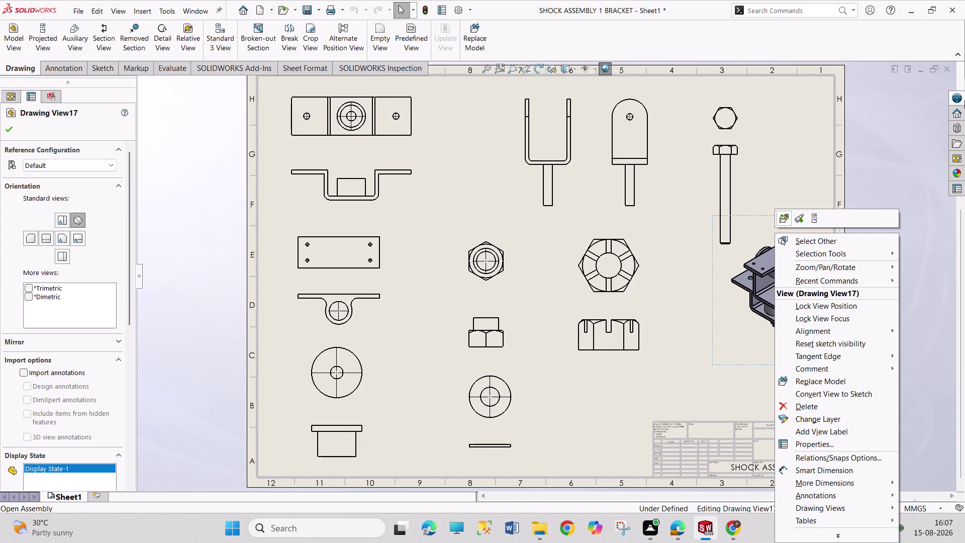
click(827, 445)
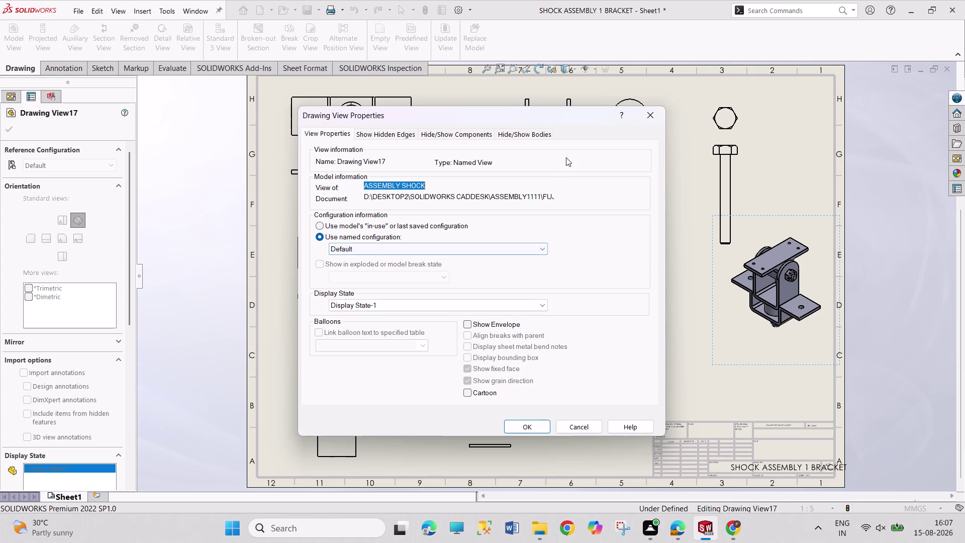
Reopen Drawing View17 properties, check its tabs including hidden components, and confirm.
click(640, 118)
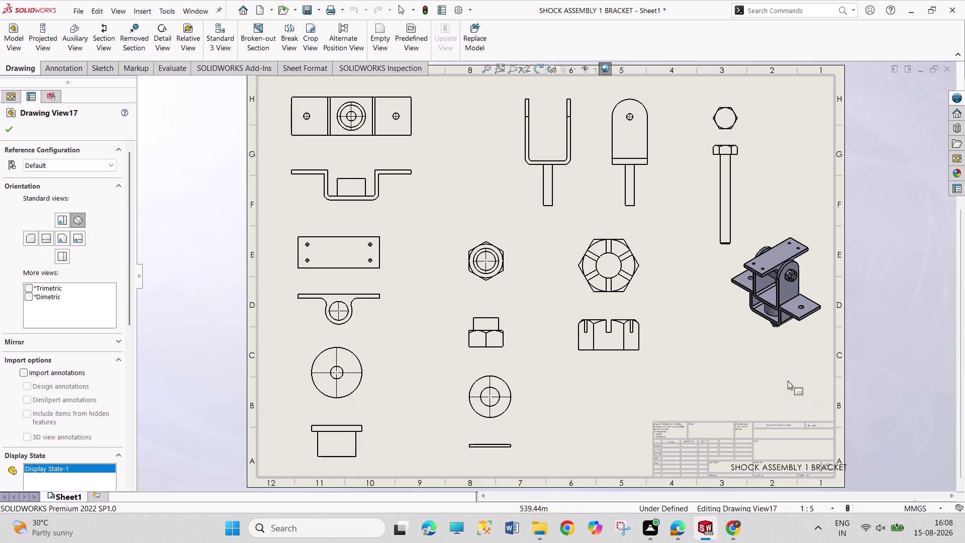
right_click(783, 364)
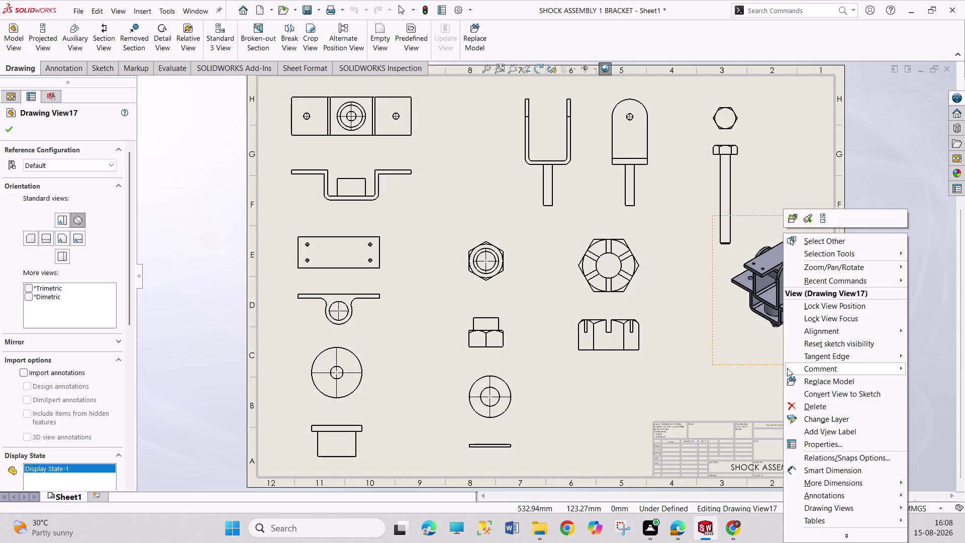
click(815, 446)
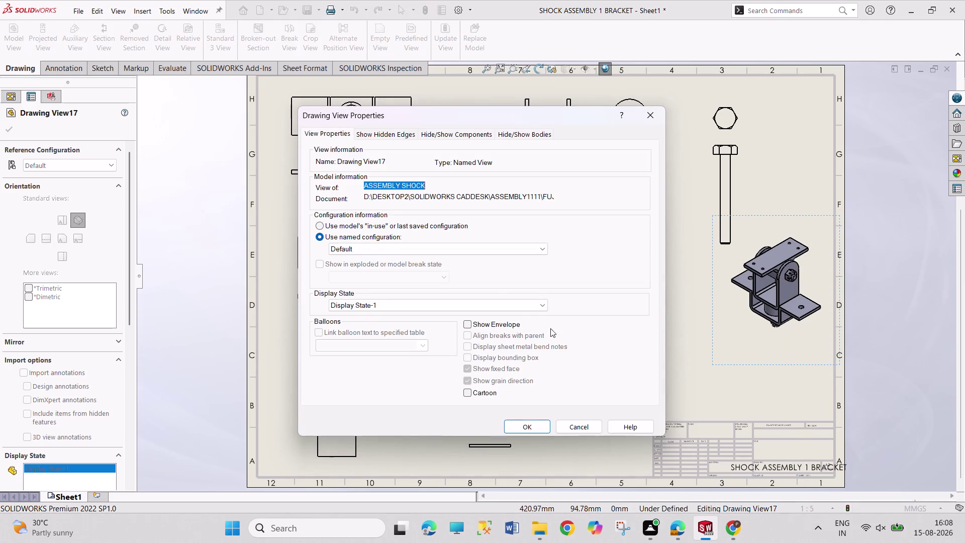
click(383, 136)
click(424, 133)
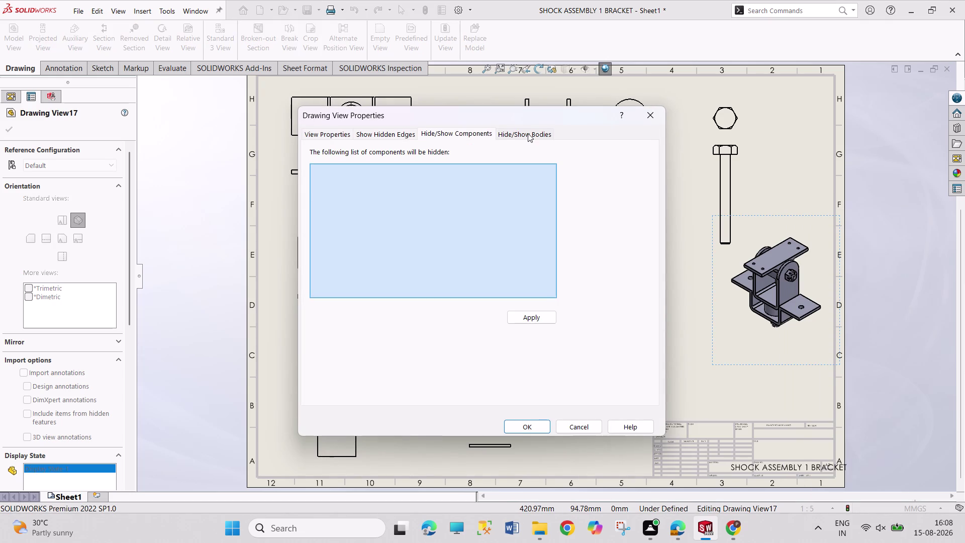
click(528, 133)
click(344, 137)
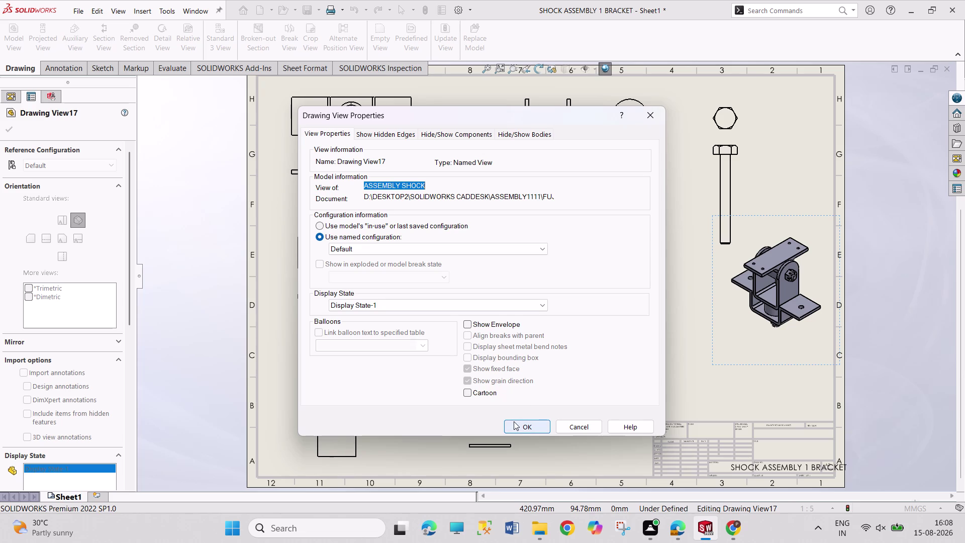
click(580, 431)
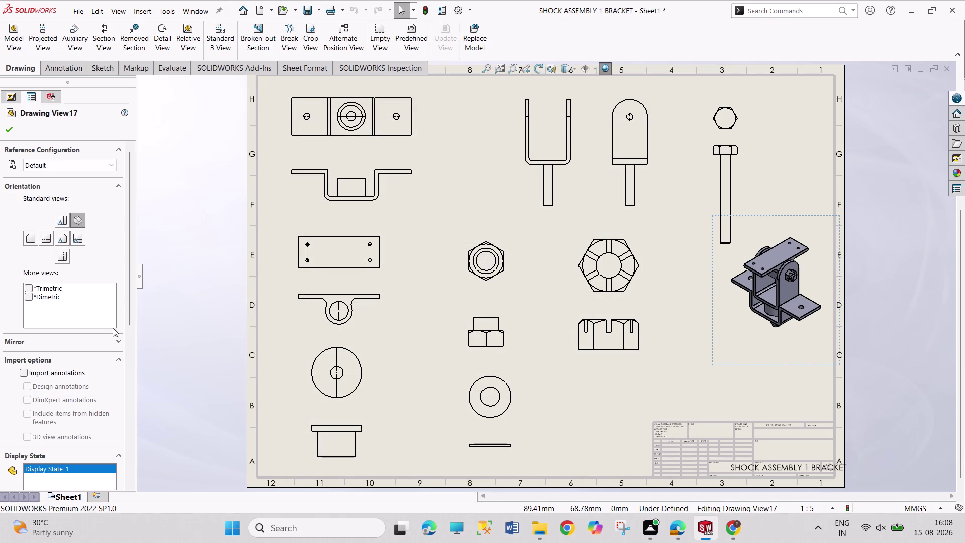
Check More Properties for the assembly view, close it, and exit the PropertyManager.
drag(130, 320, 130, 326)
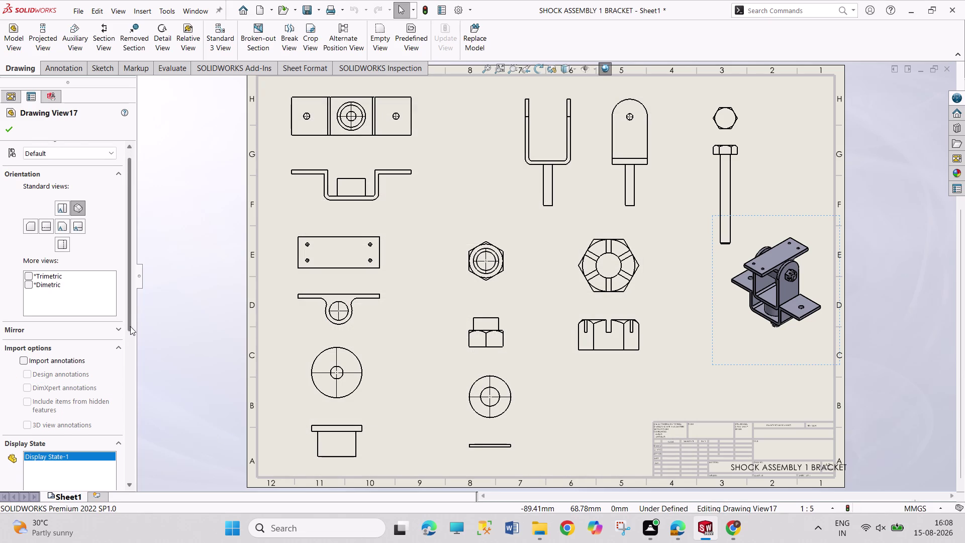
drag(130, 326, 122, 421)
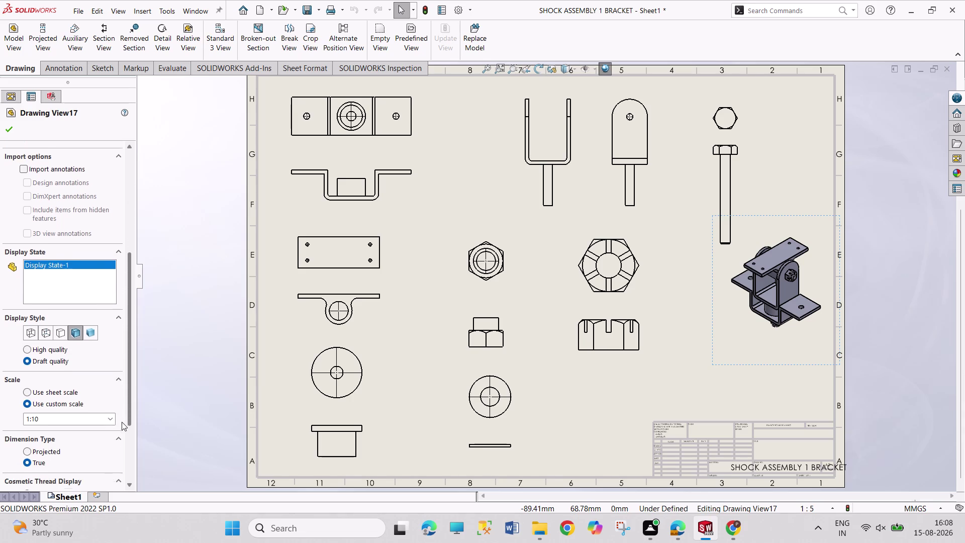
drag(122, 421, 120, 467)
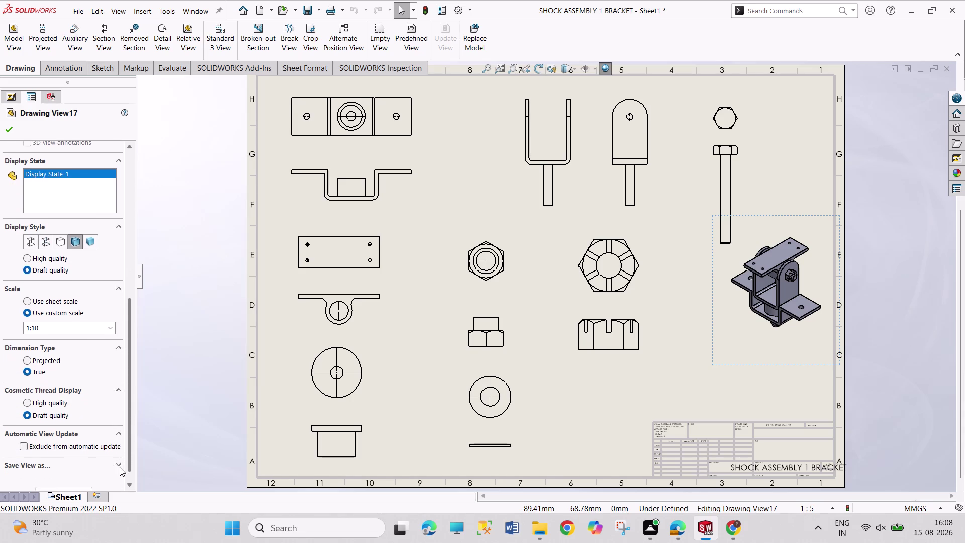
drag(119, 467, 118, 479)
click(80, 479)
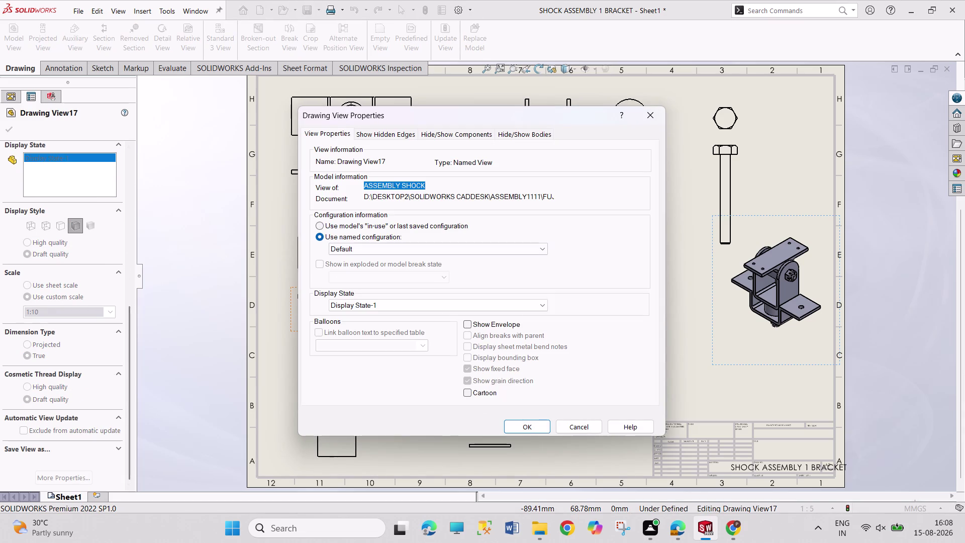
click(642, 119)
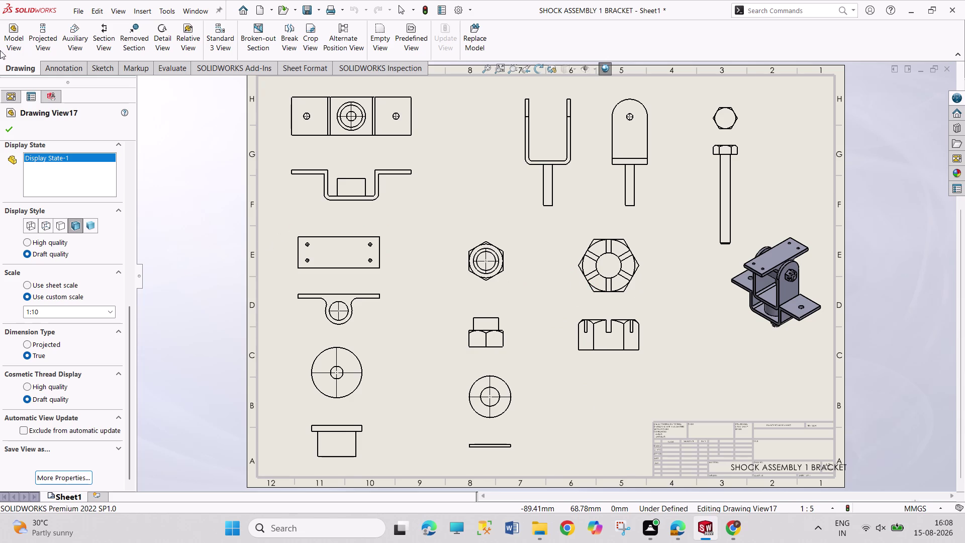
click(6, 127)
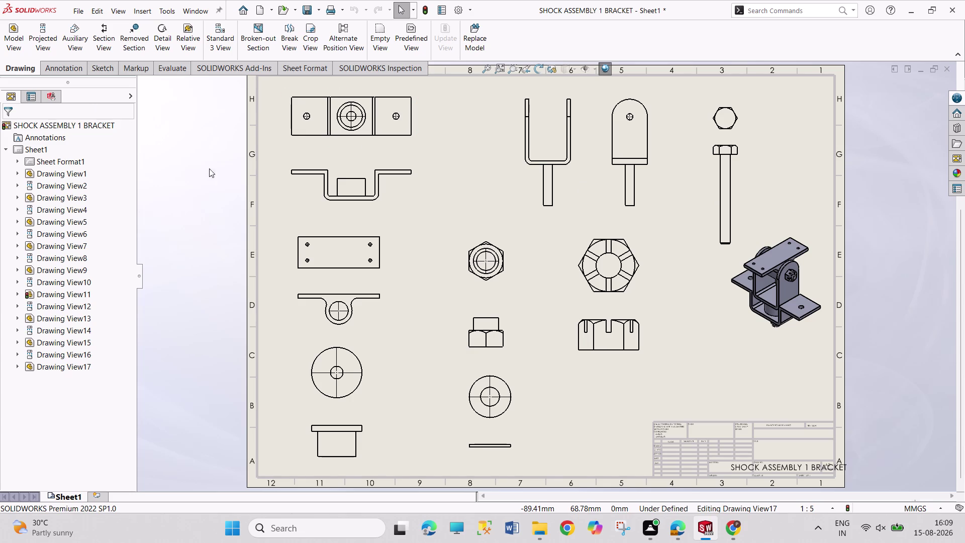
click(806, 364)
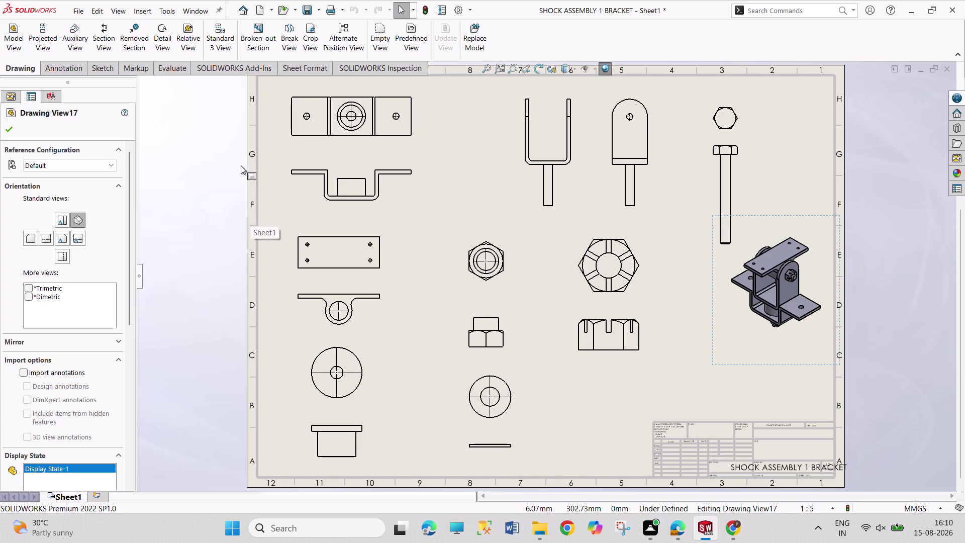
Open the U-support part from View17, dismissing the low-memory warning.
right_click(781, 271)
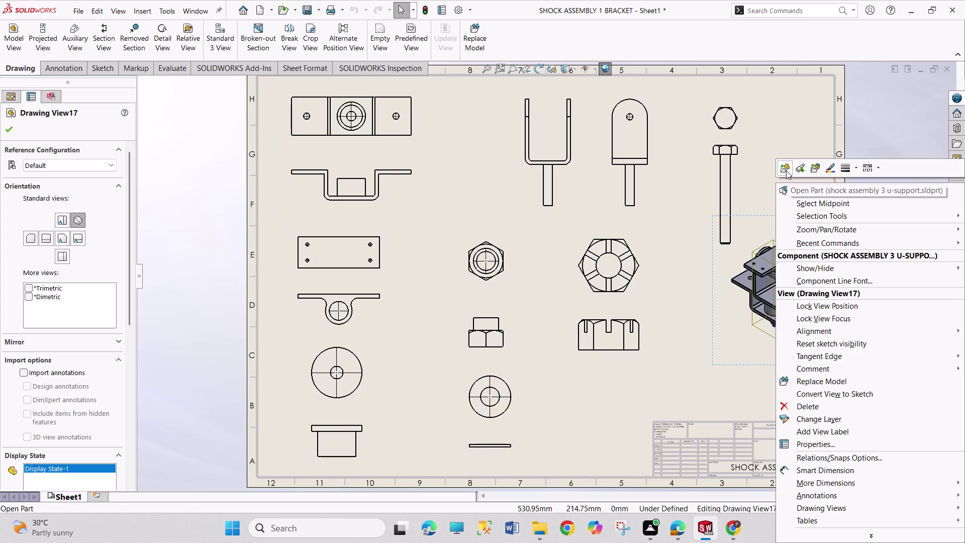
click(787, 170)
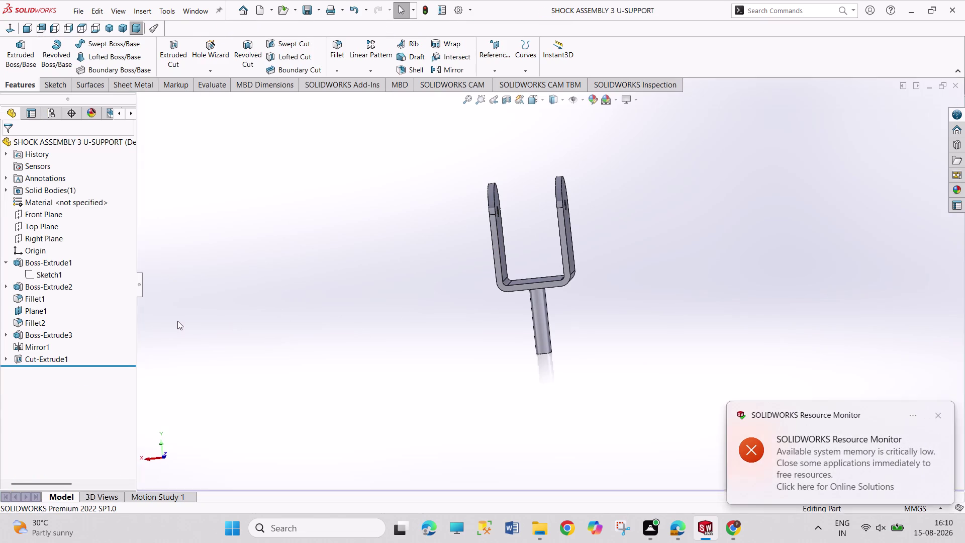
click(938, 418)
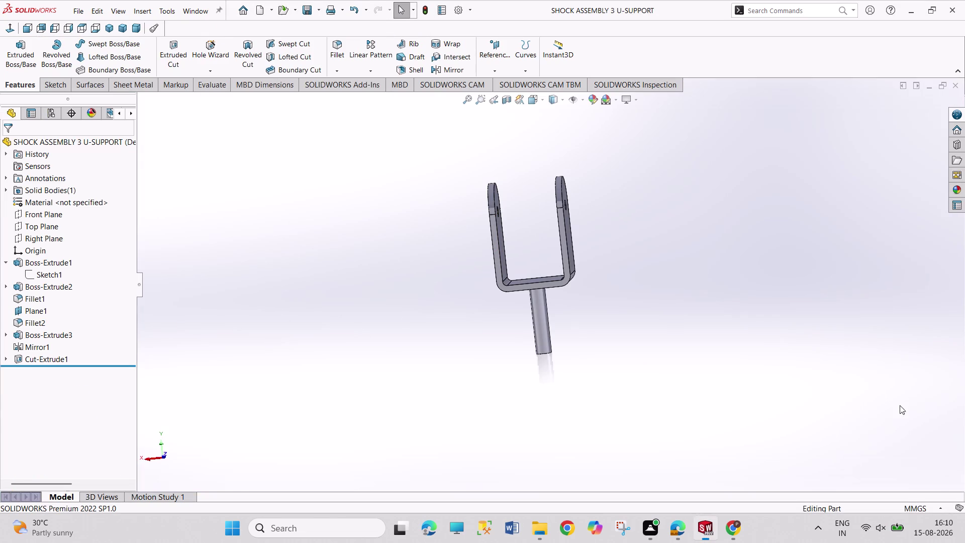
Return to the bracket drawing through Window > Browse Open Documents.
click(200, 11)
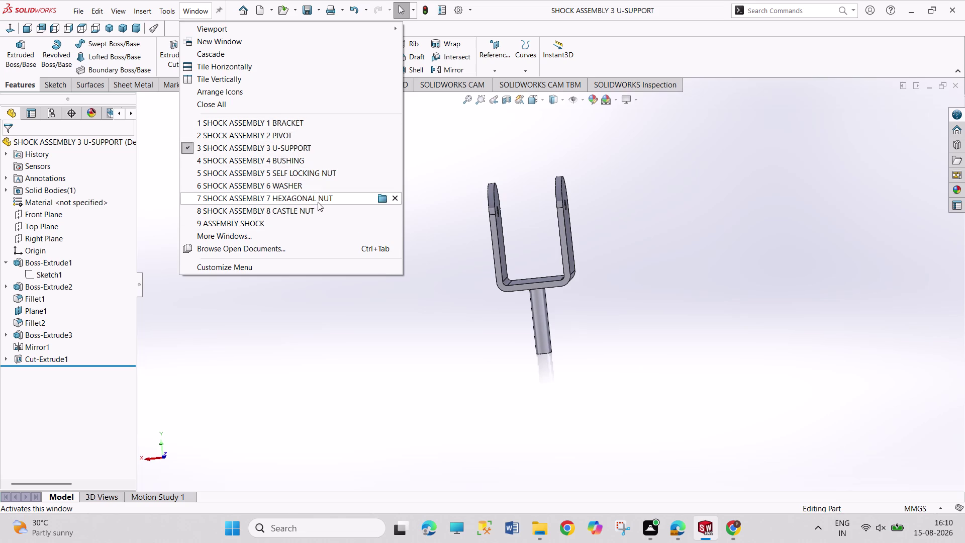
click(300, 233)
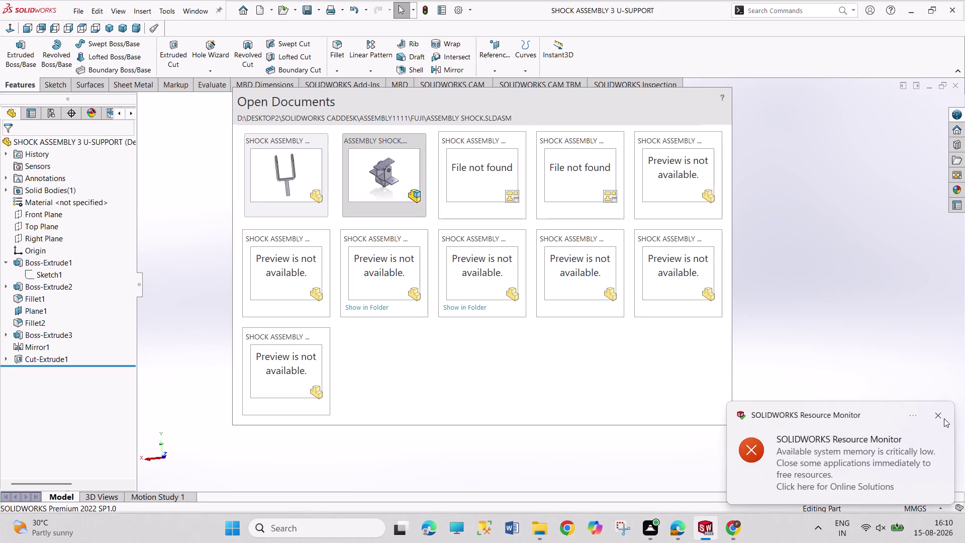
click(943, 418)
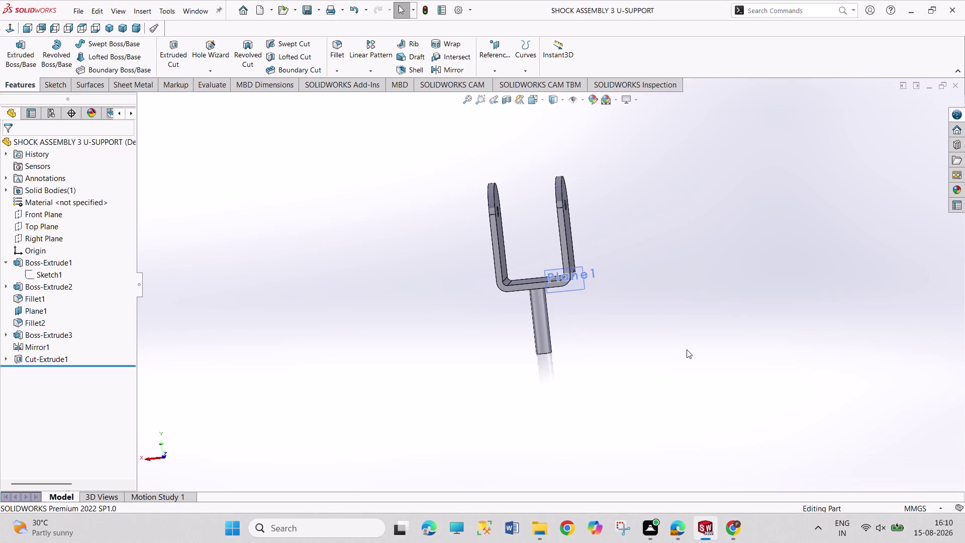
click(202, 13)
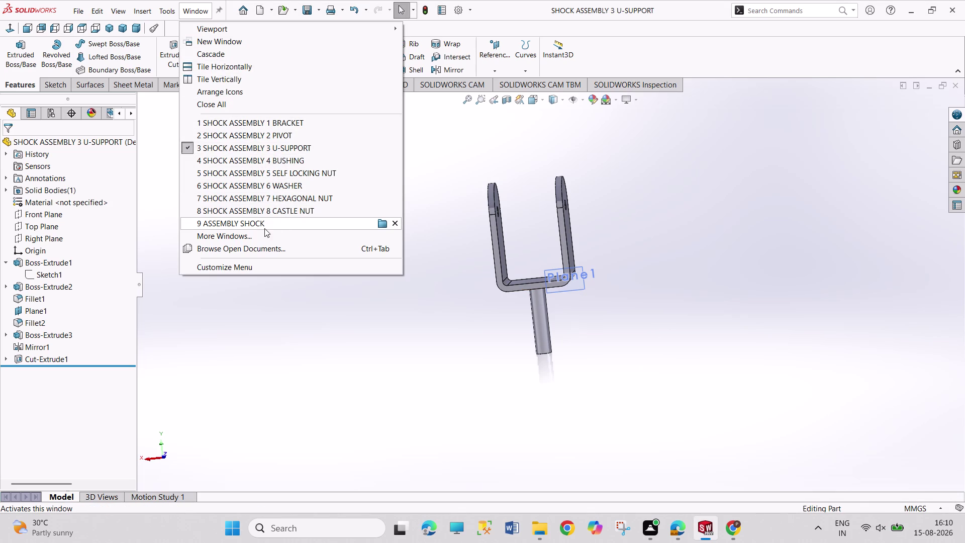
click(212, 239)
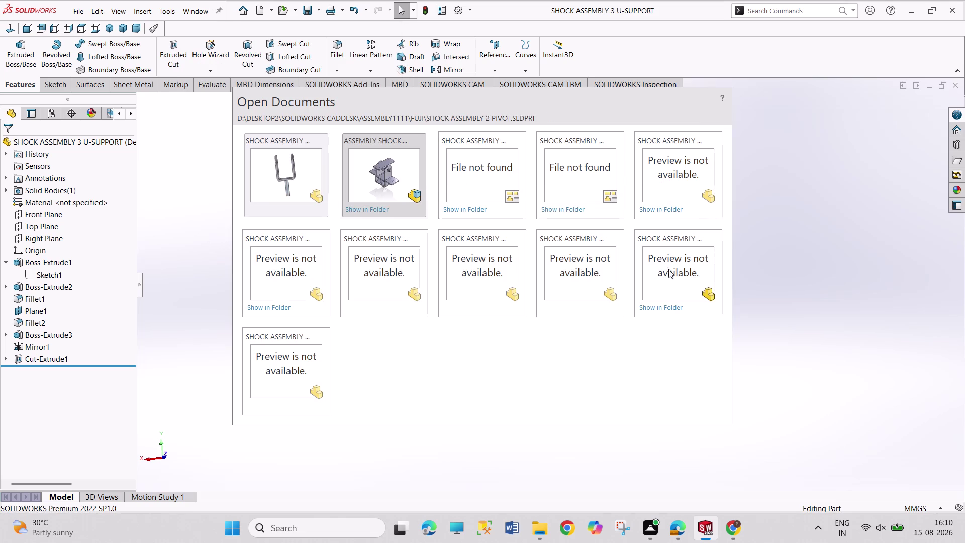
click(505, 196)
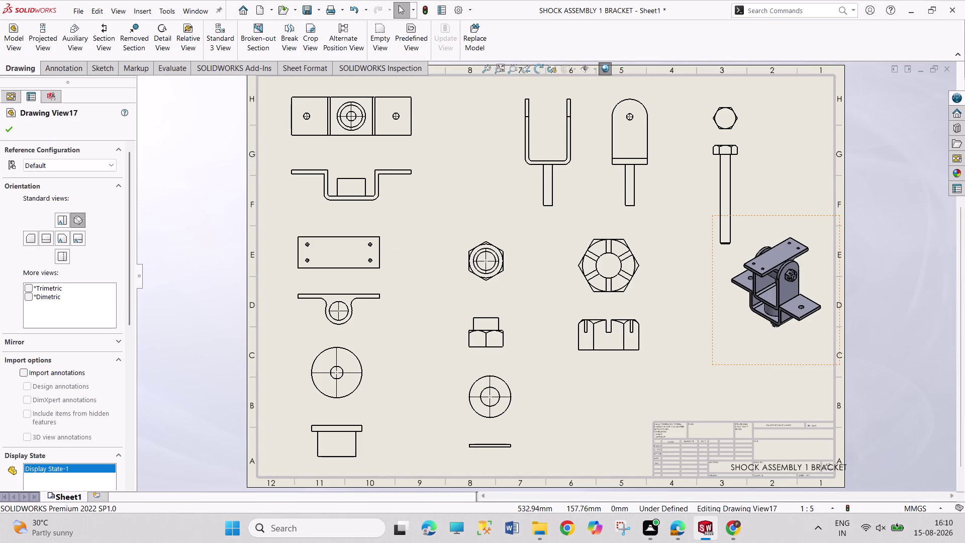
Use Select Other, accept the memory warning, and switch to the ASSEMBLY SHOCK model.
right_click(771, 365)
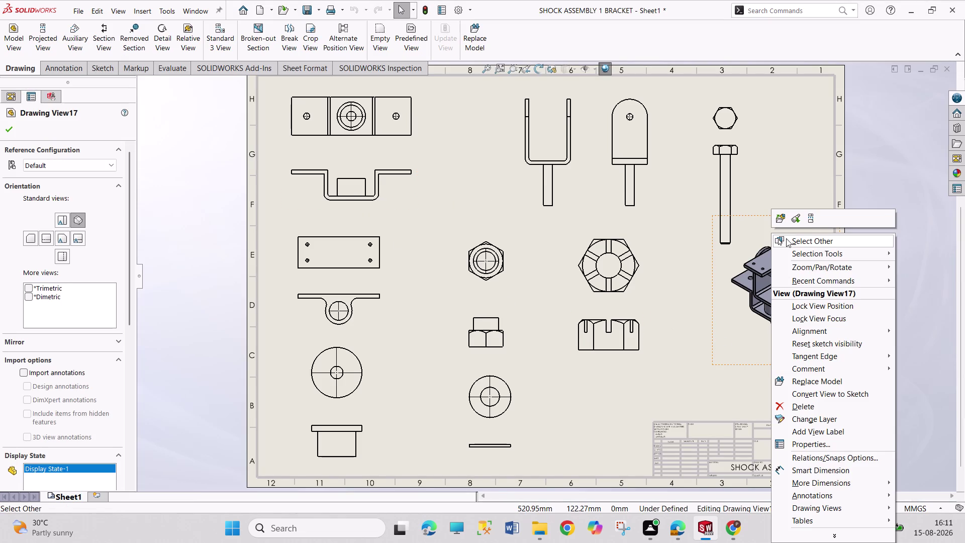
click(783, 223)
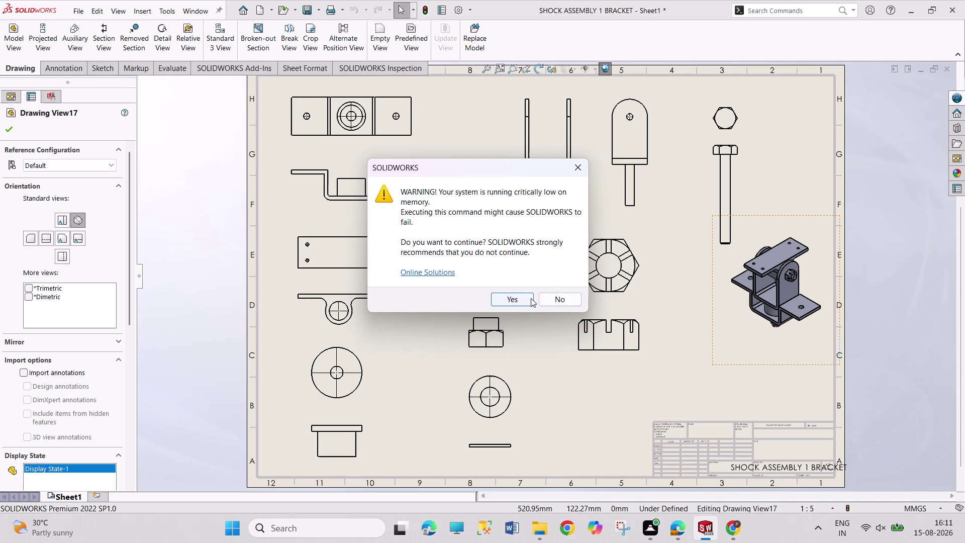
click(577, 168)
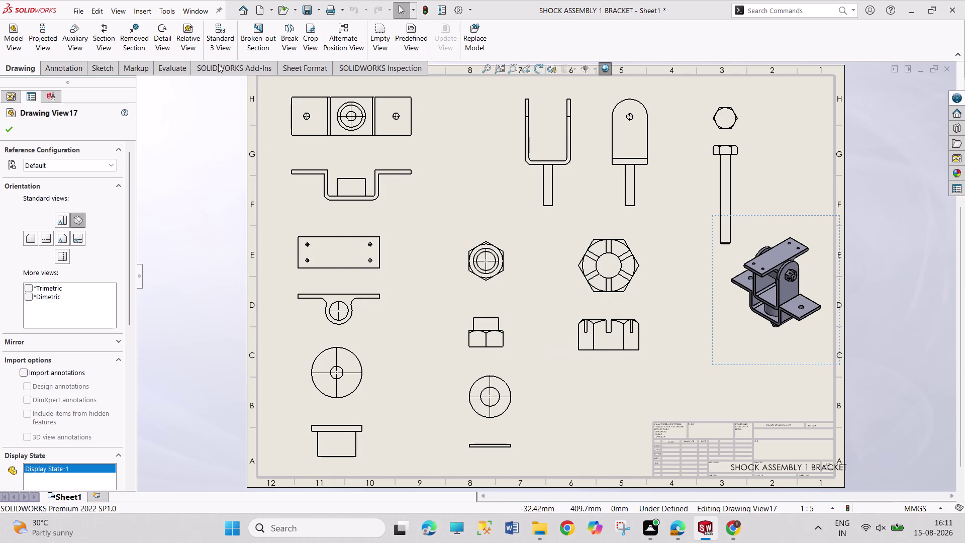
click(202, 8)
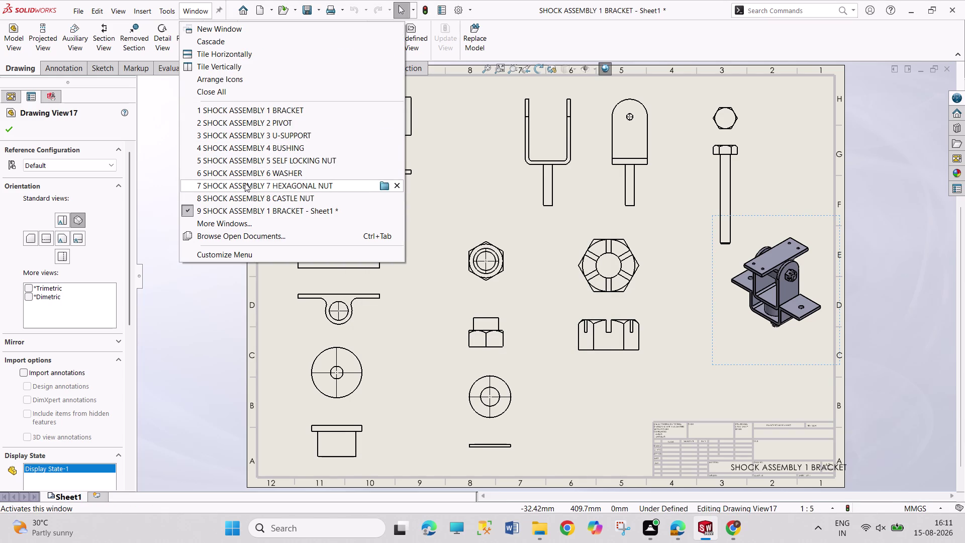
click(269, 226)
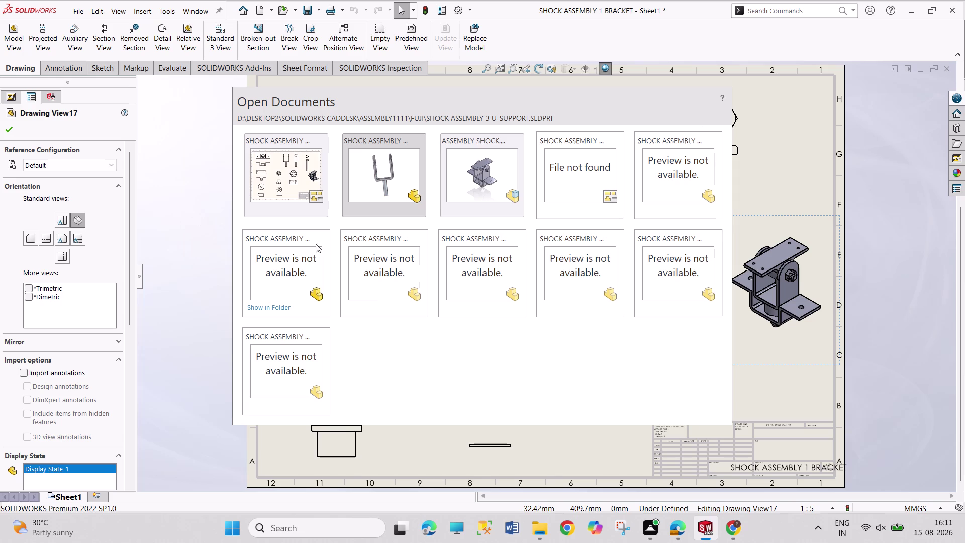
click(470, 176)
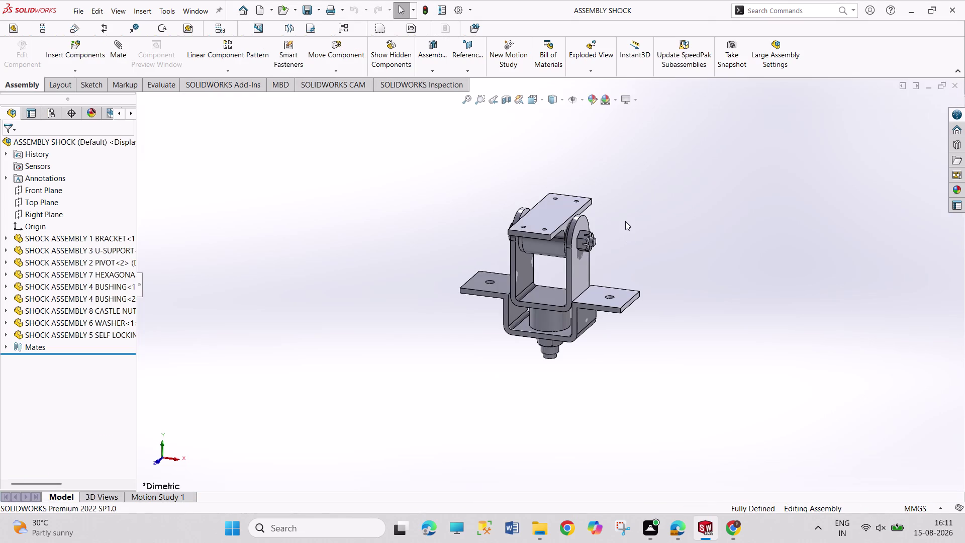
click(112, 27)
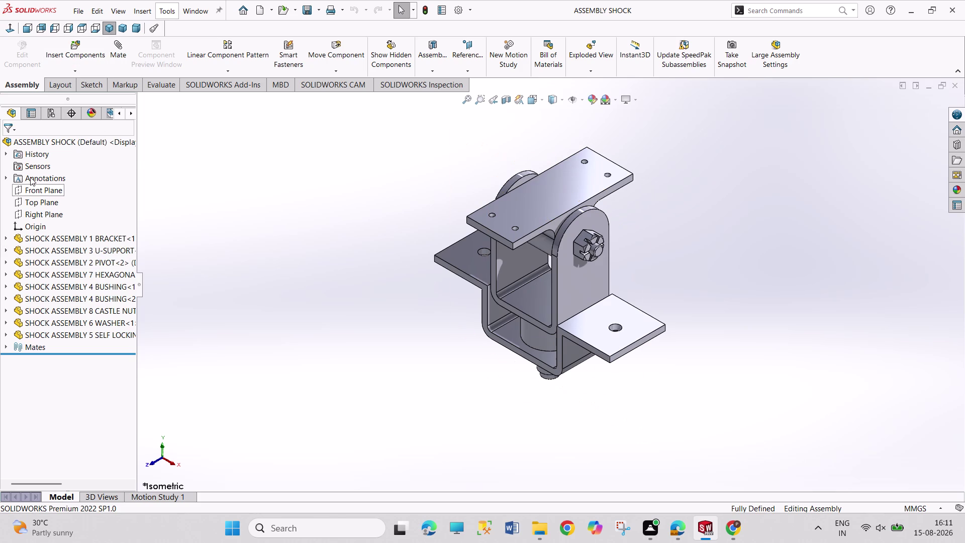
Isolate the top-level shock assembly, then exit isolation and clear the selection.
right_click(46, 144)
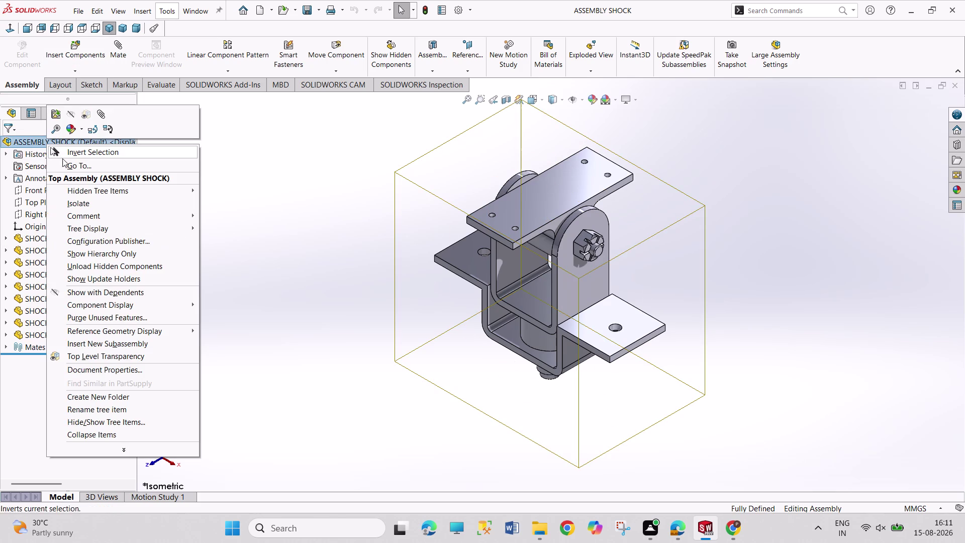
click(99, 207)
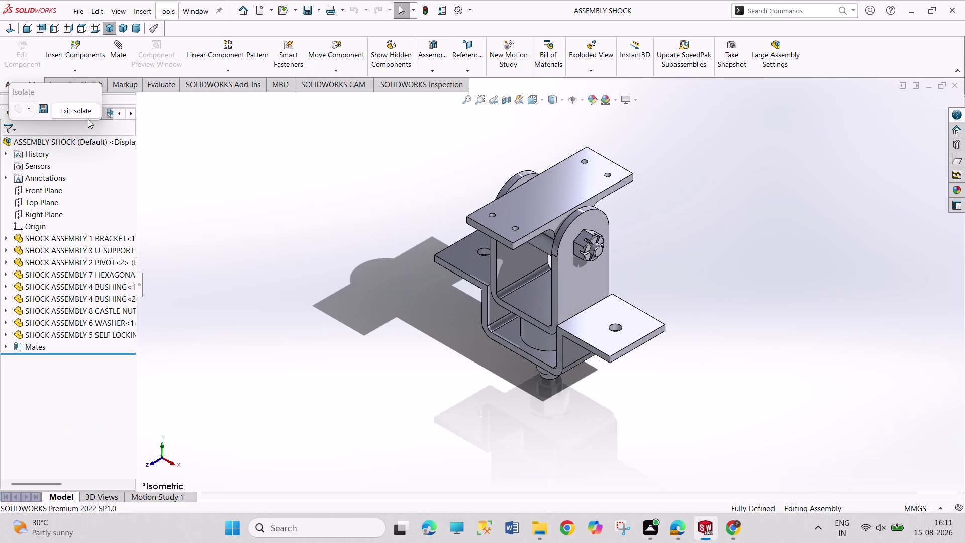
click(86, 111)
right_click(60, 138)
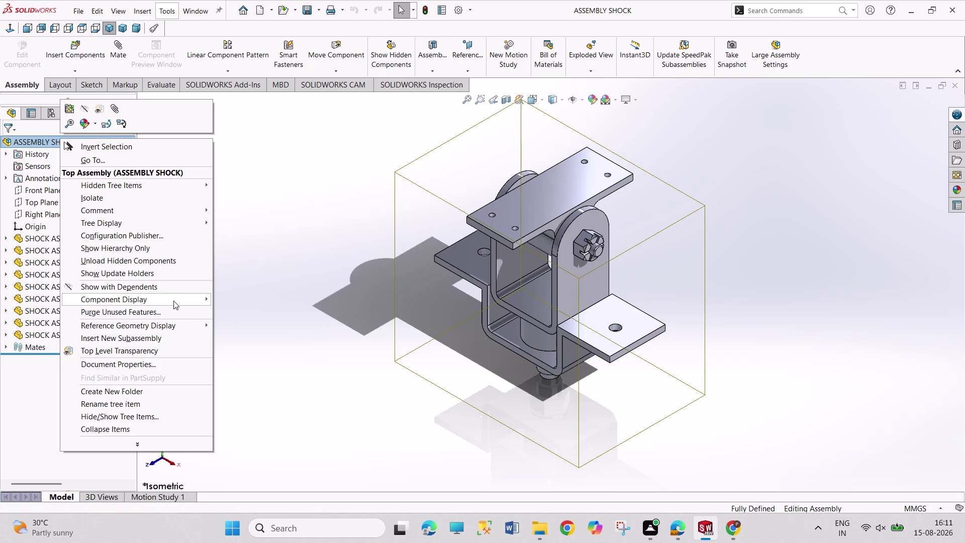
click(309, 229)
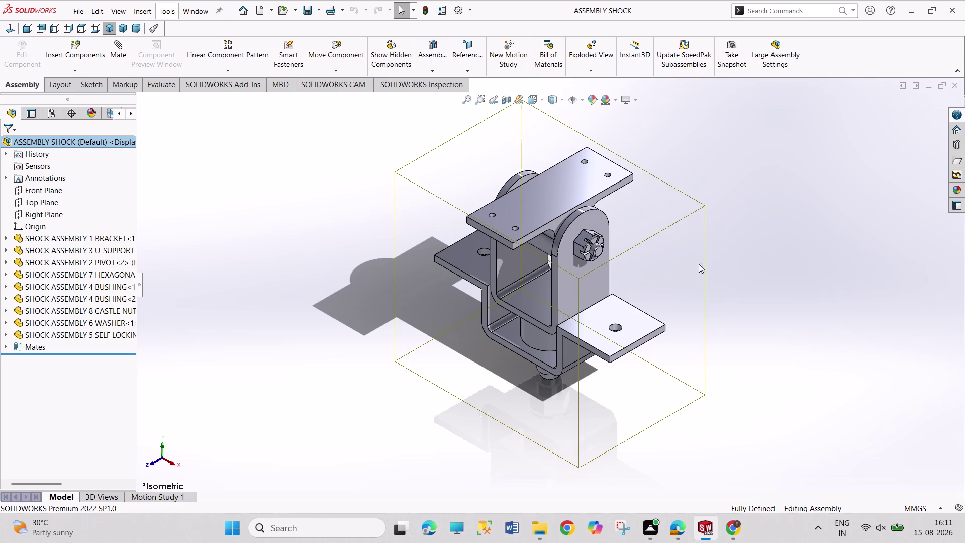
click(305, 229)
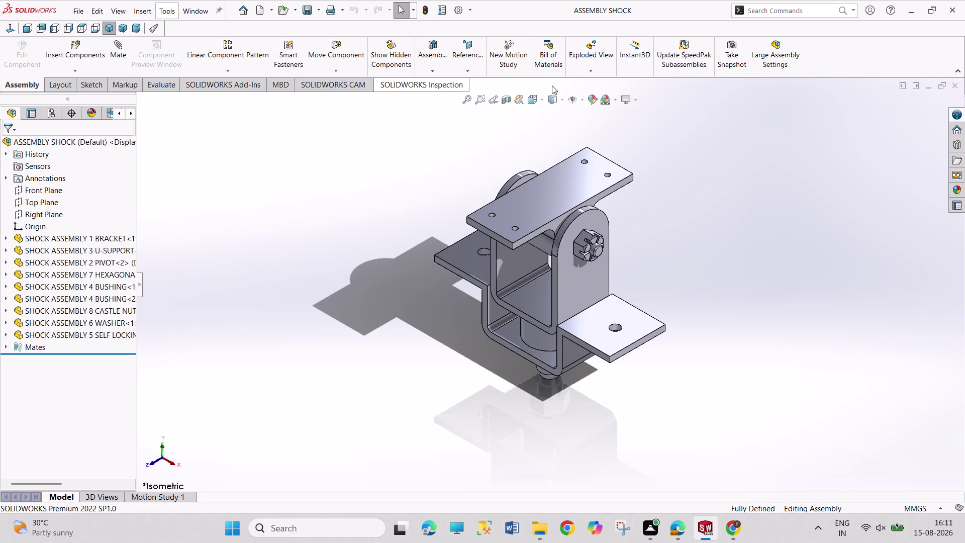
click(436, 69)
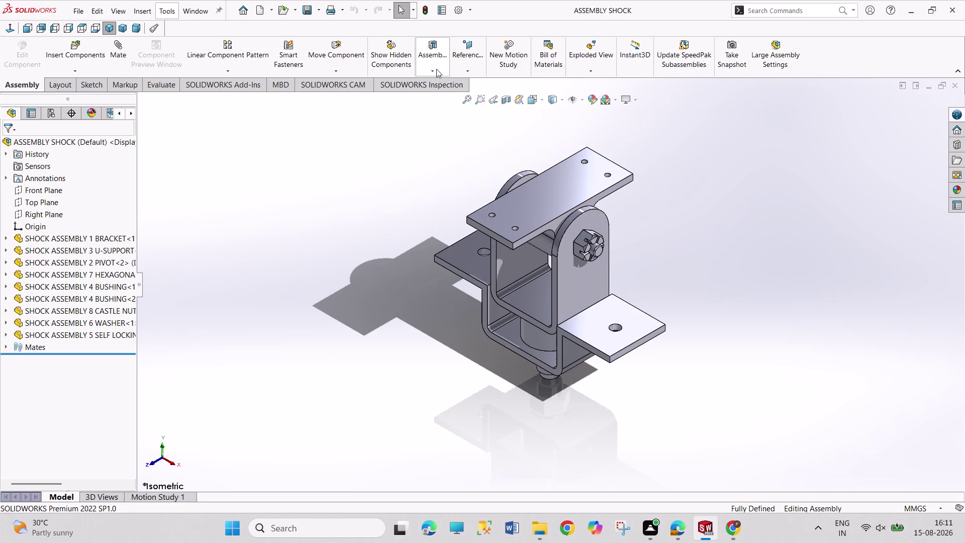
click(359, 197)
Isolate the whole assembly again and pick the bracket component before exiting.
right_click(59, 145)
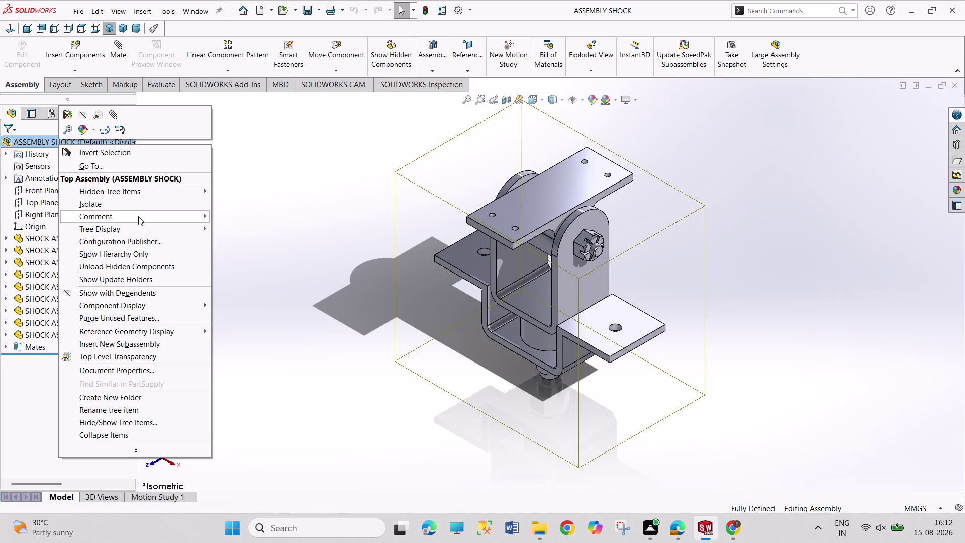
click(138, 201)
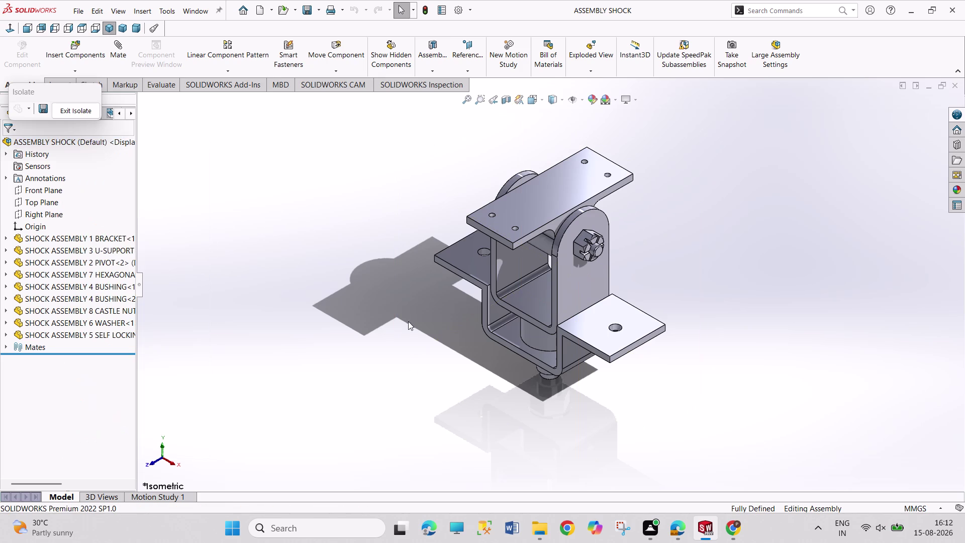
drag(608, 320, 601, 377)
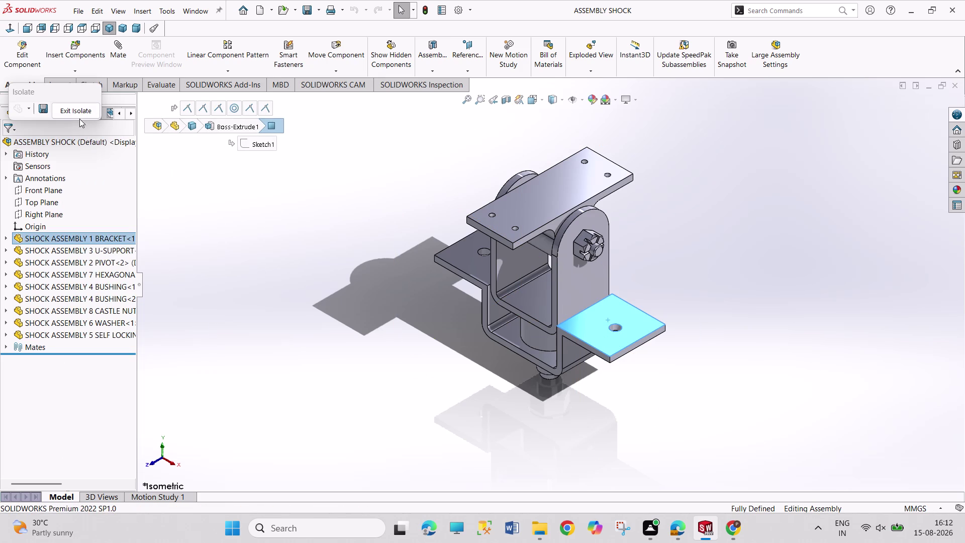
click(63, 108)
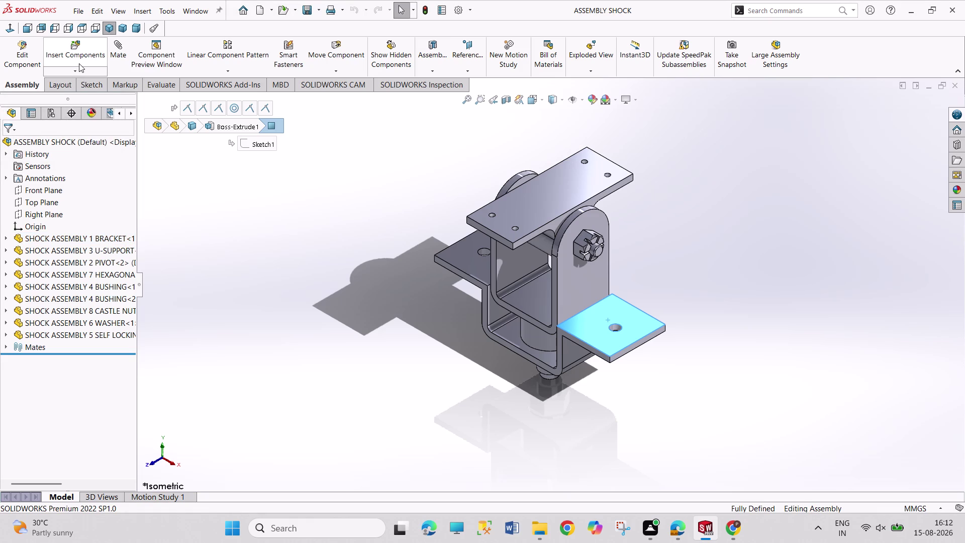
Briefly edit the bracket, return to the assembly, and cancel Insert Component.
click(25, 65)
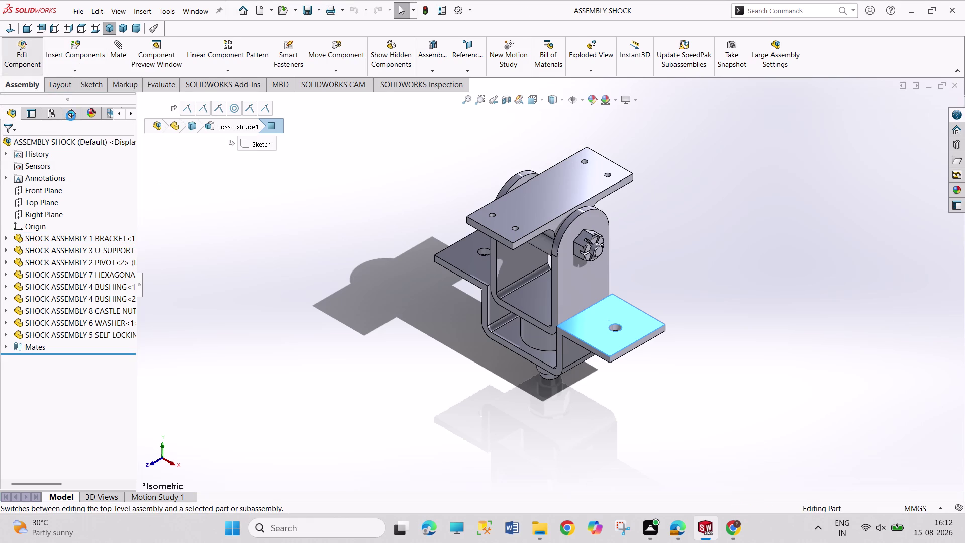
click(332, 260)
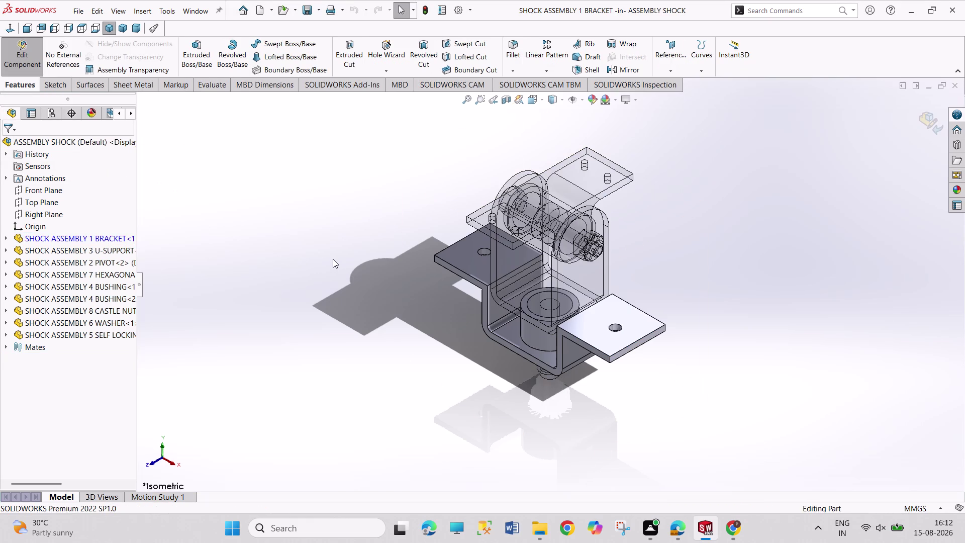
click(30, 63)
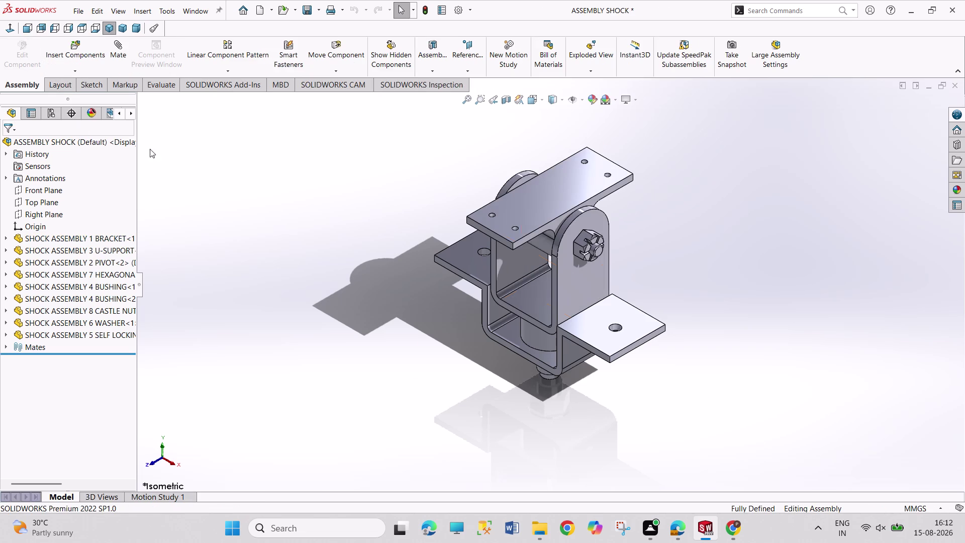
click(231, 178)
click(94, 53)
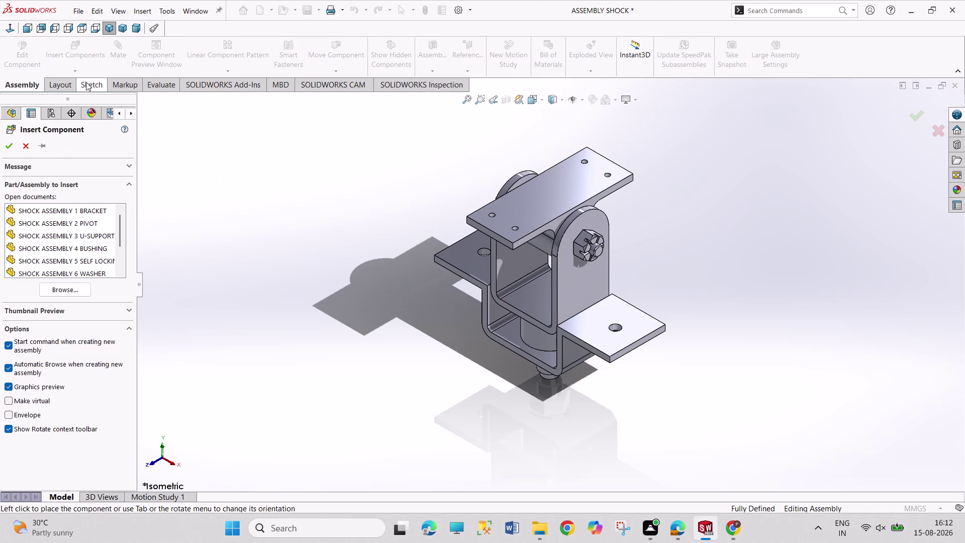
click(8, 145)
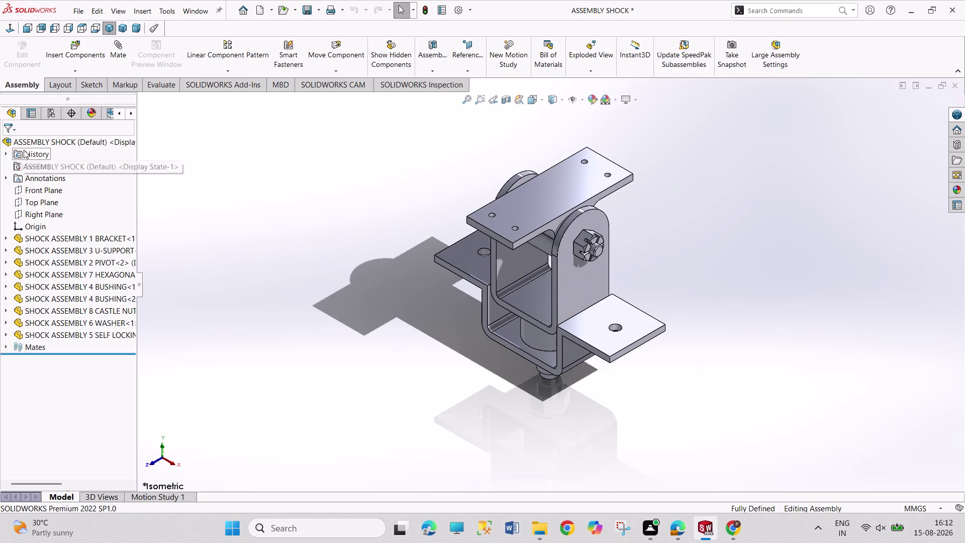
Isolate the assembly, trying transparent and wireframe for other parts before settling on transparent.
right_click(34, 142)
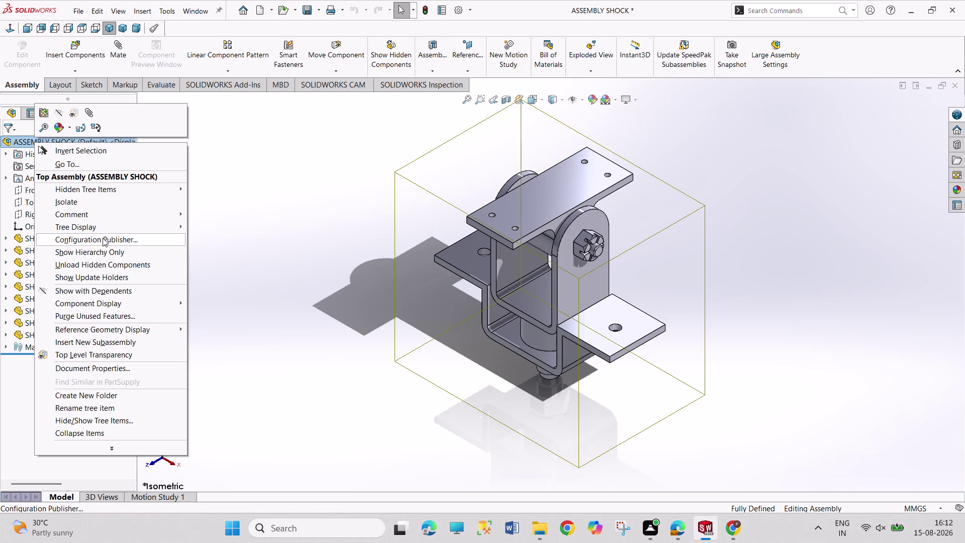
click(132, 202)
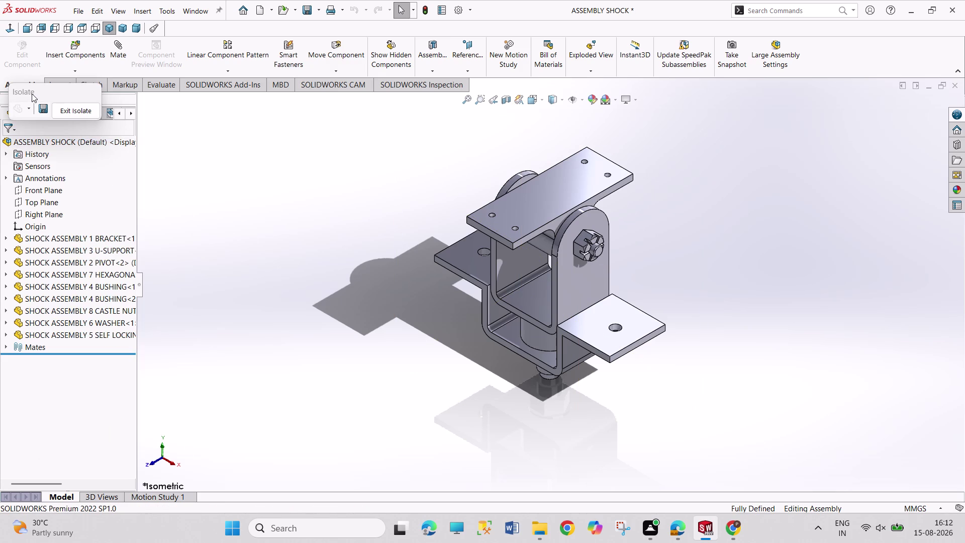
click(32, 94)
click(29, 110)
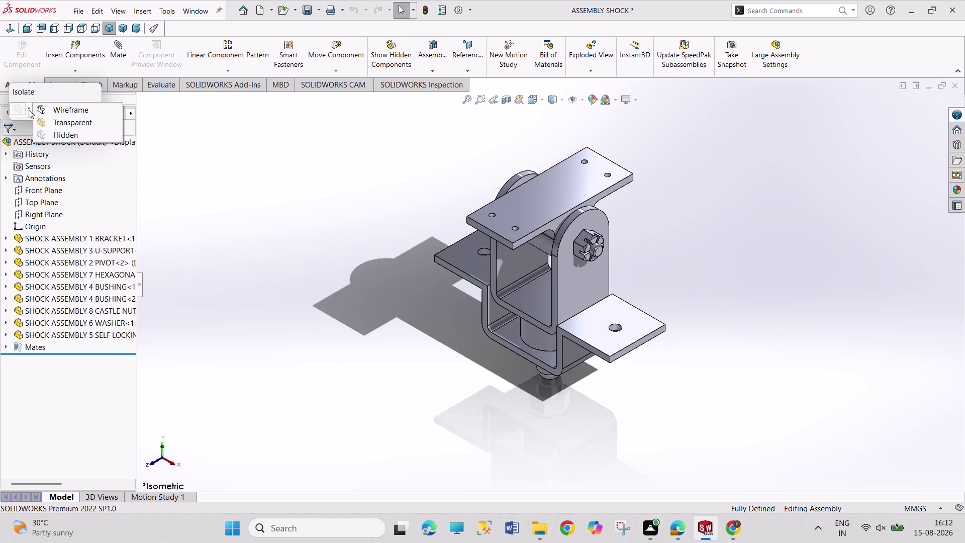
click(55, 121)
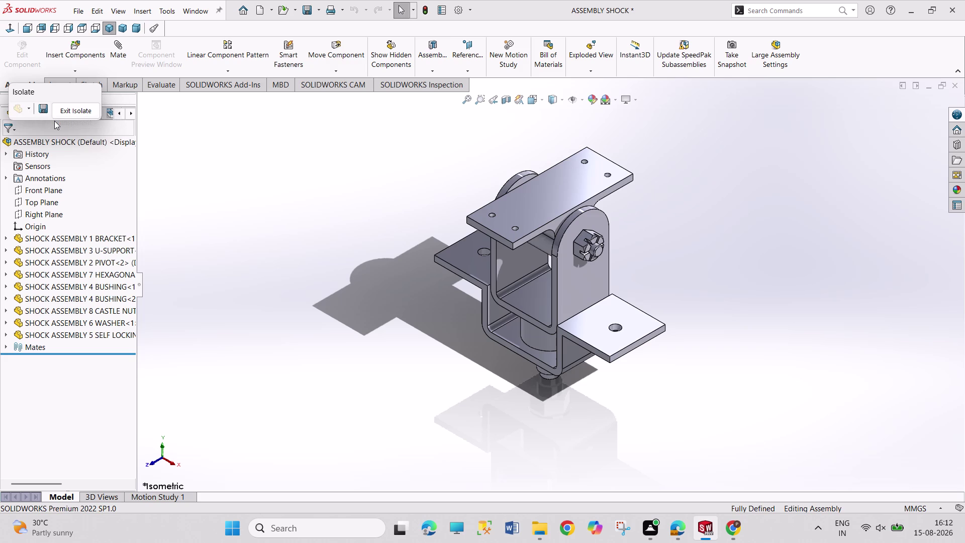
click(29, 110)
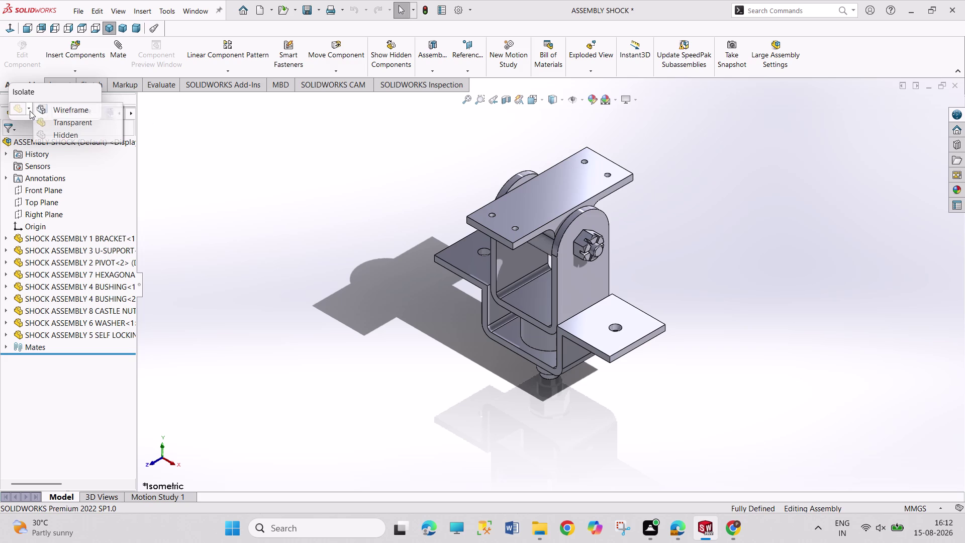
click(42, 112)
click(31, 110)
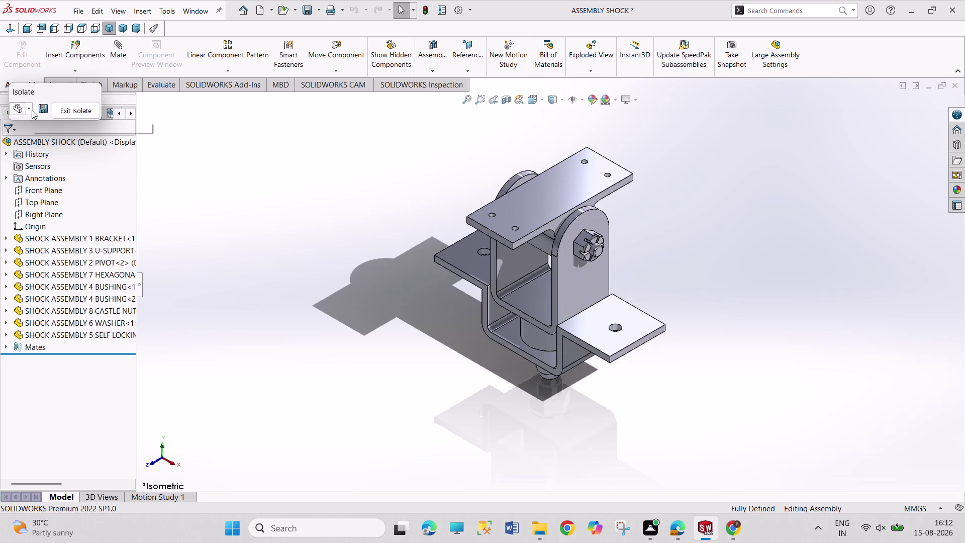
click(36, 130)
click(29, 107)
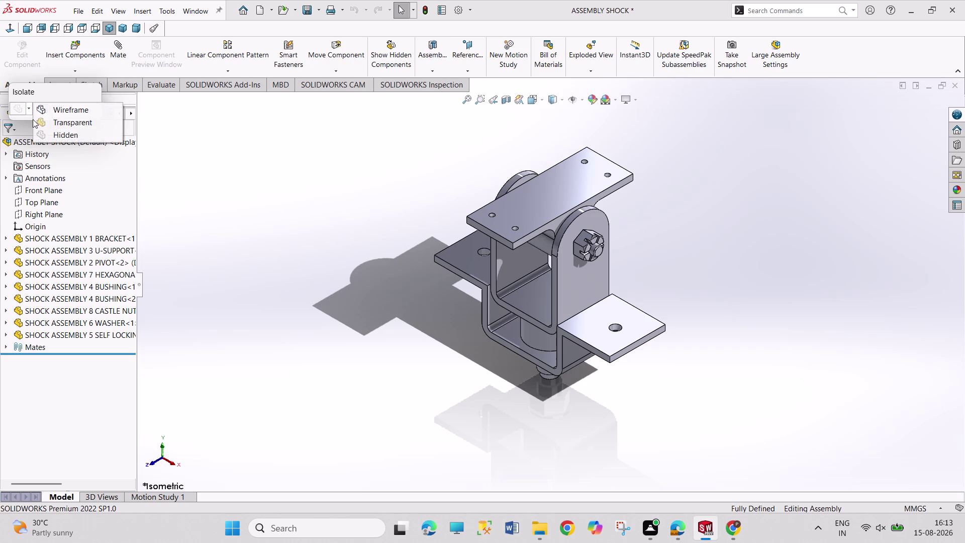
double_click(33, 119)
triple_click(197, 172)
click(198, 171)
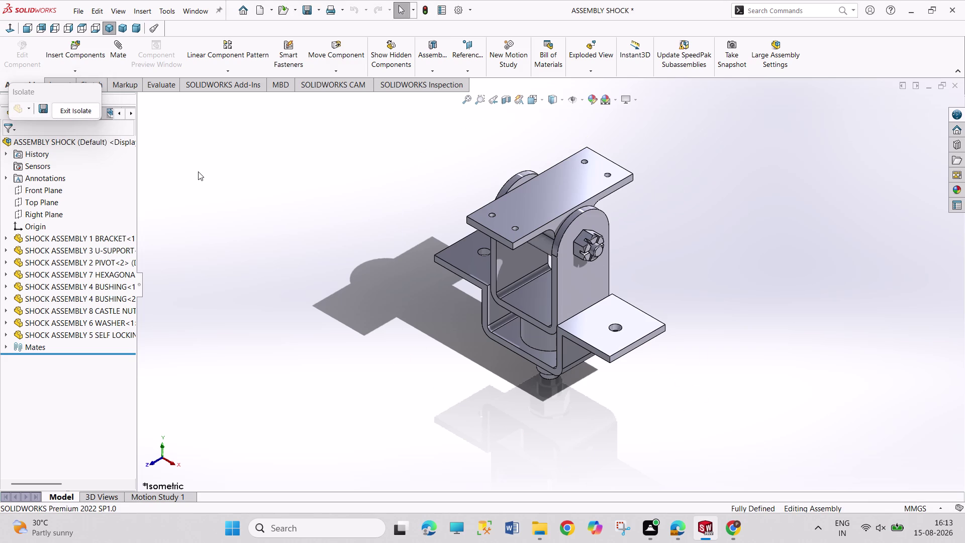
Bring the shock assembly window forward and exit the isolated display.
click(194, 13)
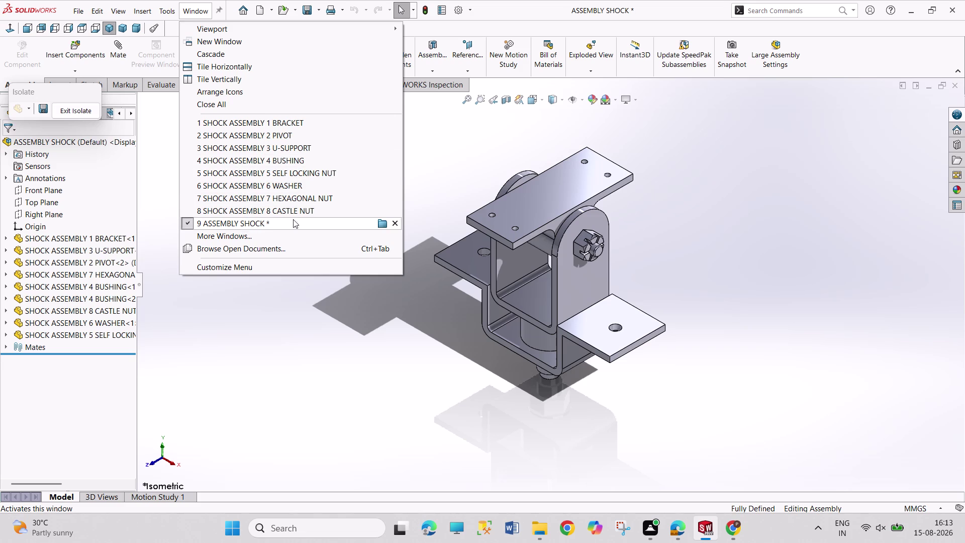
click(465, 163)
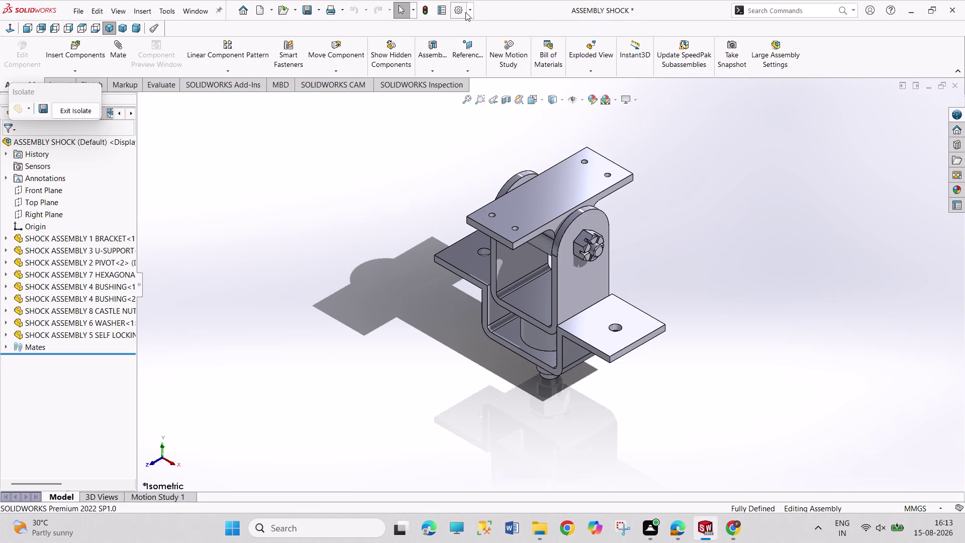
click(309, 9)
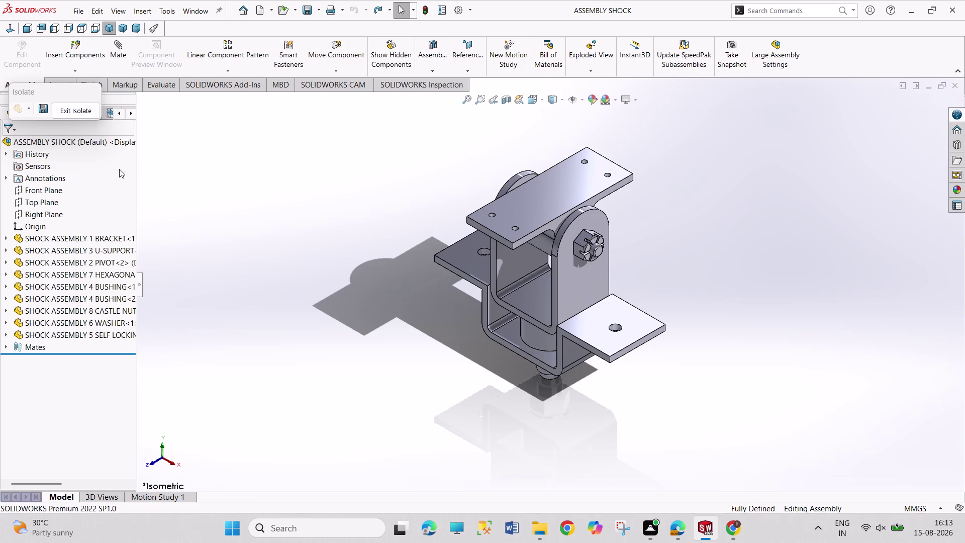
click(87, 114)
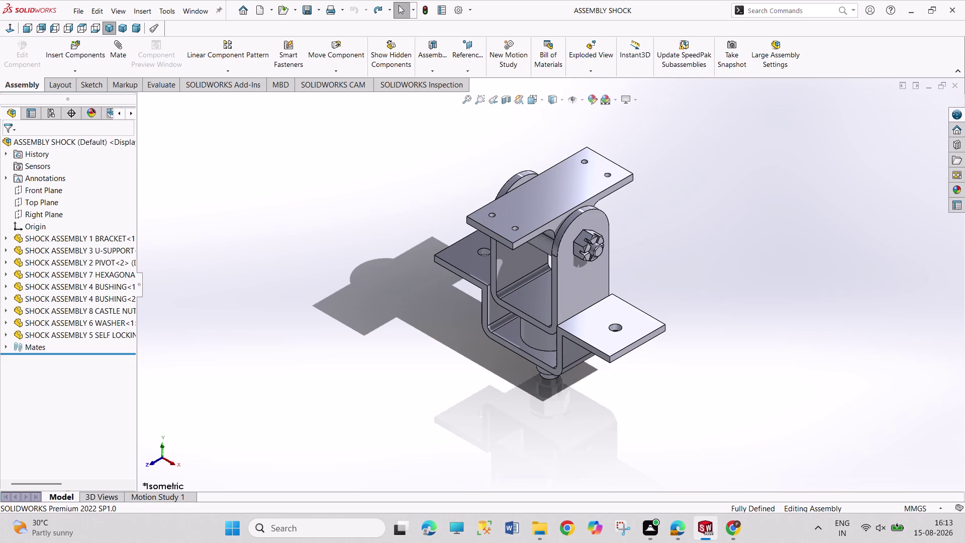
right_click(75, 144)
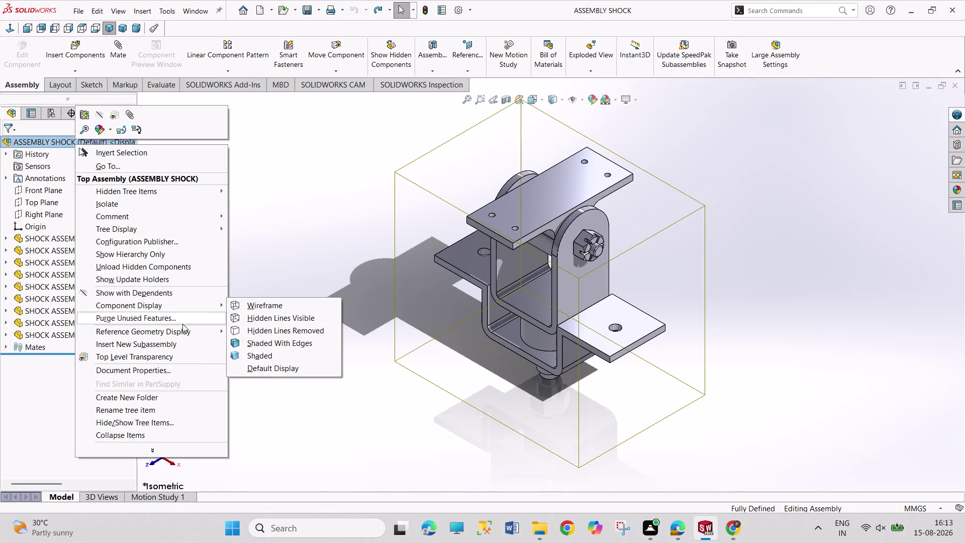
Dismiss the assembly menu and switch back to the SHOCK ASSEMBLY 1 BRACKET drawing window.
click(253, 380)
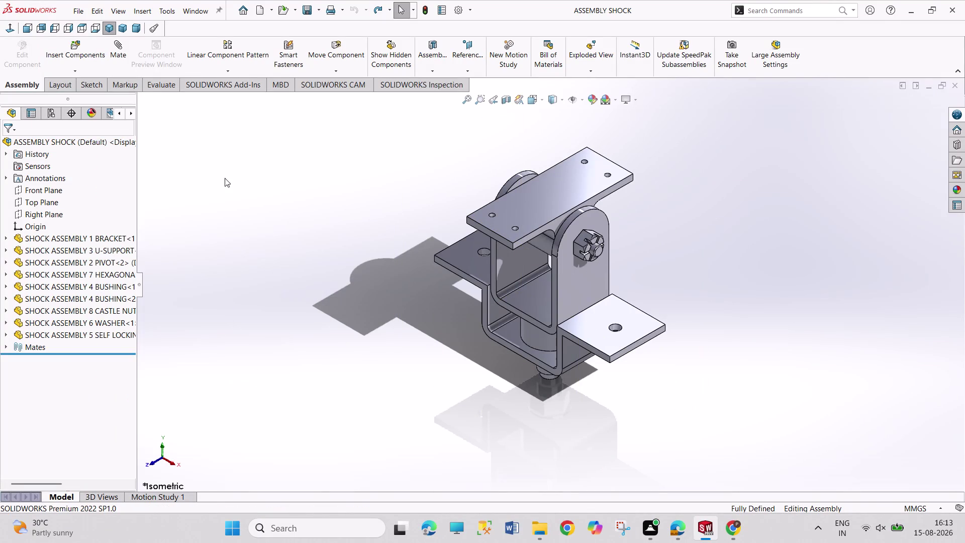
drag(224, 178, 283, 292)
drag(228, 204, 292, 283)
drag(235, 204, 280, 270)
drag(249, 149, 288, 205)
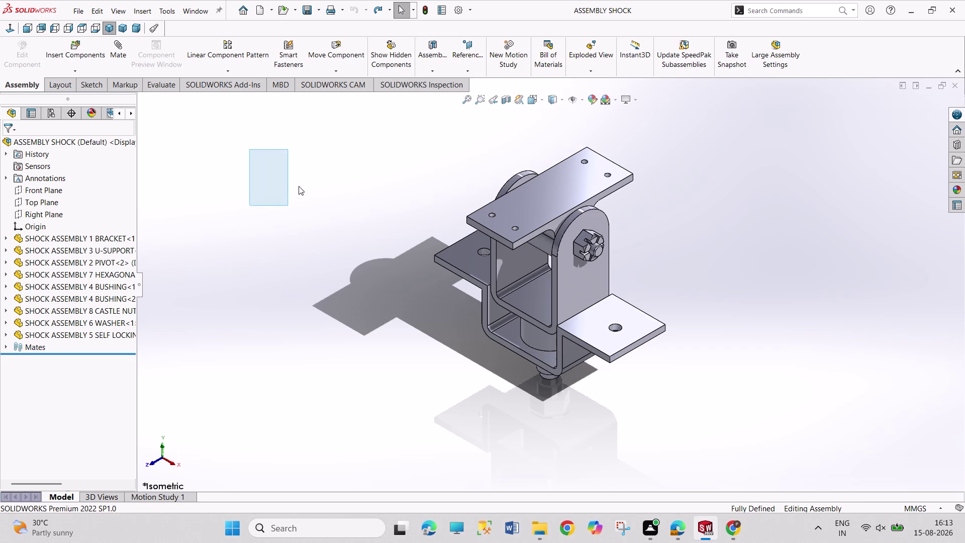
drag(263, 168, 274, 199)
drag(254, 167, 359, 285)
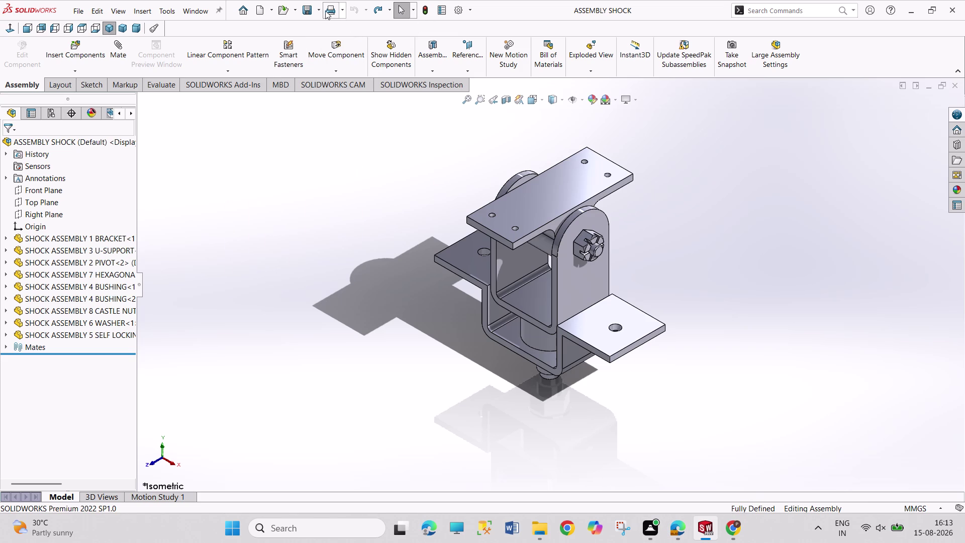
click(204, 9)
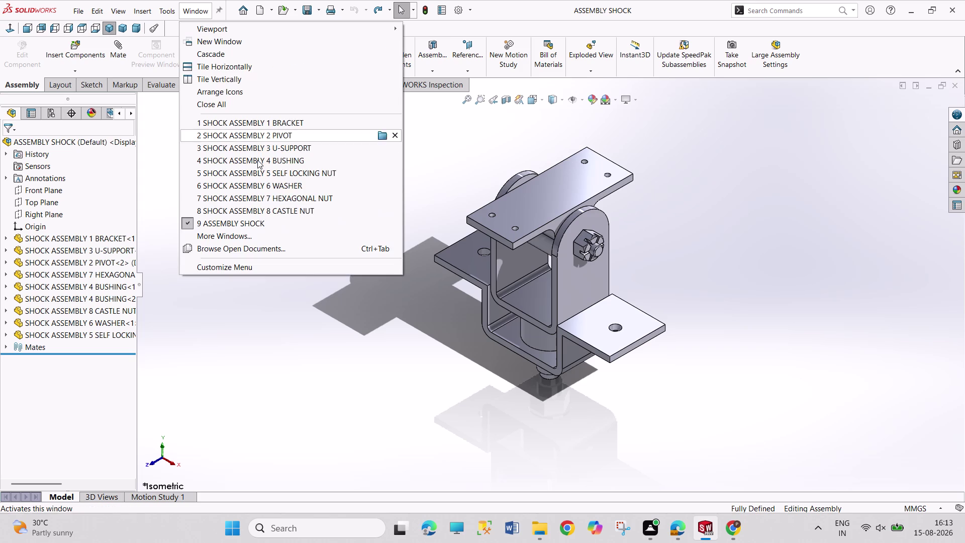
click(275, 235)
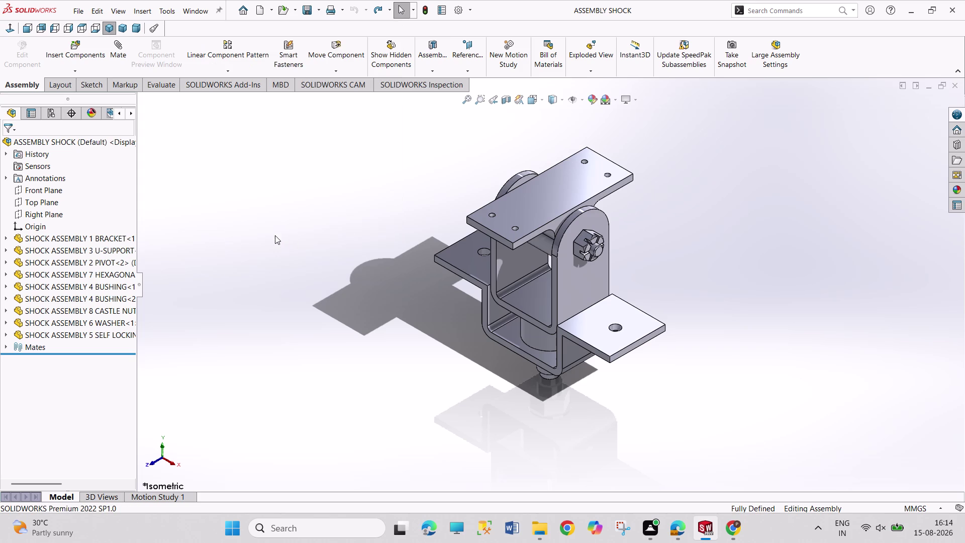
click(392, 172)
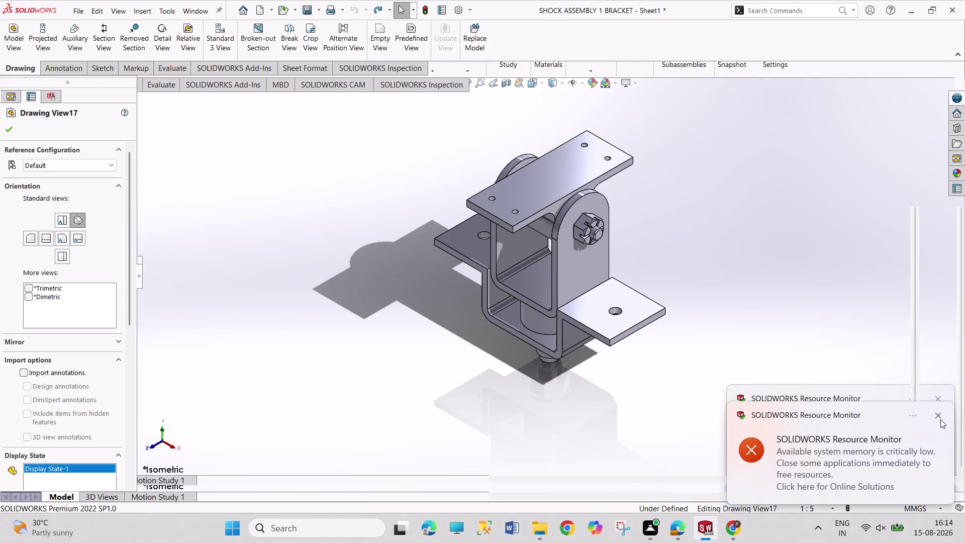
Dismiss the memory warning and start a model view of SHOCK ASSEMBLY 1 BRACKET.
click(941, 419)
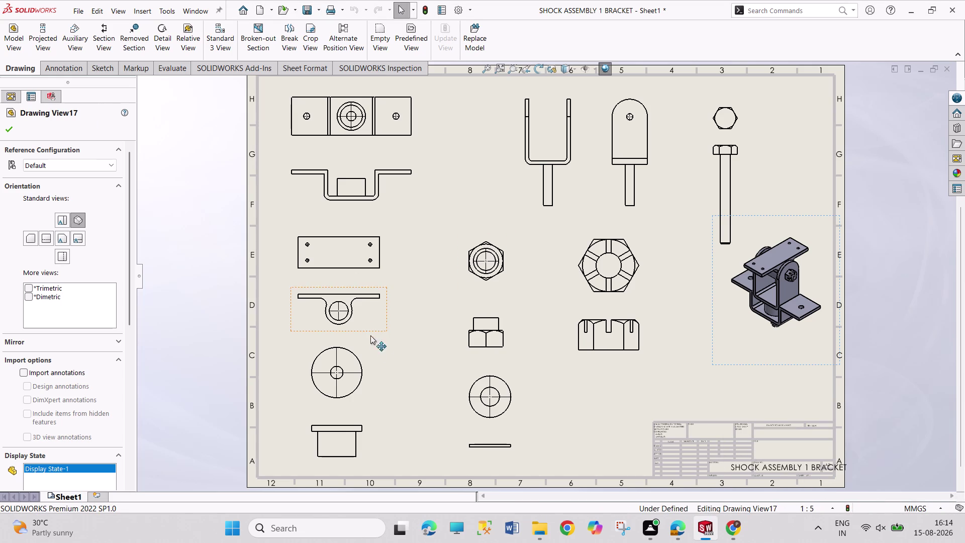
click(7, 128)
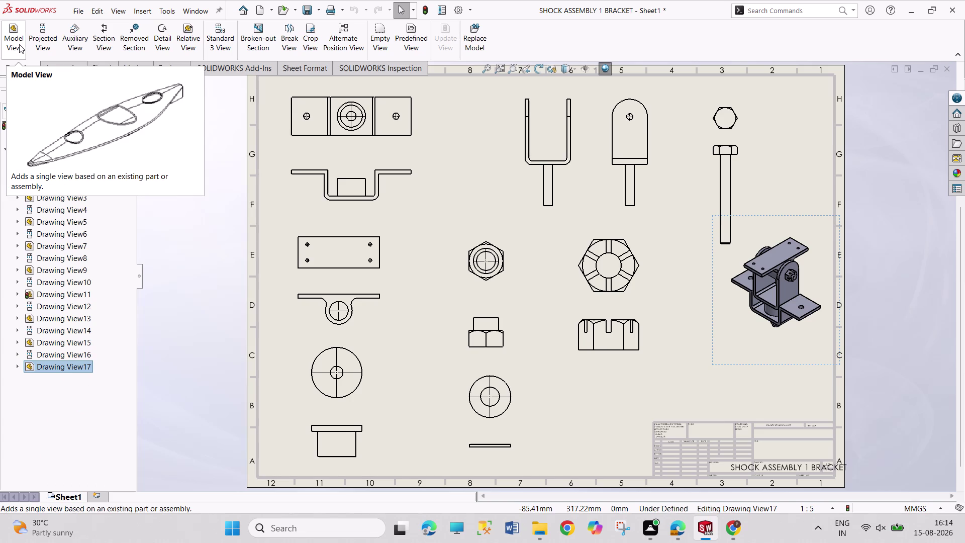
click(23, 38)
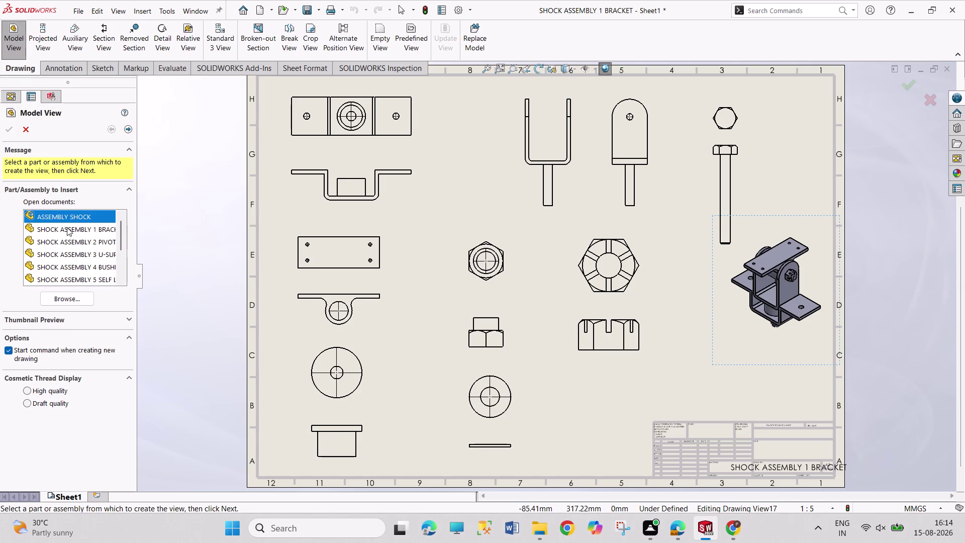
click(67, 227)
double_click(67, 227)
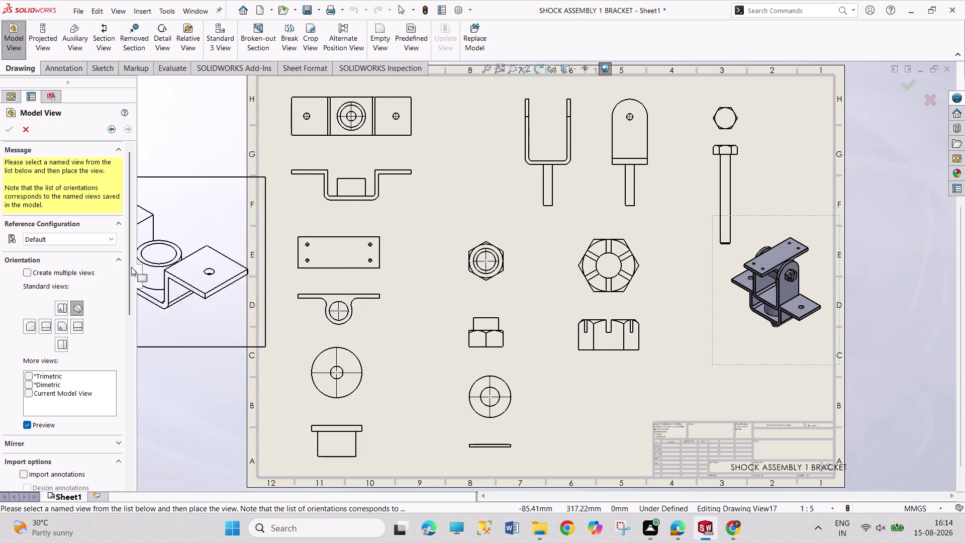
drag(131, 272, 130, 395)
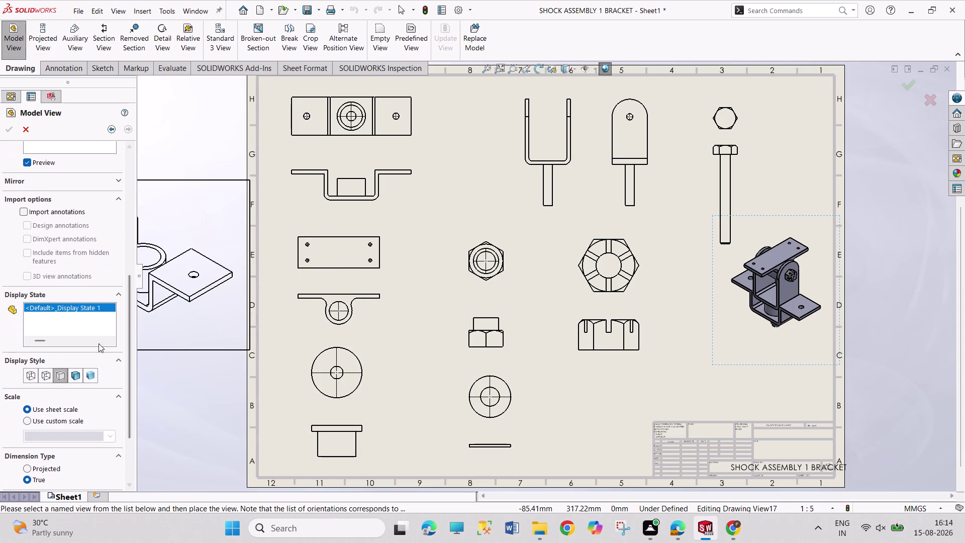
drag(132, 371, 132, 418)
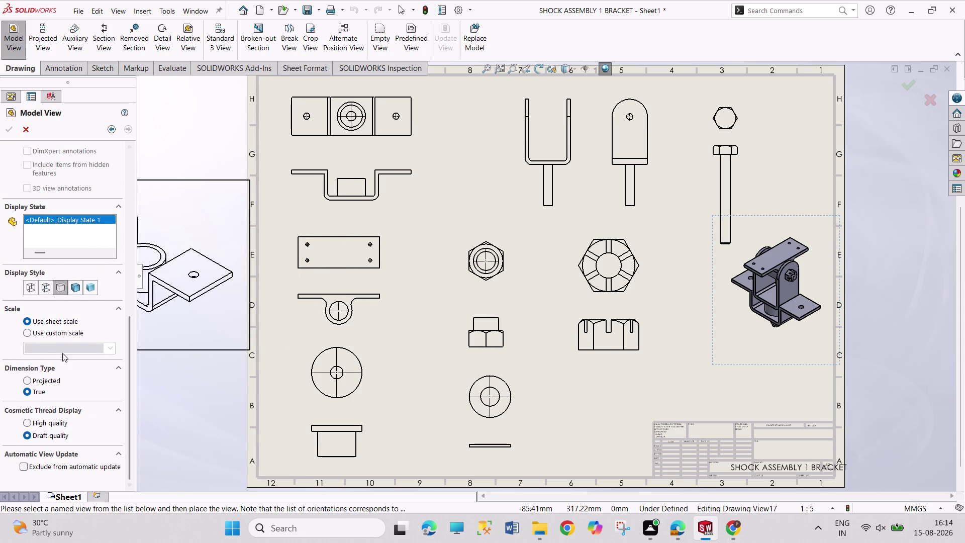
Place a Shaded With Edges bracket view at custom scale 1:10 near the top centre.
click(60, 333)
click(111, 346)
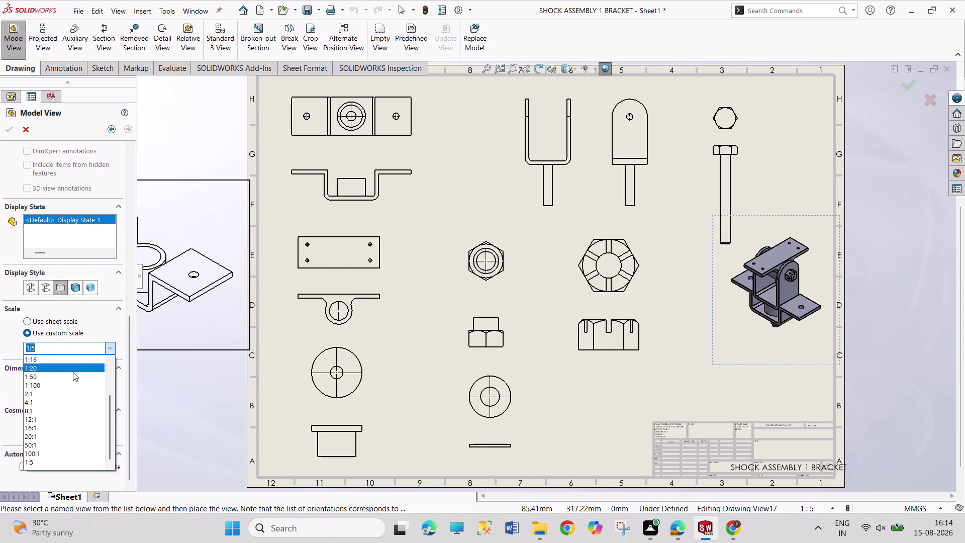
scroll(up, 3)
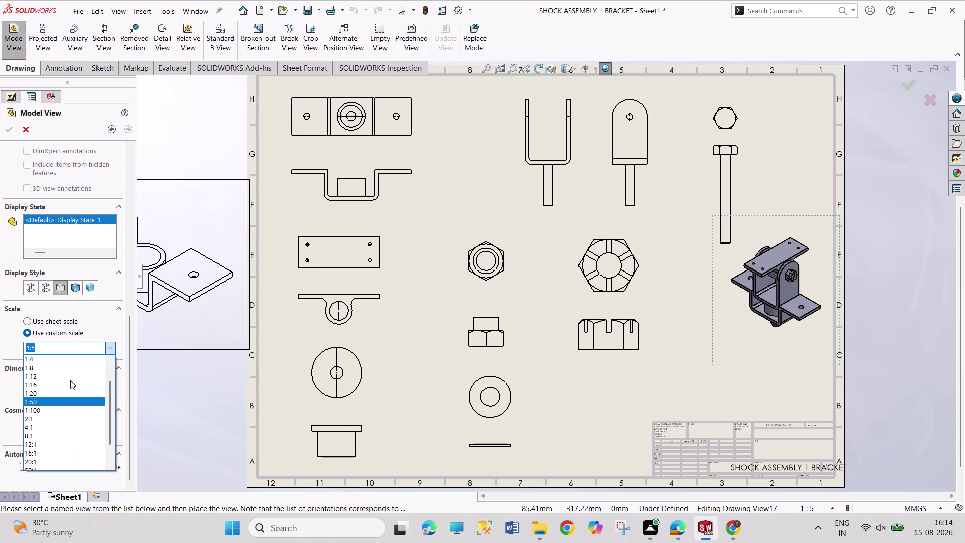
click(66, 368)
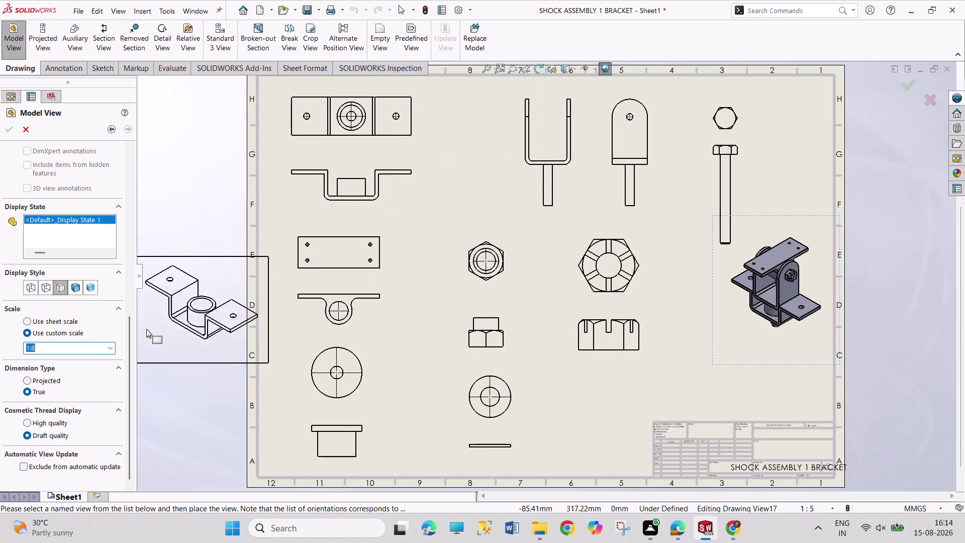
click(76, 285)
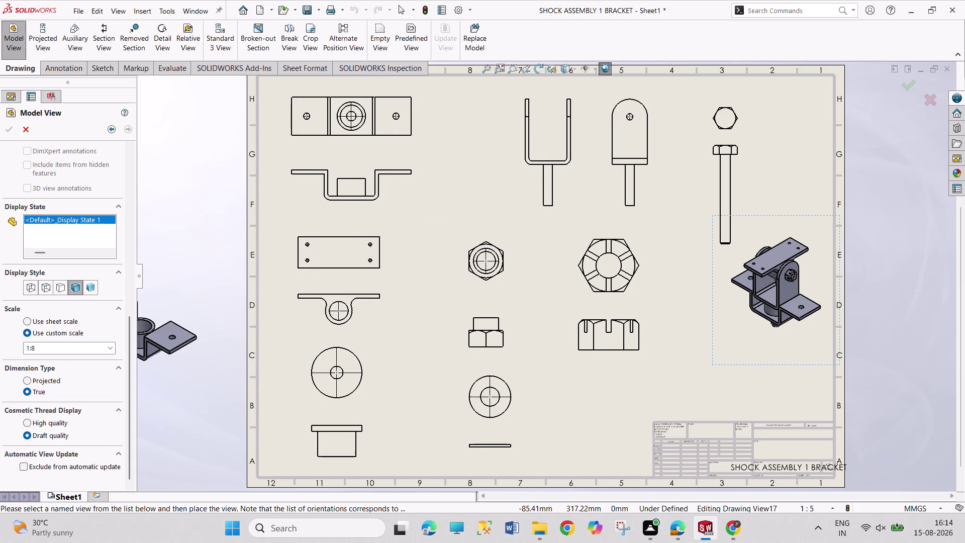
double_click(61, 350)
click(62, 350)
key(BackSpace)
text(10)
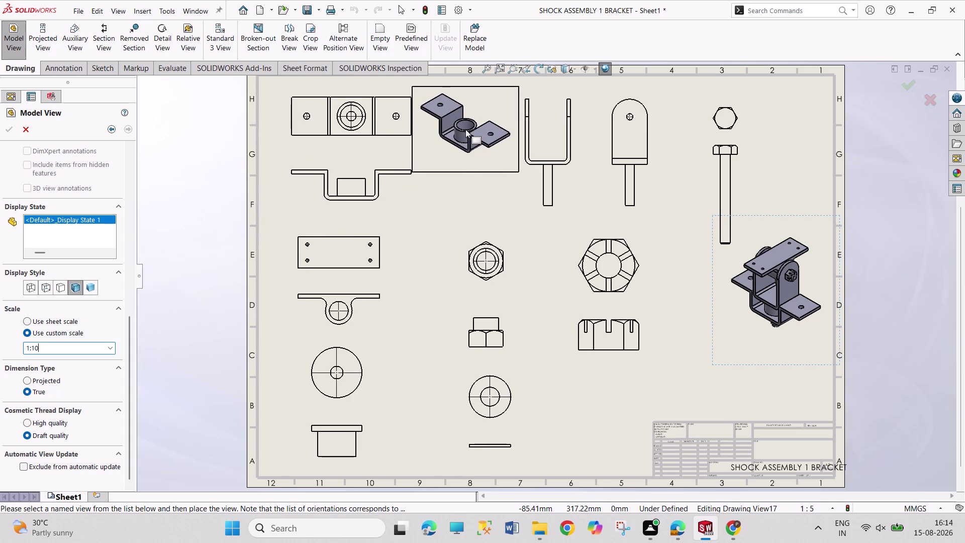
click(466, 130)
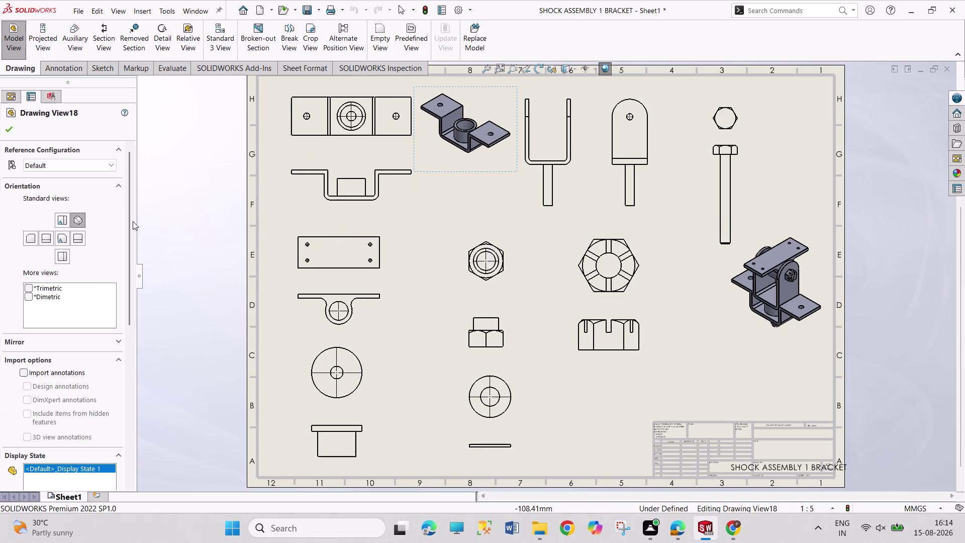
click(8, 130)
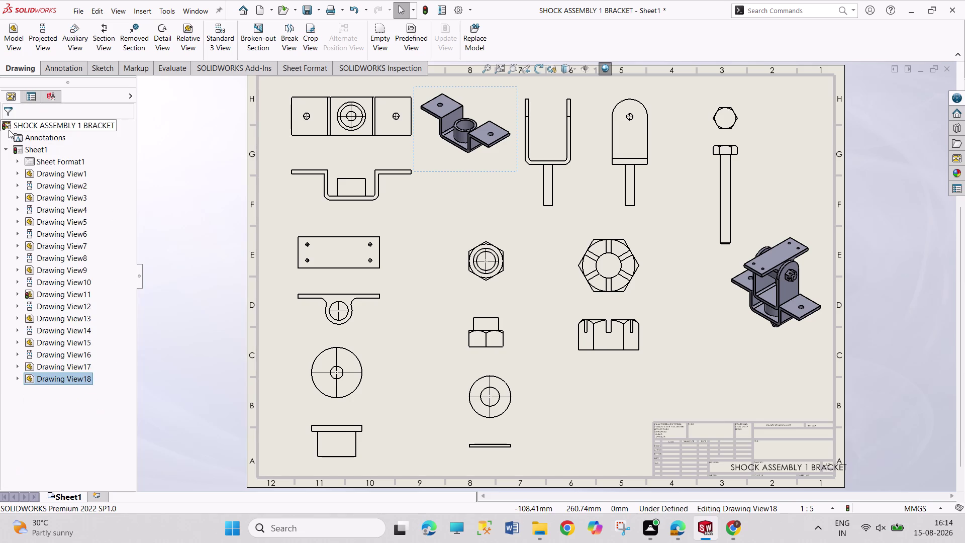
Insert a Shaded With Edges view of the part at custom scale 1:10, placed mid-sheet left of the nut.
click(19, 48)
double_click(62, 240)
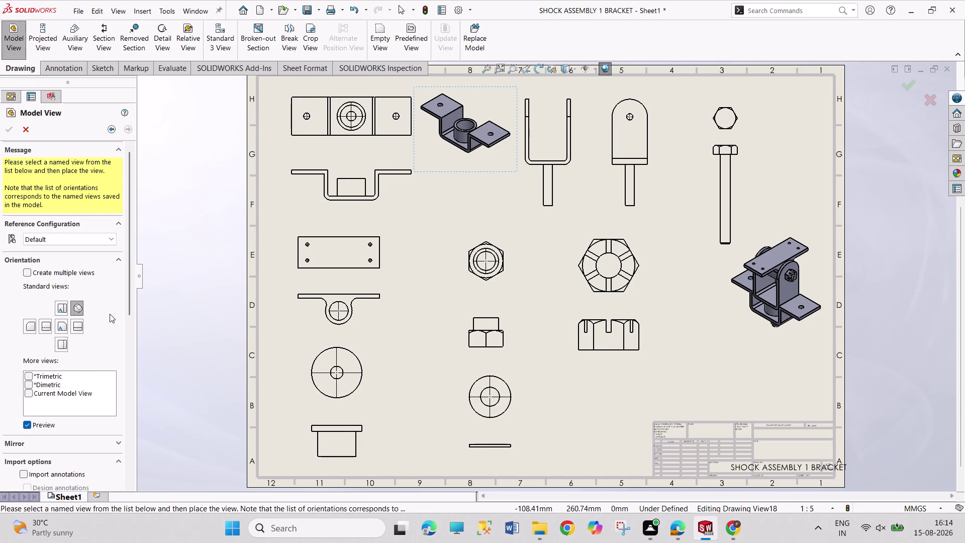
drag(132, 292, 114, 404)
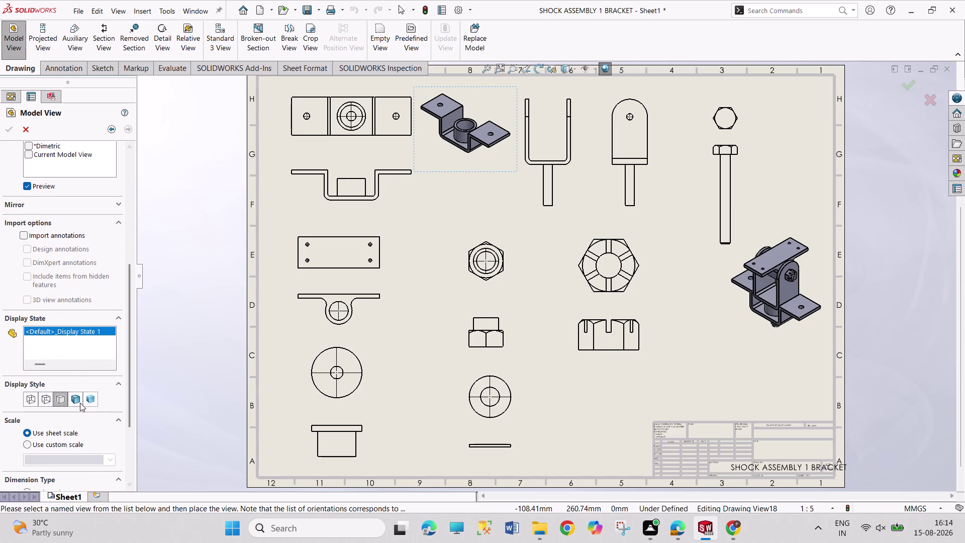
click(77, 399)
drag(126, 375, 123, 438)
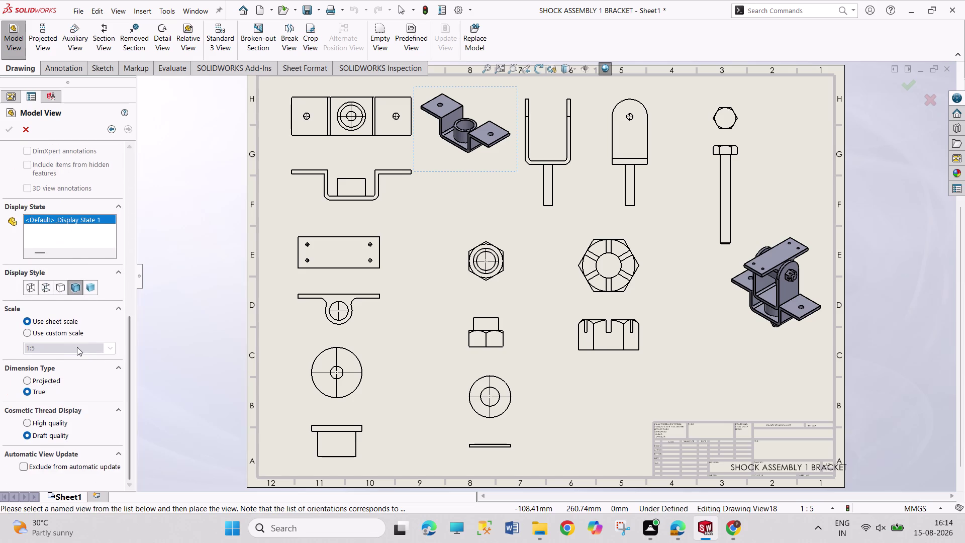
click(62, 329)
triple_click(59, 346)
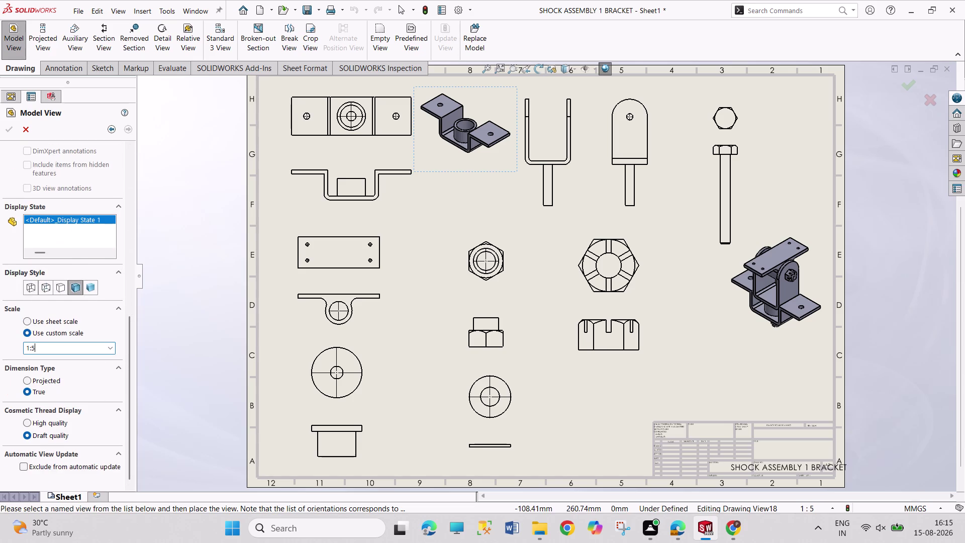
key(BackSpace)
text(10)
key(Return)
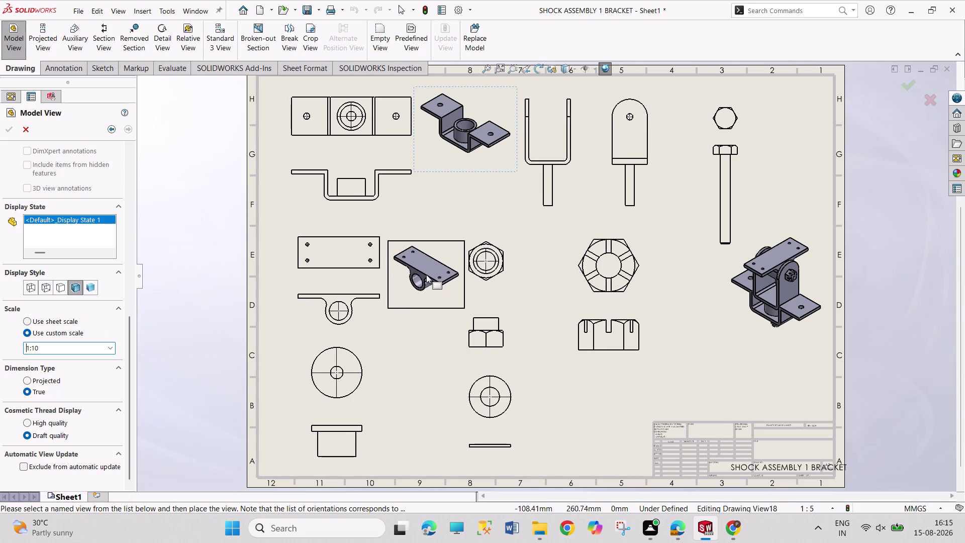
click(426, 275)
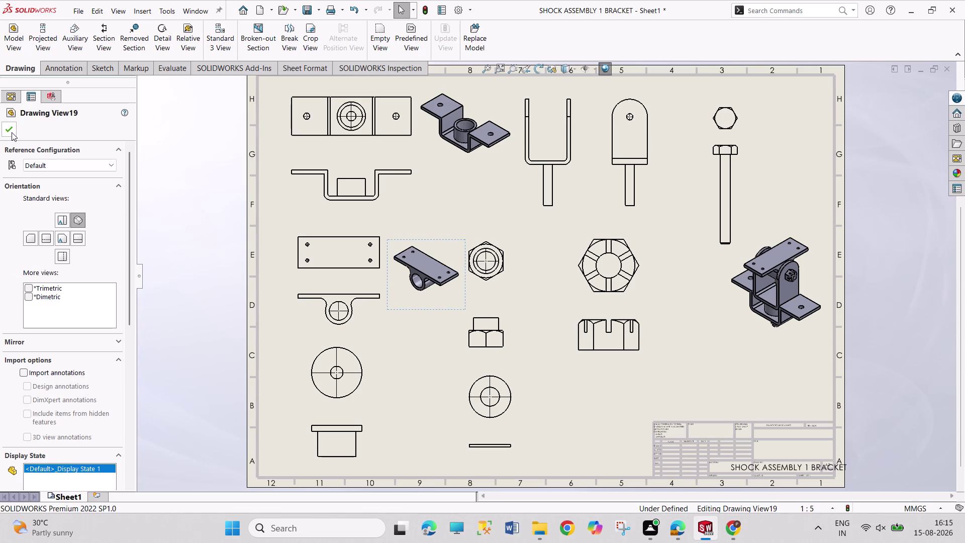
click(12, 132)
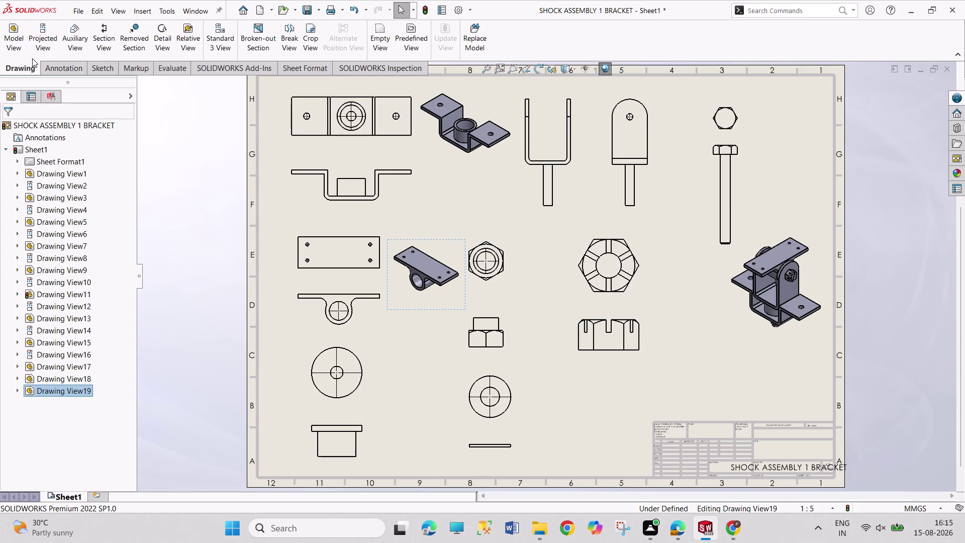
Set up an isometric model view of the pivot part at custom scale 1:10.
click(16, 55)
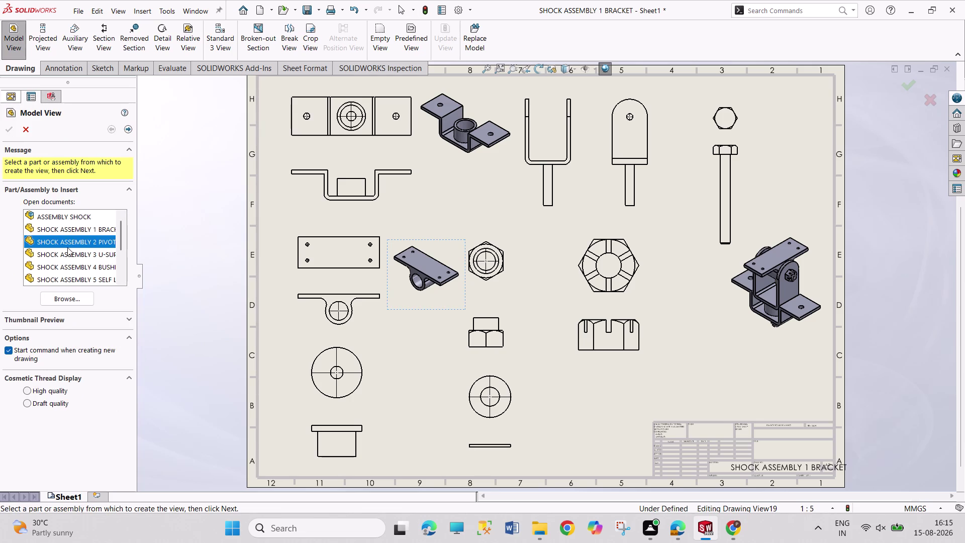
double_click(70, 253)
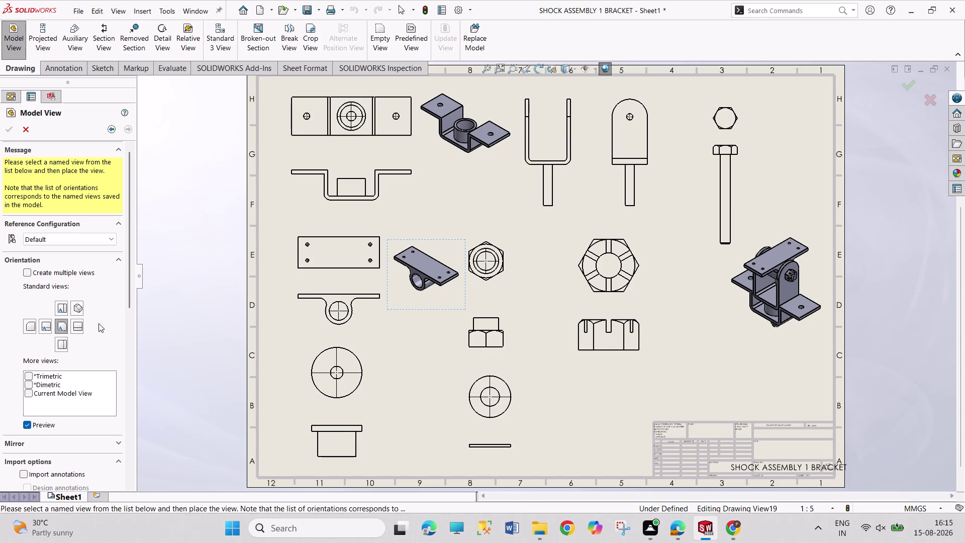
drag(129, 278, 128, 404)
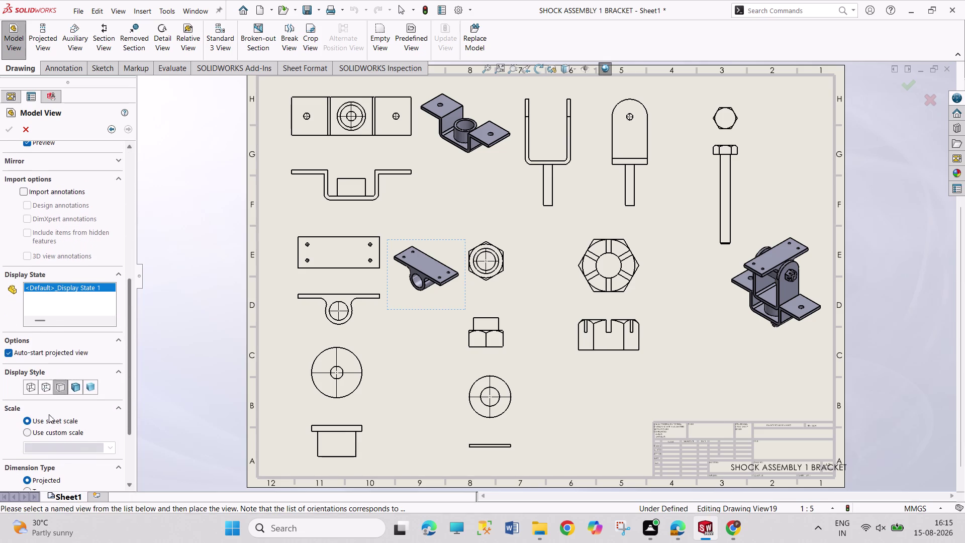
click(38, 432)
double_click(43, 448)
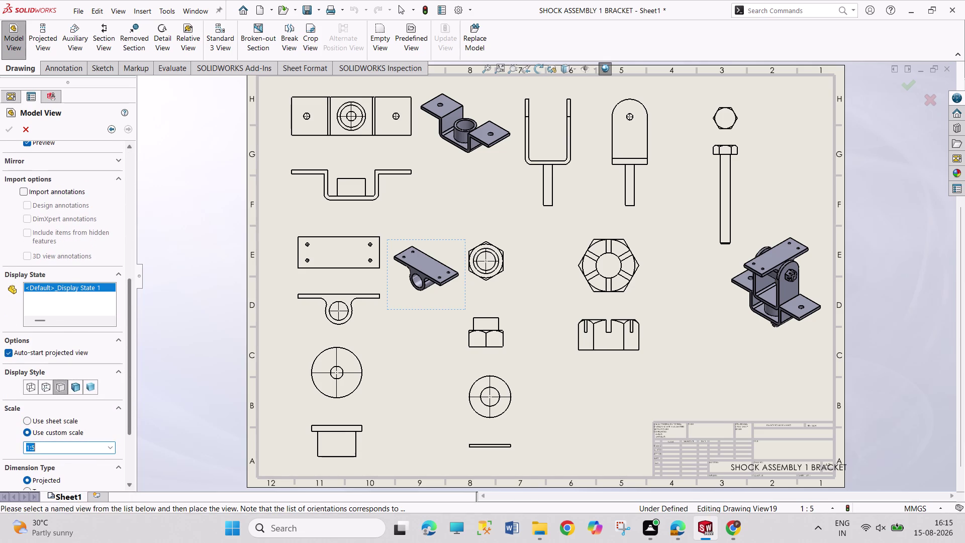
click(44, 448)
key(BackSpace)
text(10)
click(77, 388)
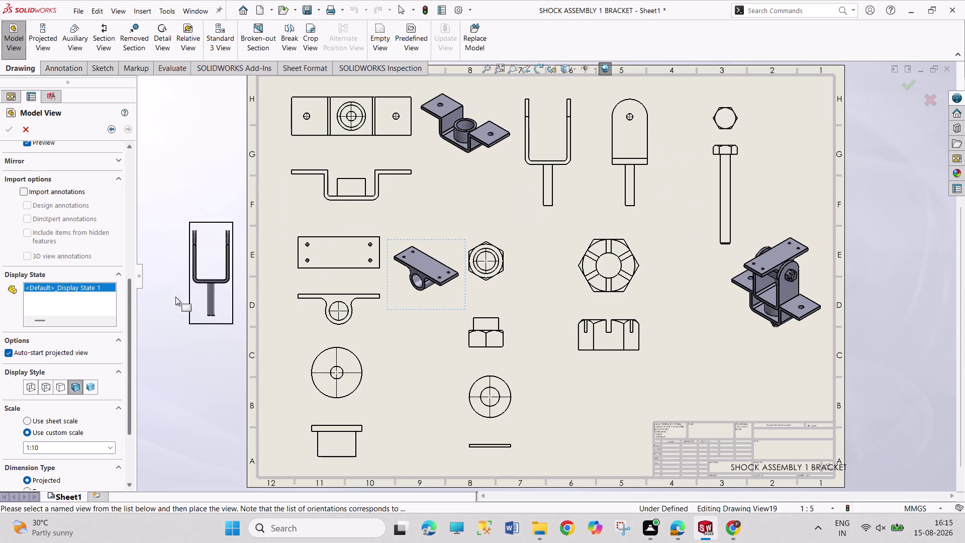
drag(127, 316, 127, 224)
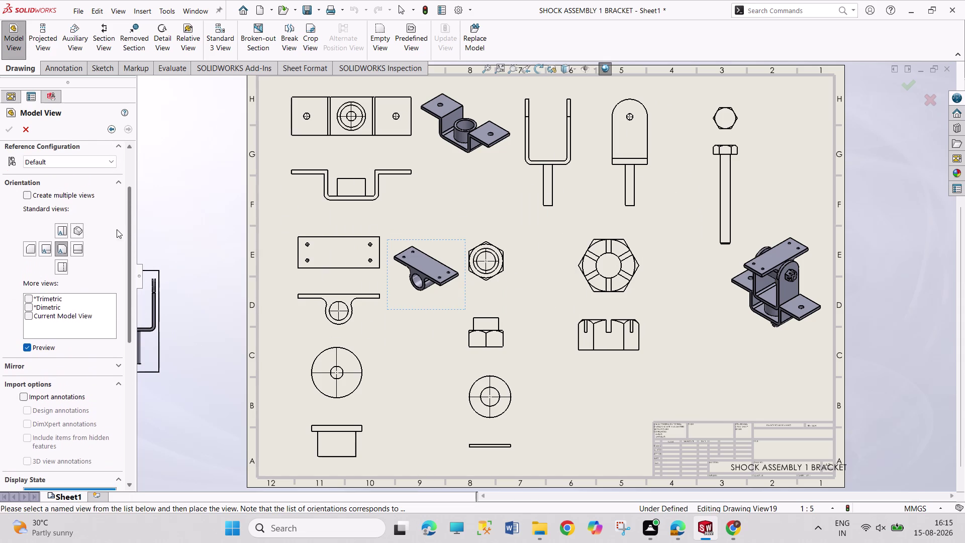
click(81, 233)
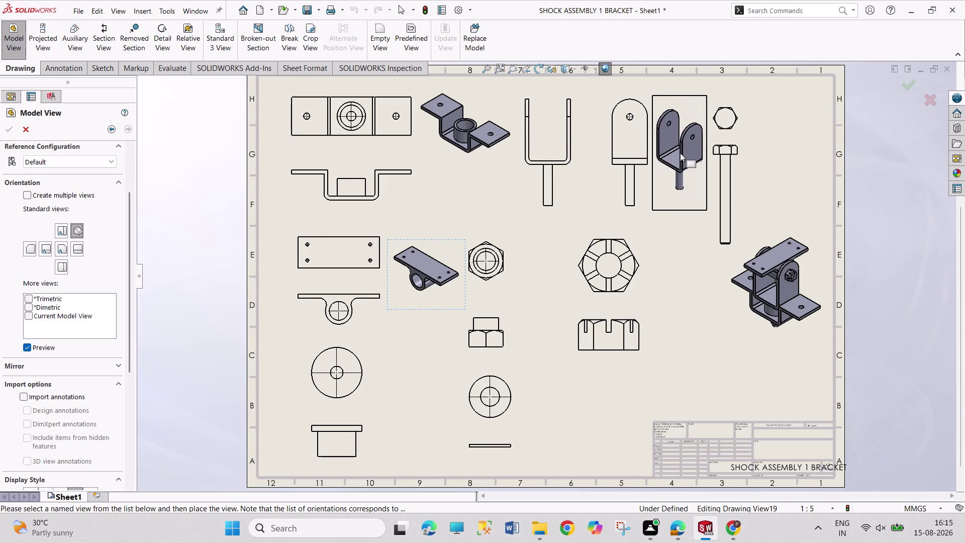
Place the pivot view at top-right, then move the hexagon view above its side view.
click(682, 153)
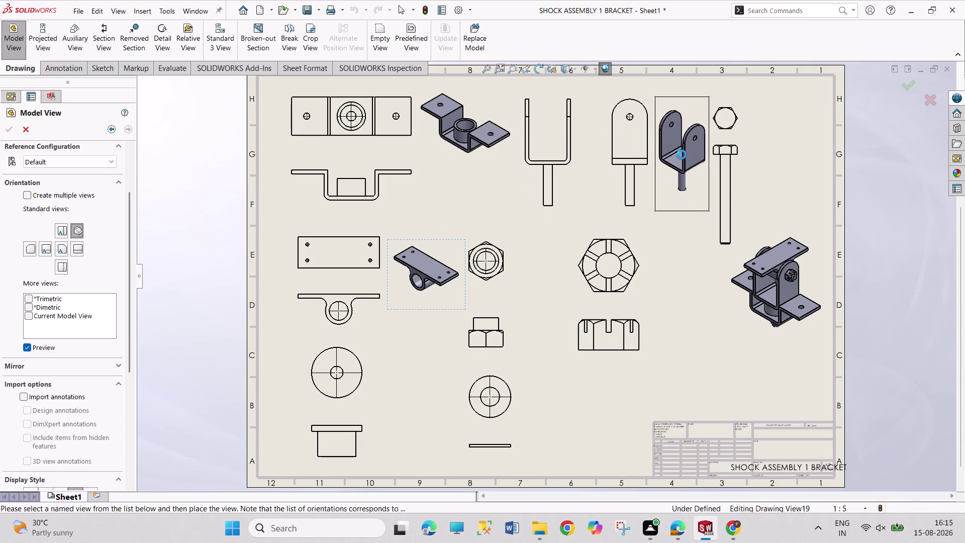
click(12, 131)
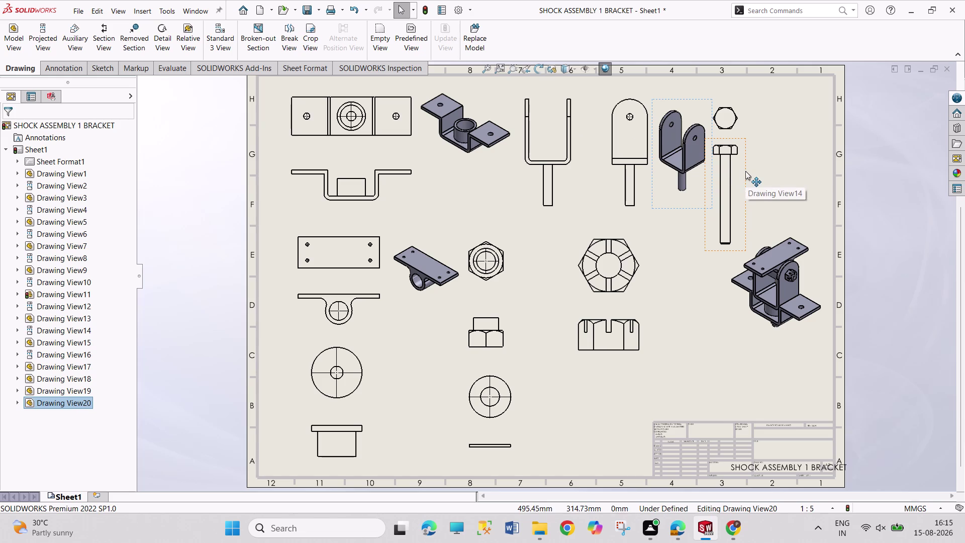
drag(746, 171, 764, 167)
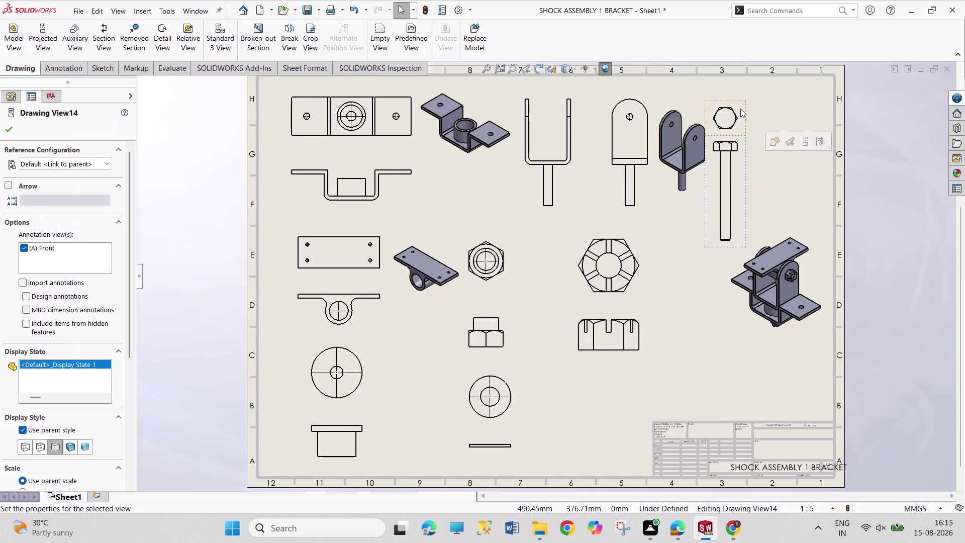
drag(746, 114, 763, 105)
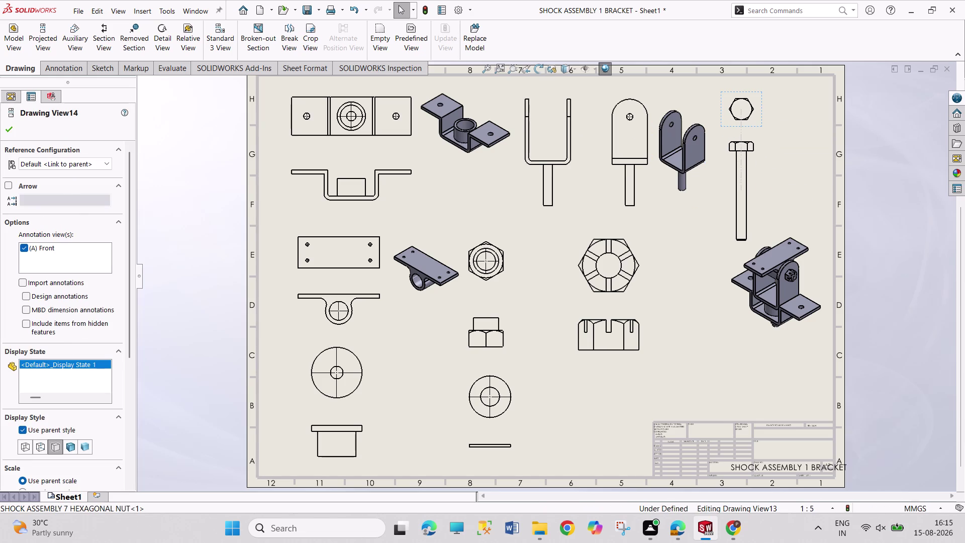
Shift the hex nut side and hexagon views right, keeping them aligned.
drag(759, 173, 773, 170)
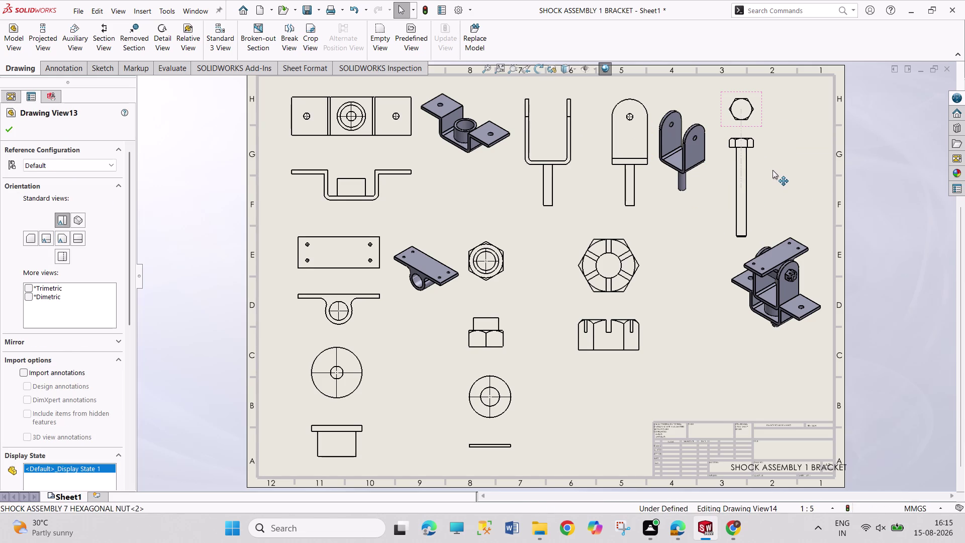
drag(773, 170, 775, 170)
drag(764, 114, 770, 114)
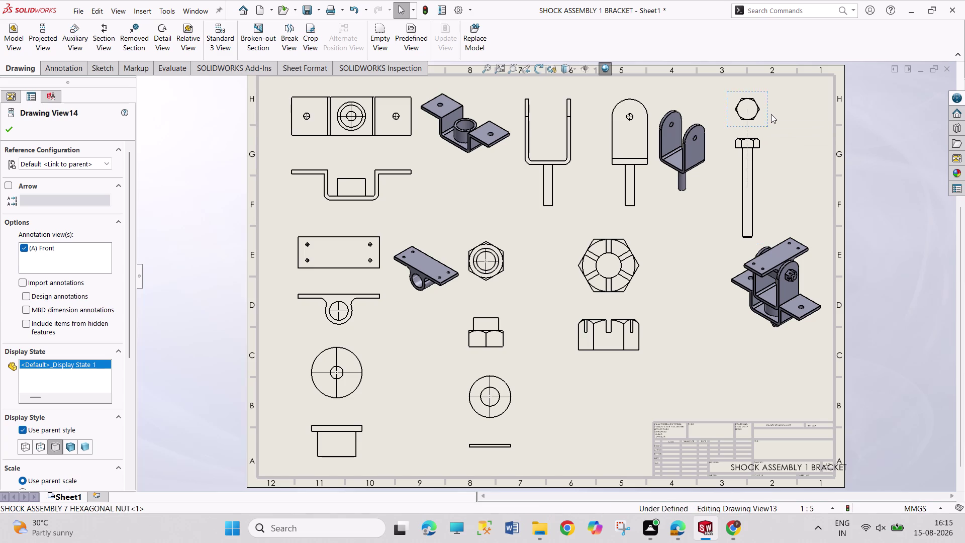
drag(771, 114, 778, 115)
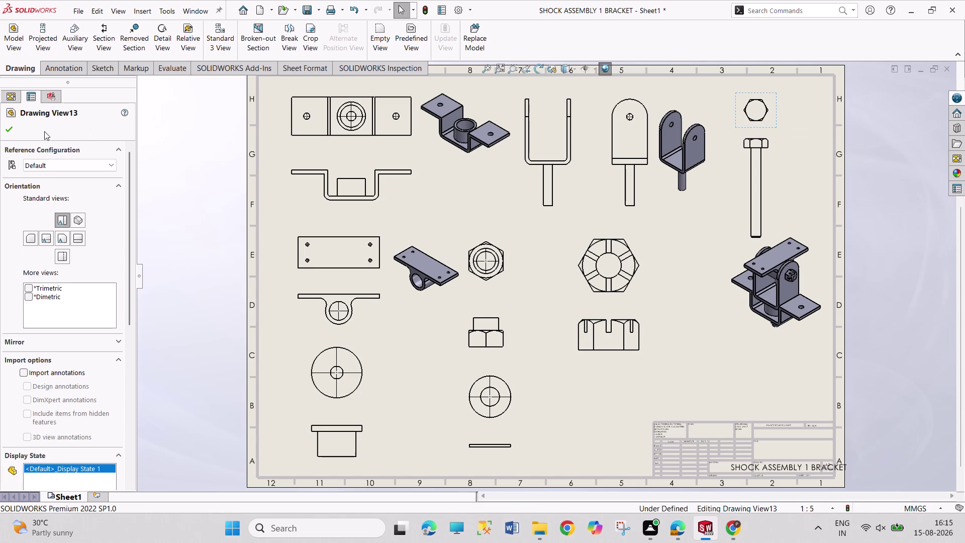
click(13, 131)
Add a shaded isometric view of the hexagonal nut at the sheet's top-right edge.
click(15, 51)
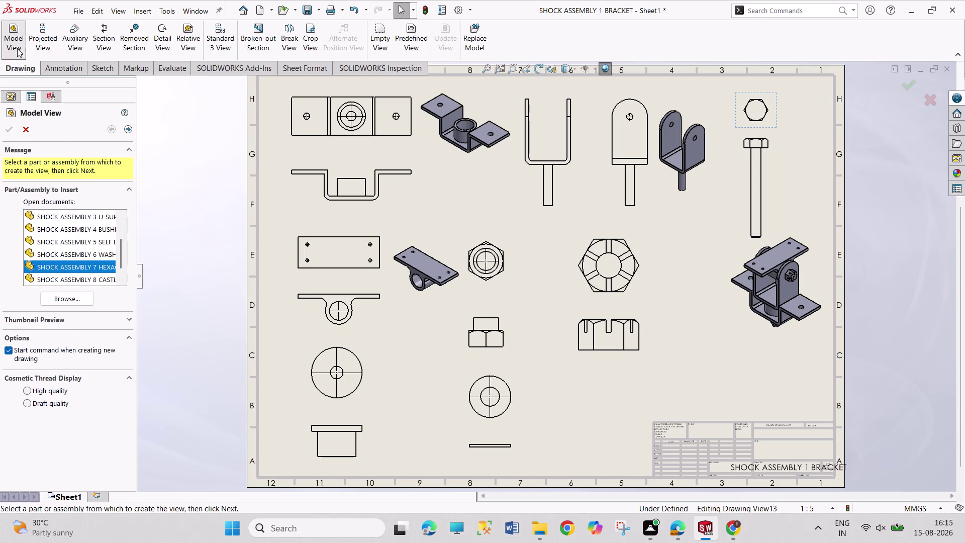
double_click(93, 265)
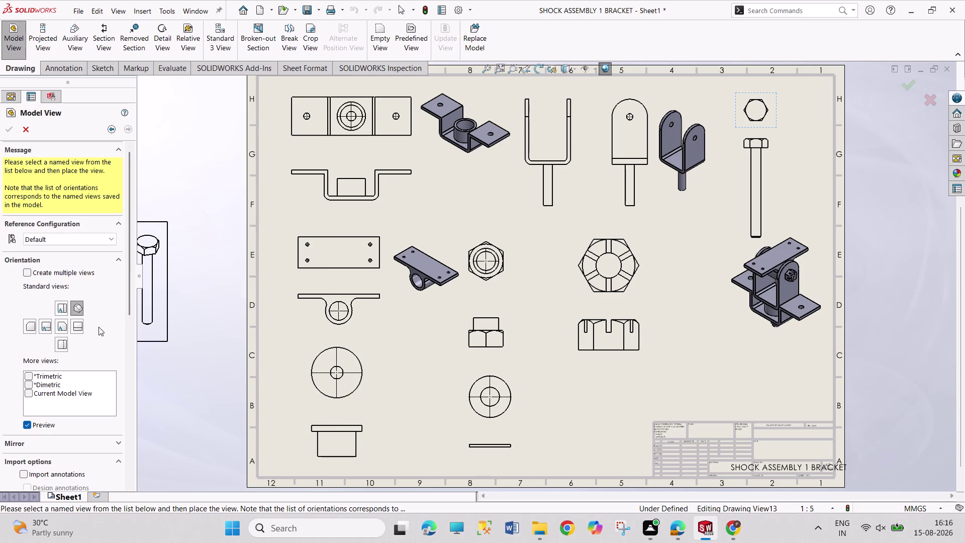
scroll(down, 3)
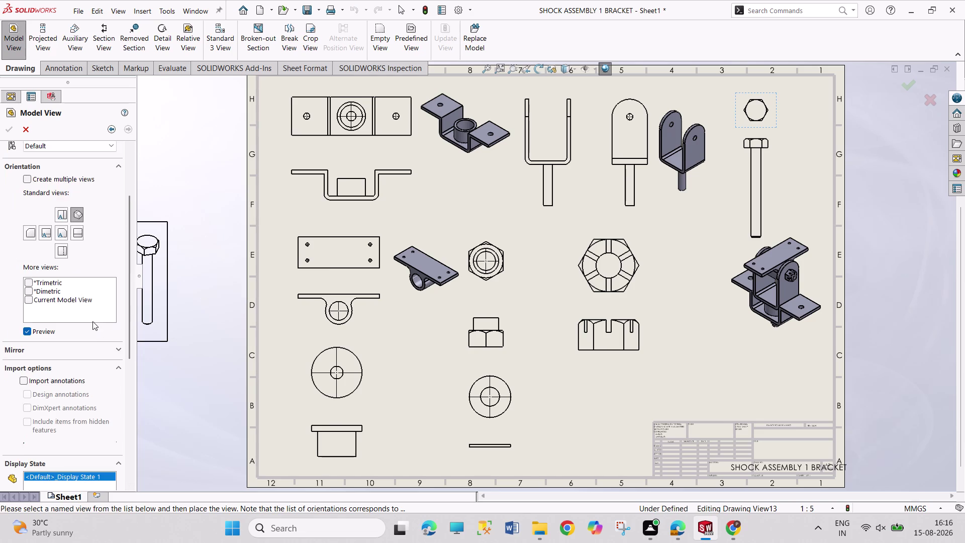
scroll(down, 3)
click(81, 360)
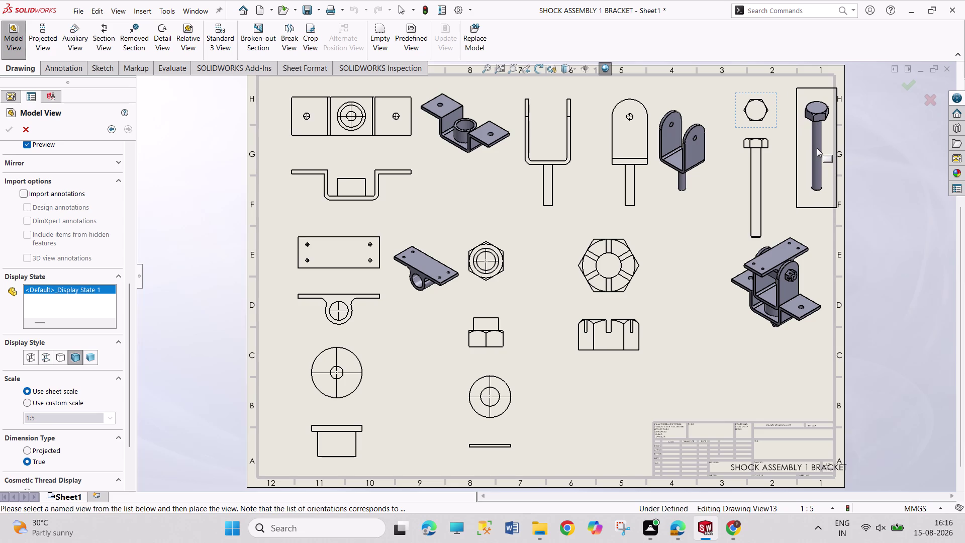
click(817, 148)
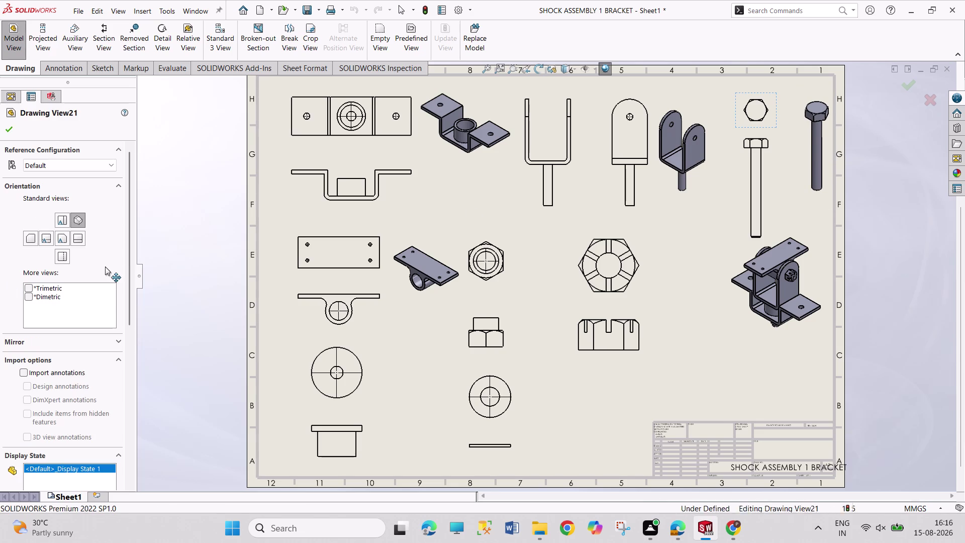
click(9, 130)
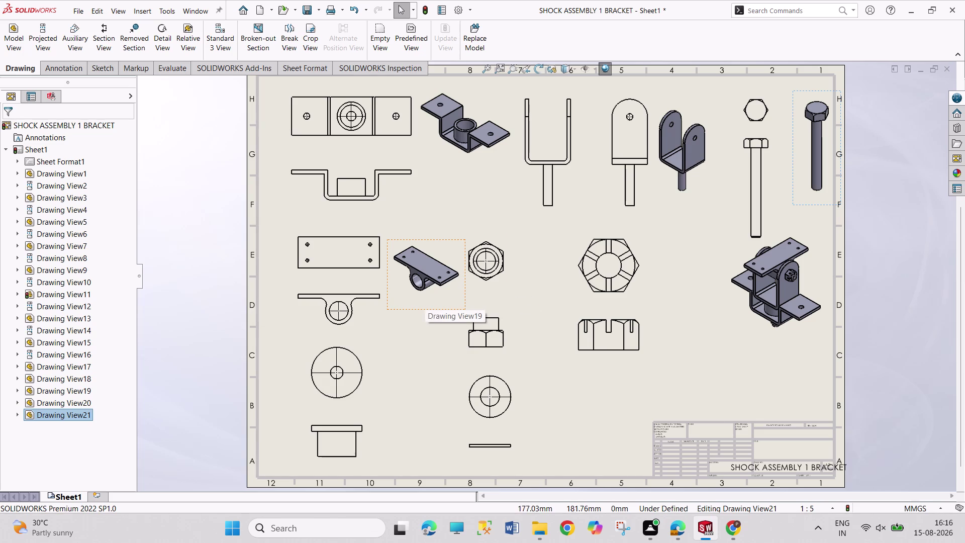
Nudge the pivot isometric view slightly lower.
drag(423, 307, 420, 331)
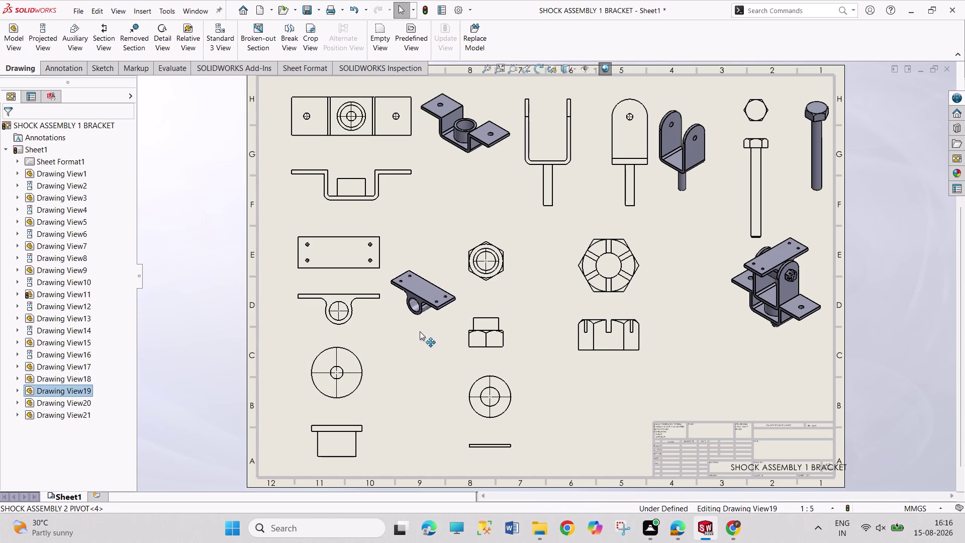
drag(420, 331, 421, 335)
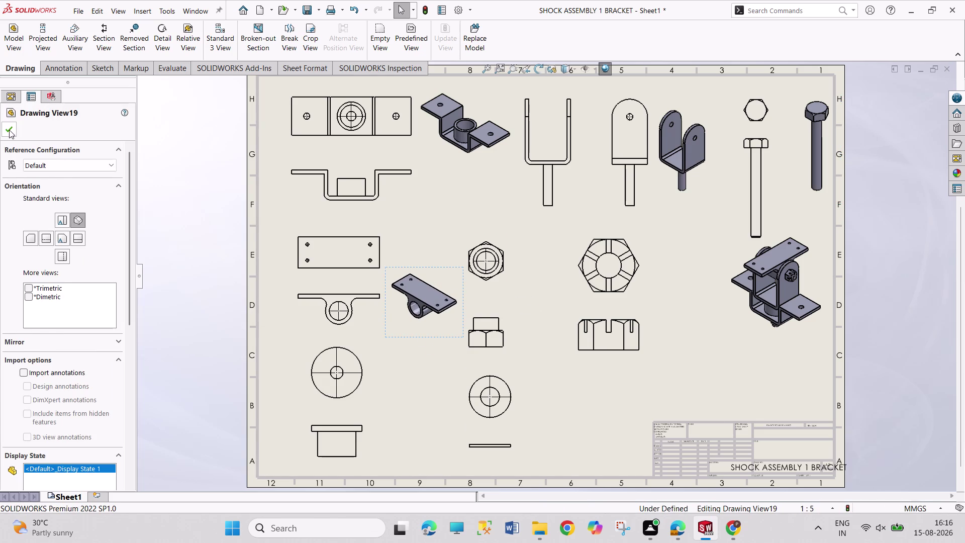
click(9, 130)
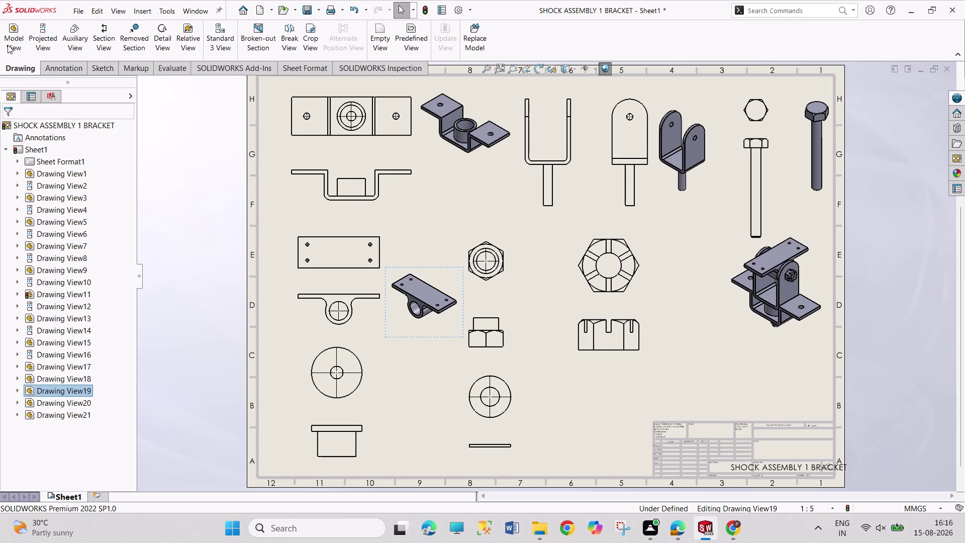
Start an isometric model view of the flanged part with a custom scale.
click(8, 44)
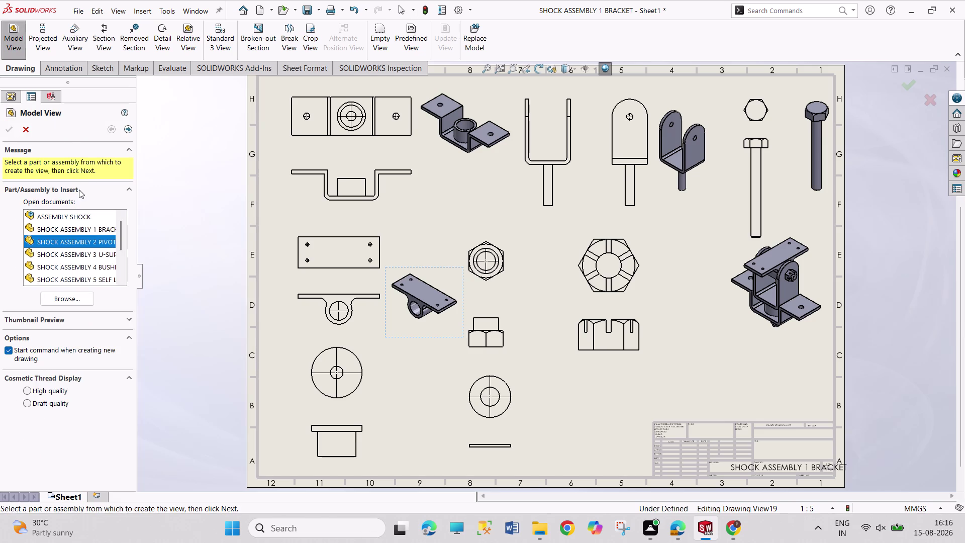
double_click(88, 266)
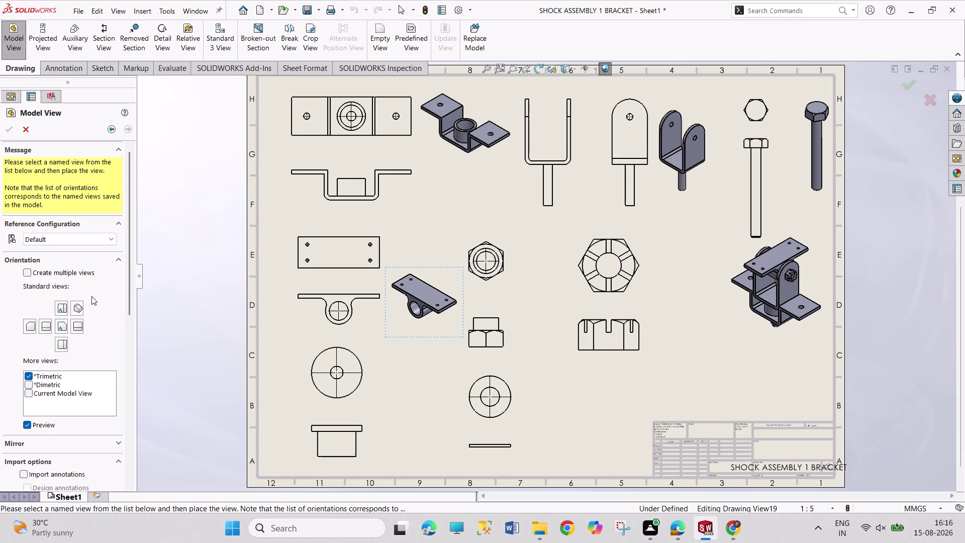
click(78, 311)
scroll(down, 3)
scroll(down, 3)
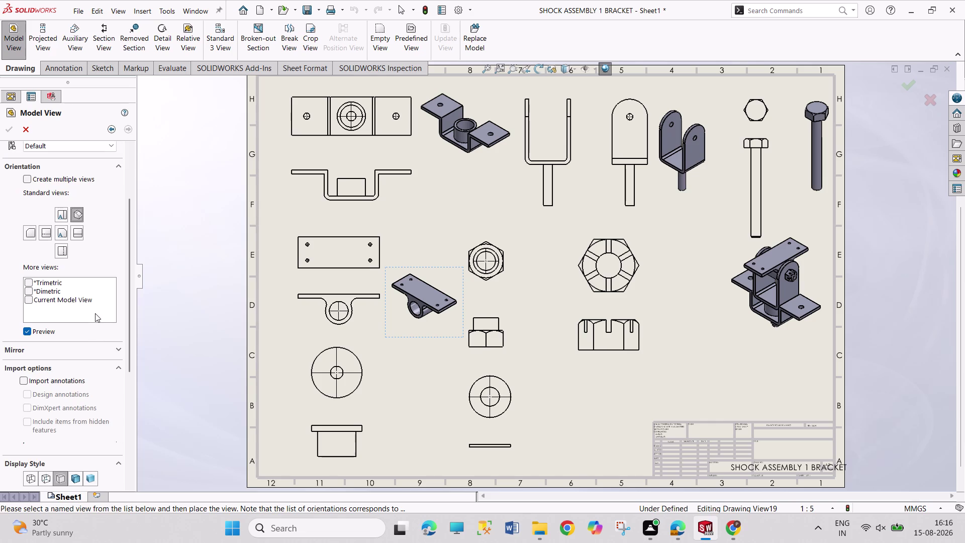
scroll(down, 3)
click(77, 478)
scroll(down, 3)
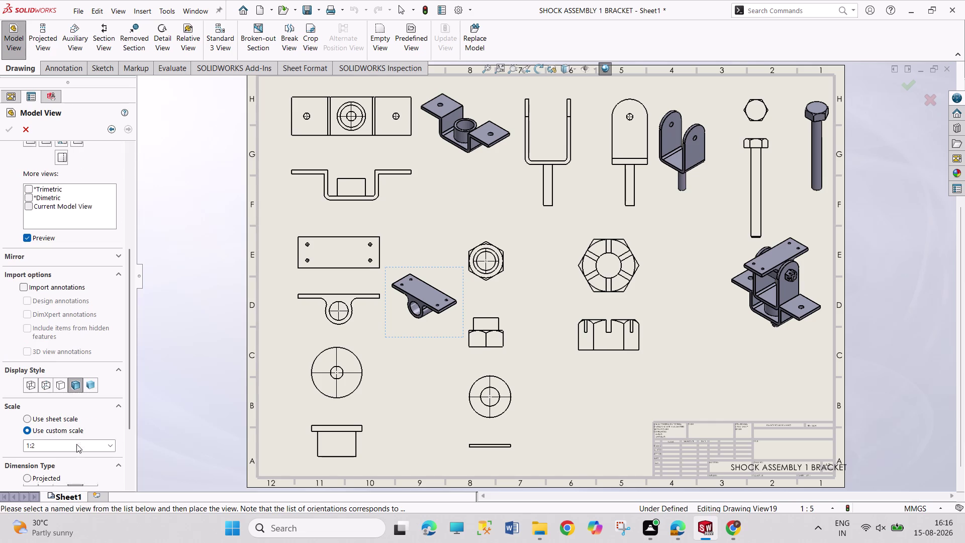
scroll(down, 3)
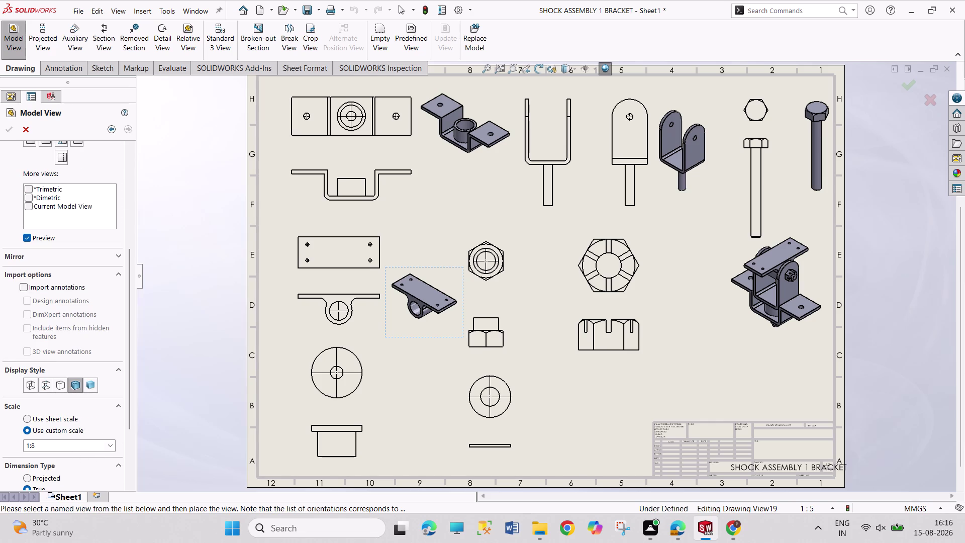
triple_click(74, 447)
key(BackSpace)
text(10)
scroll(down, 3)
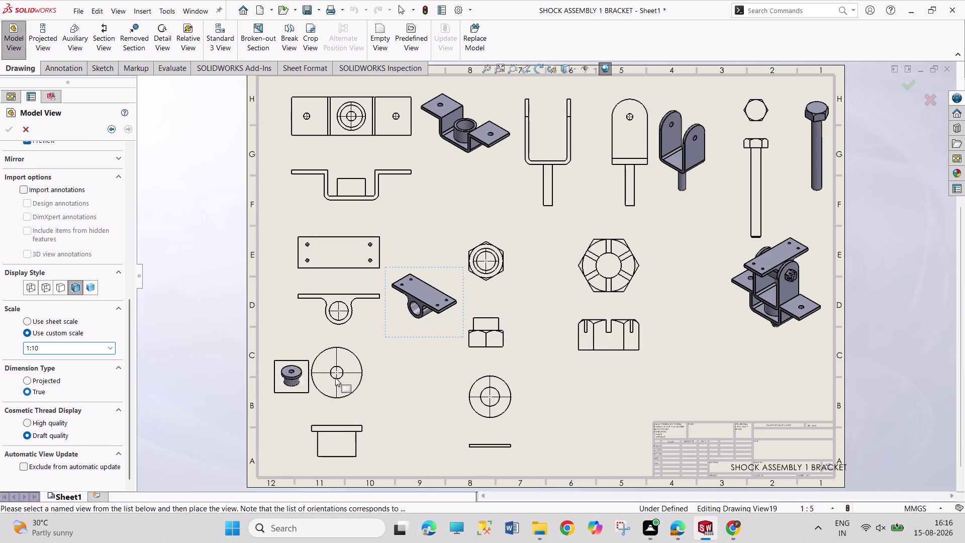
Set the flanged part view to 1:8 and place it near the sheet bottom.
double_click(70, 348)
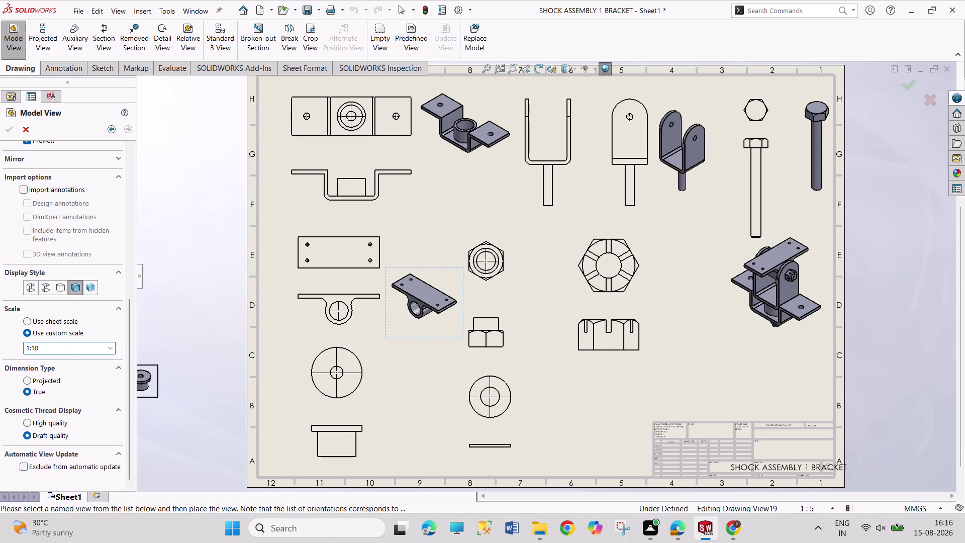
click(71, 348)
key(BackSpace)
key(BackSpace)
key(8)
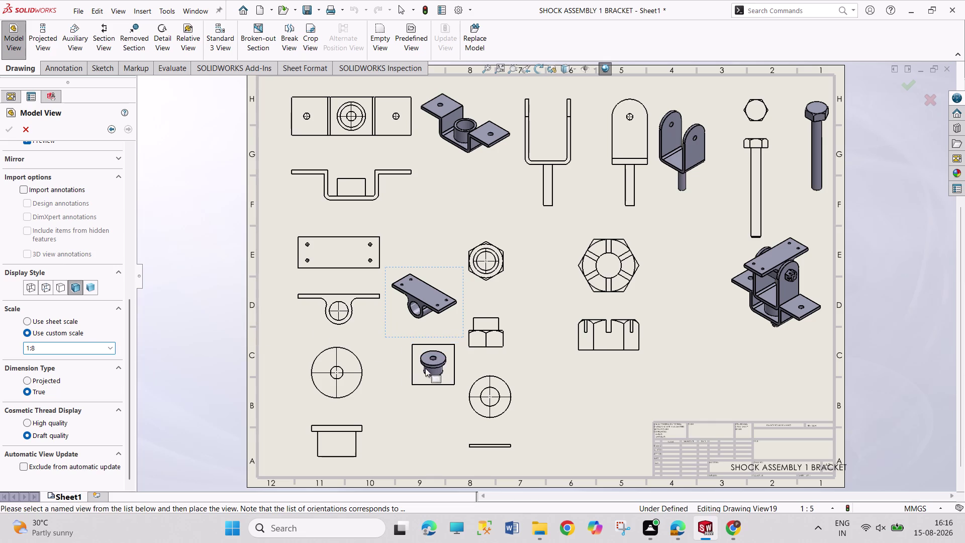
triple_click(63, 349)
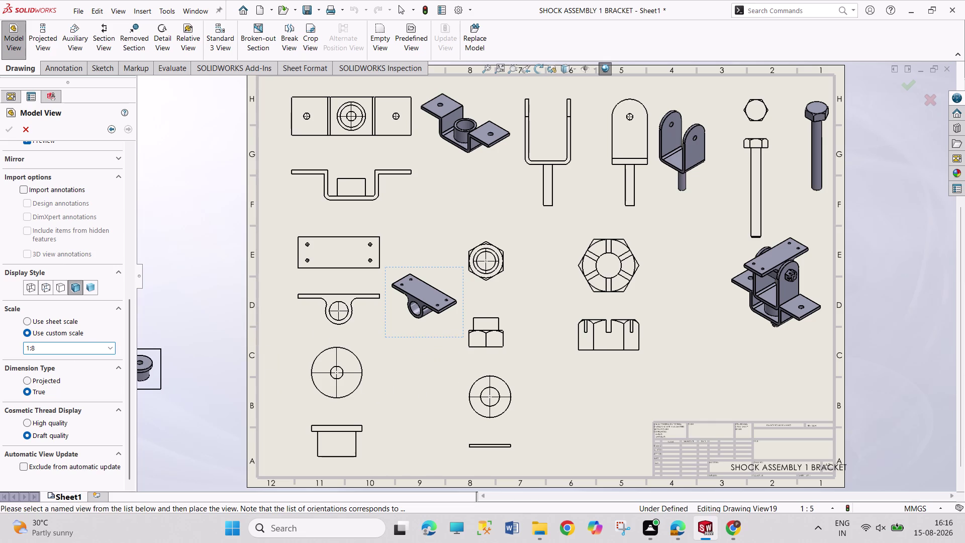
key(BackSpace)
key(6)
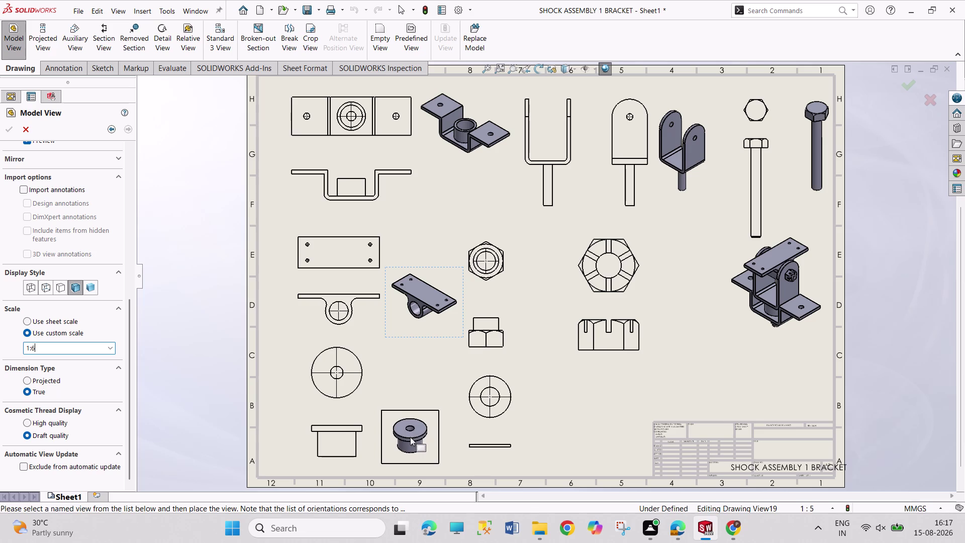
click(410, 437)
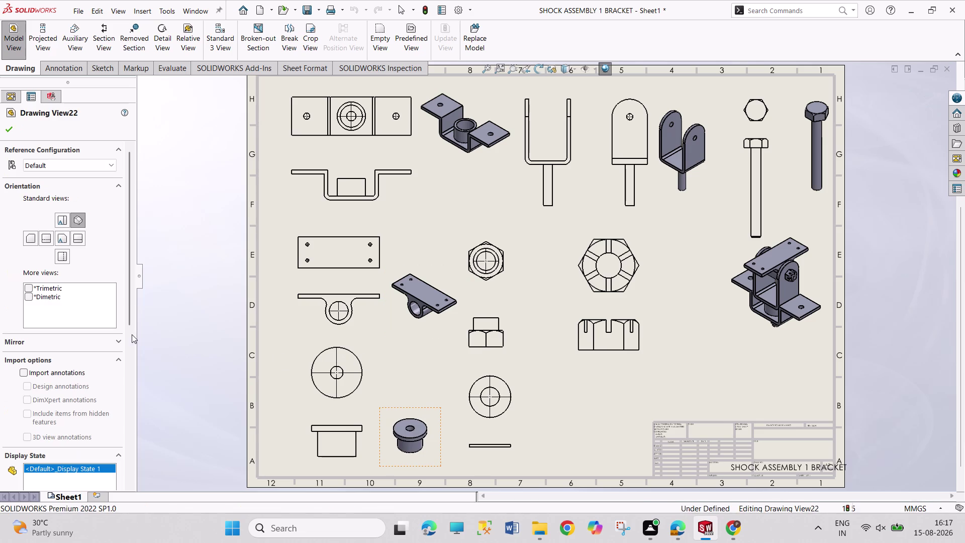
click(13, 131)
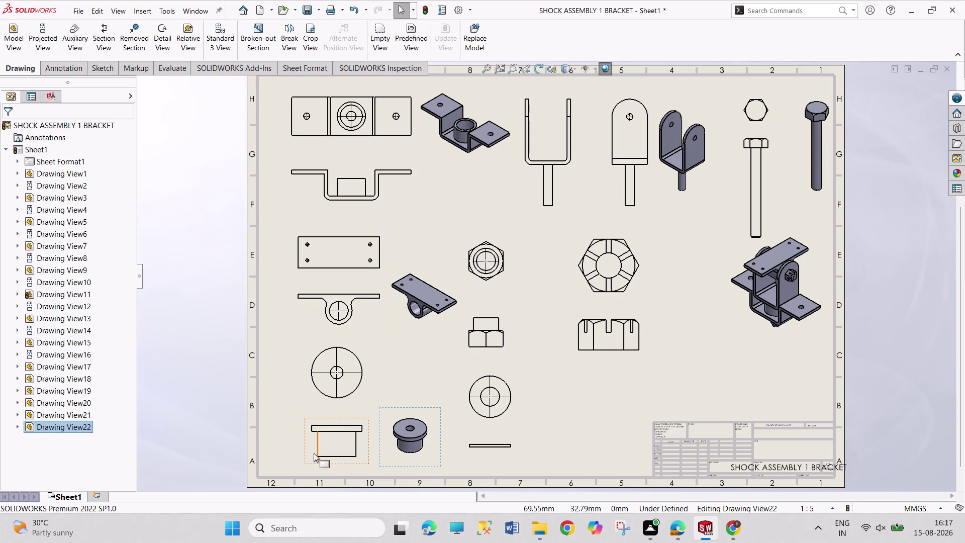
Start a shaded isometric model view of the slotted castle nut.
click(19, 44)
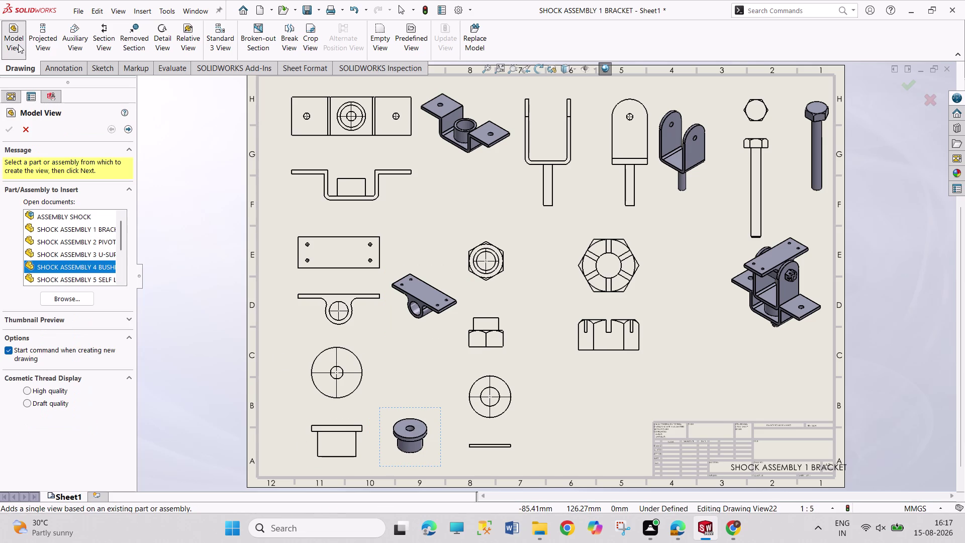
scroll(down, 3)
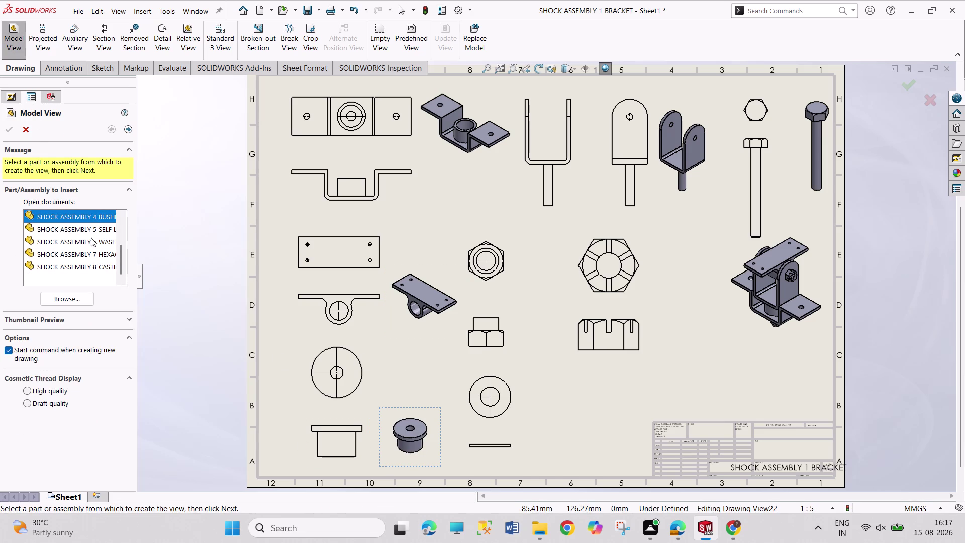
double_click(95, 267)
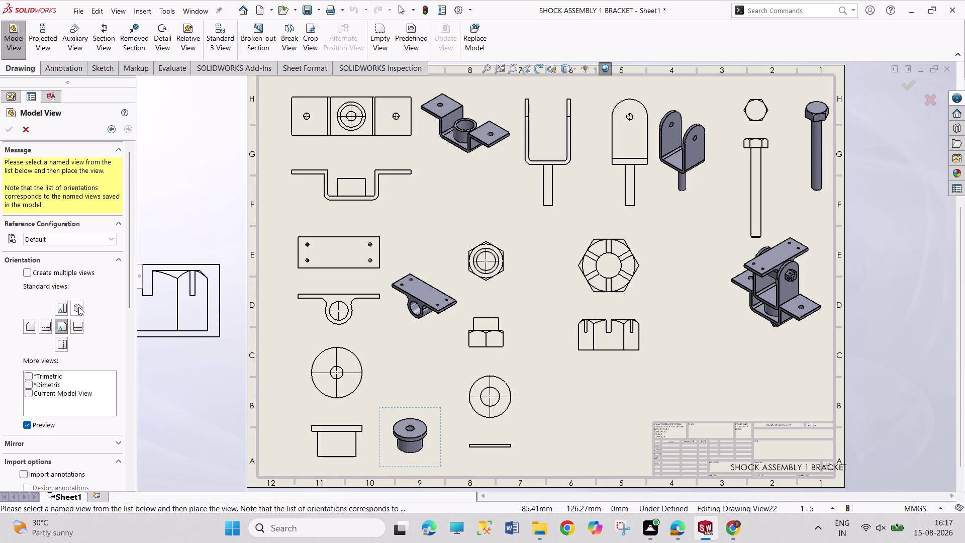
click(78, 307)
drag(132, 281, 128, 417)
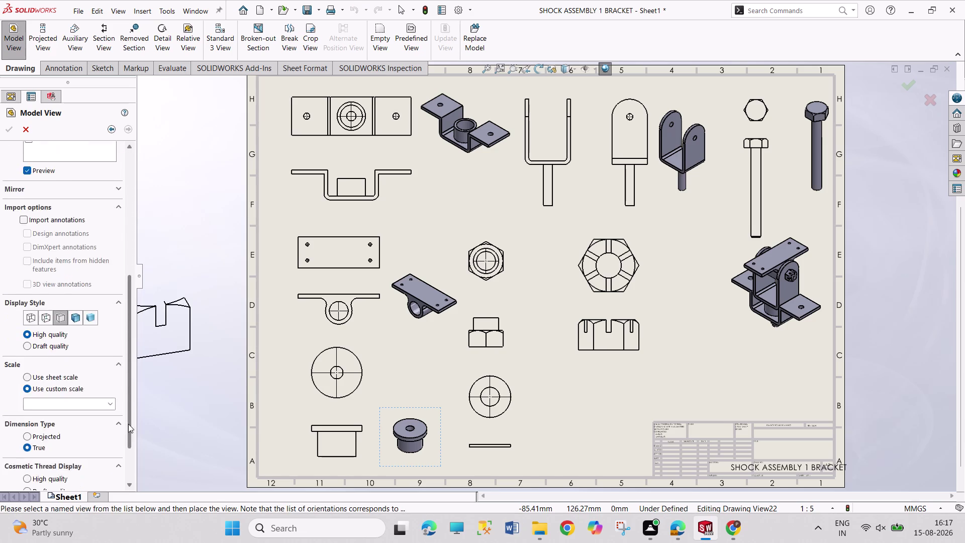
drag(128, 418, 127, 431)
click(73, 272)
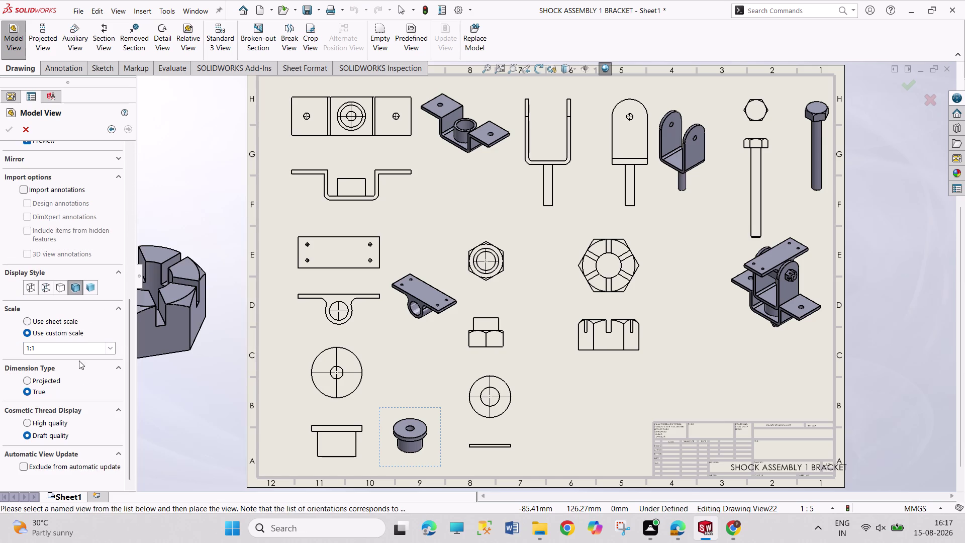
Set the castle nut view to custom scale 1:4 and place it beside its views.
triple_click(69, 349)
key(BackSpace)
key(5)
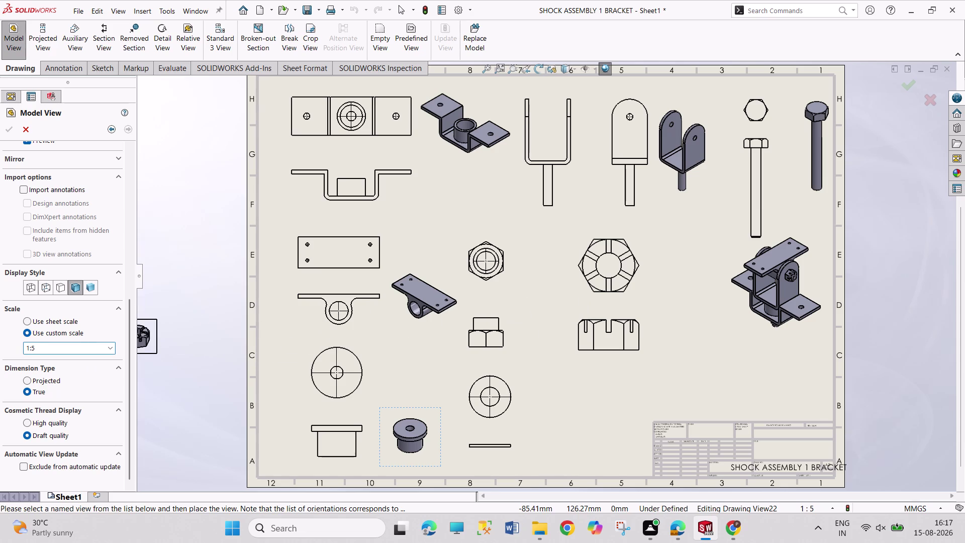
triple_click(58, 349)
key(BackSpace)
key(4)
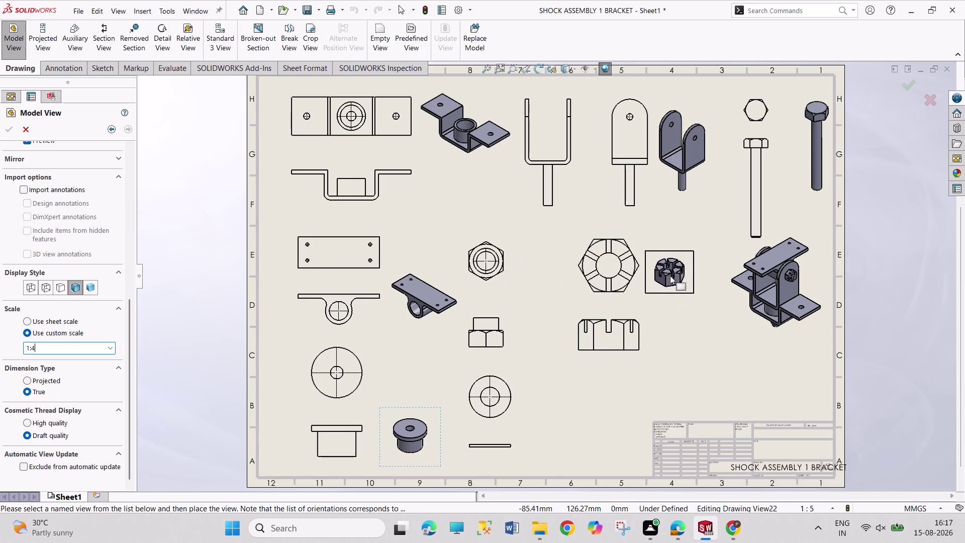
click(668, 272)
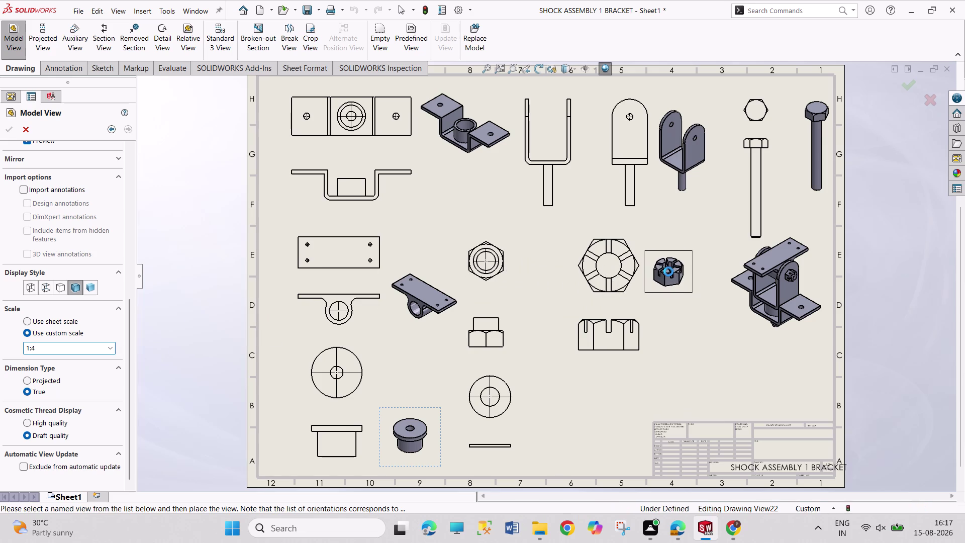
click(14, 129)
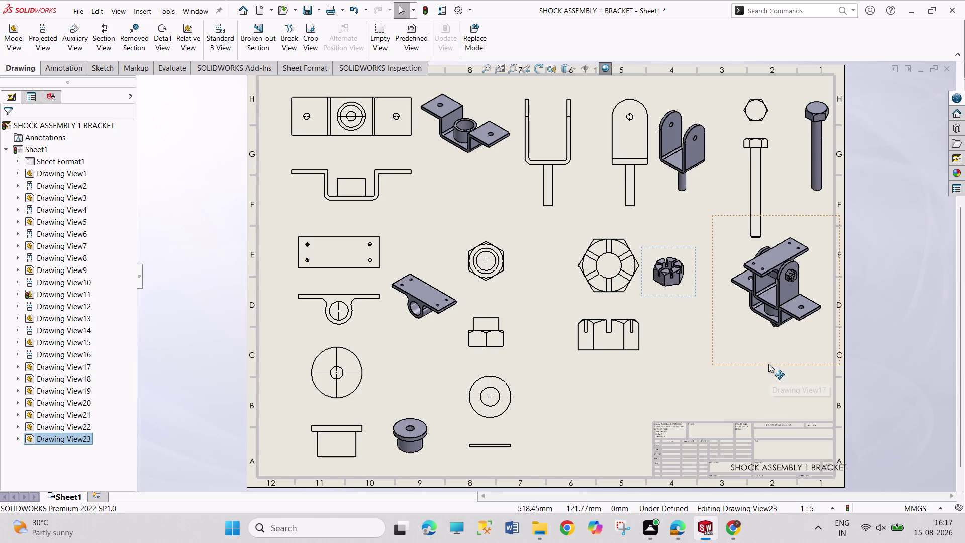
Shift the assembly isometric view down-left and abandon an unwanted part view preview.
drag(768, 363, 755, 389)
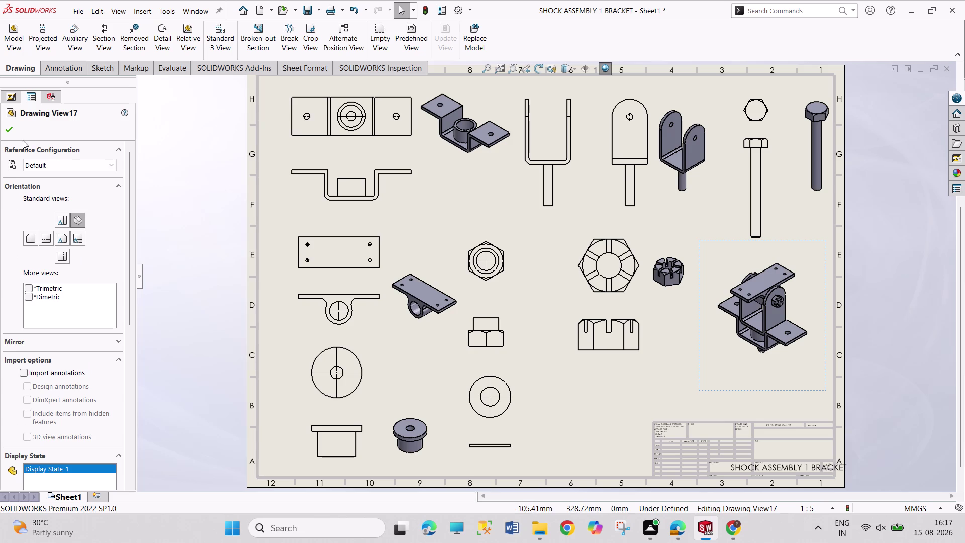
click(10, 127)
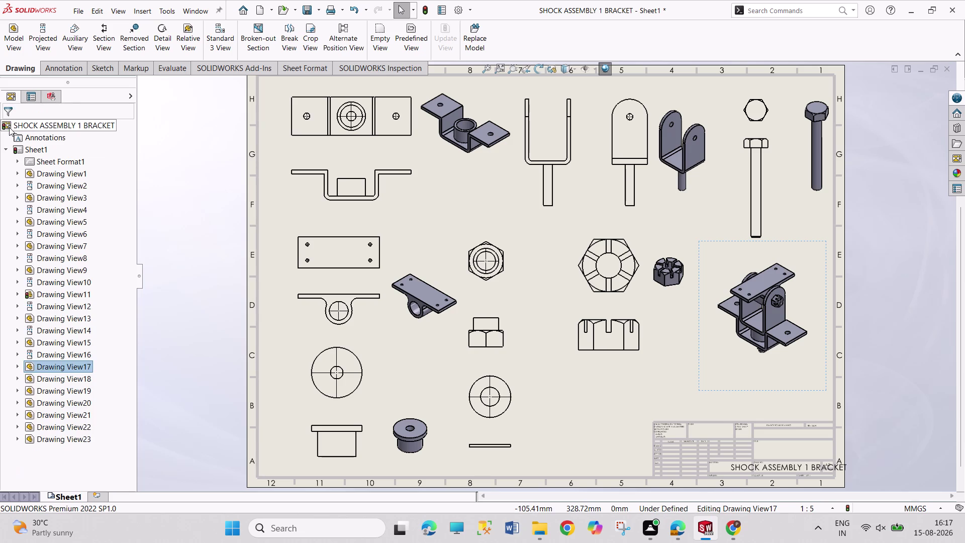
click(9, 50)
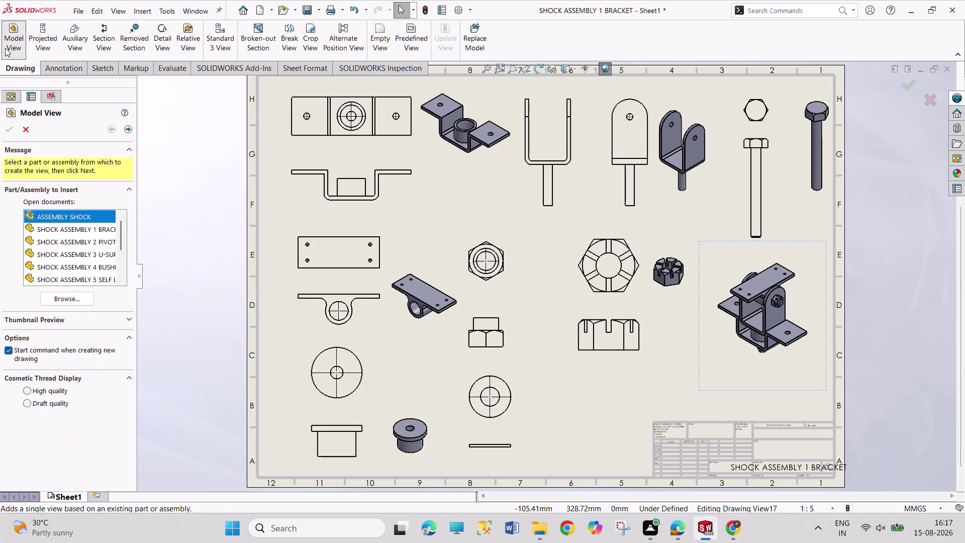
scroll(down, 3)
scroll(down, 3)
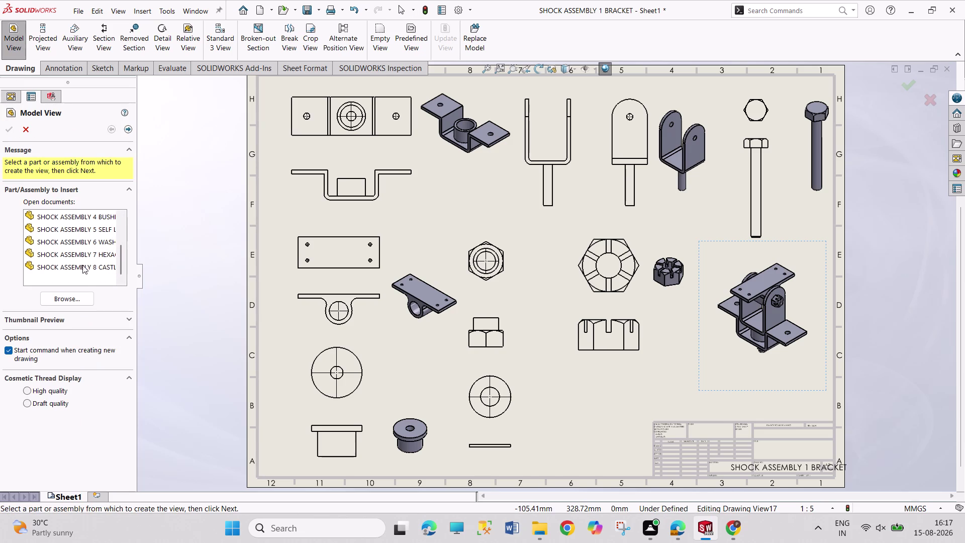
double_click(87, 267)
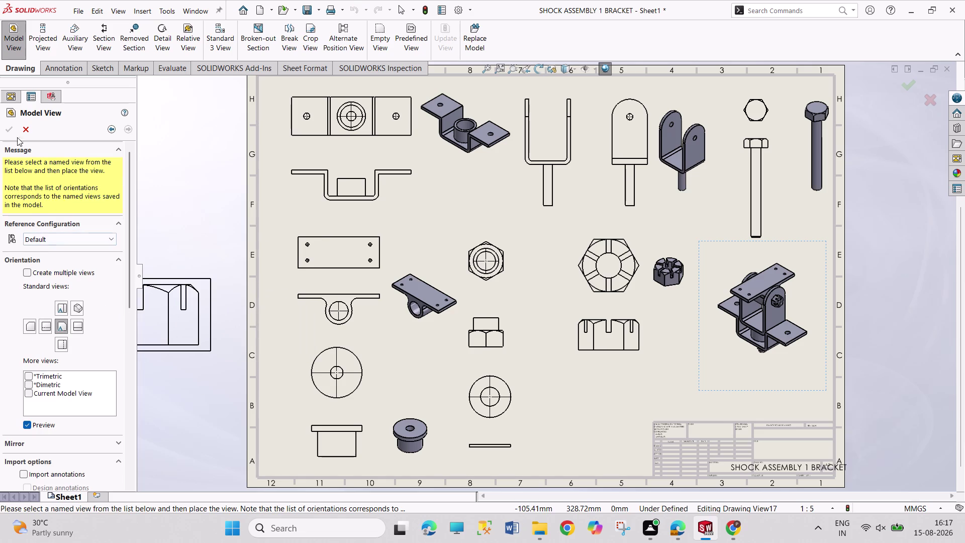
click(24, 126)
Restart Model View and scroll the part list to pick a part.
click(7, 52)
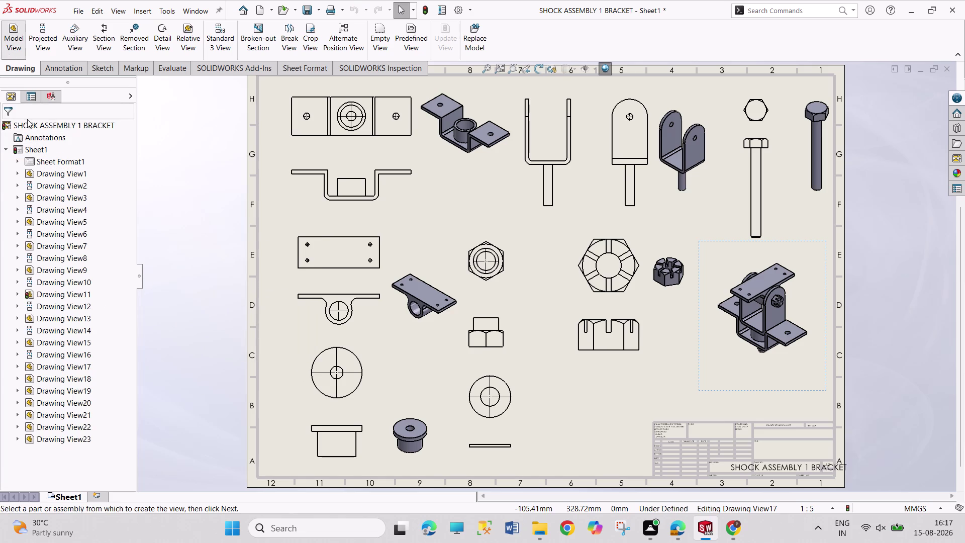
scroll(down, 3)
scroll(down, 3)
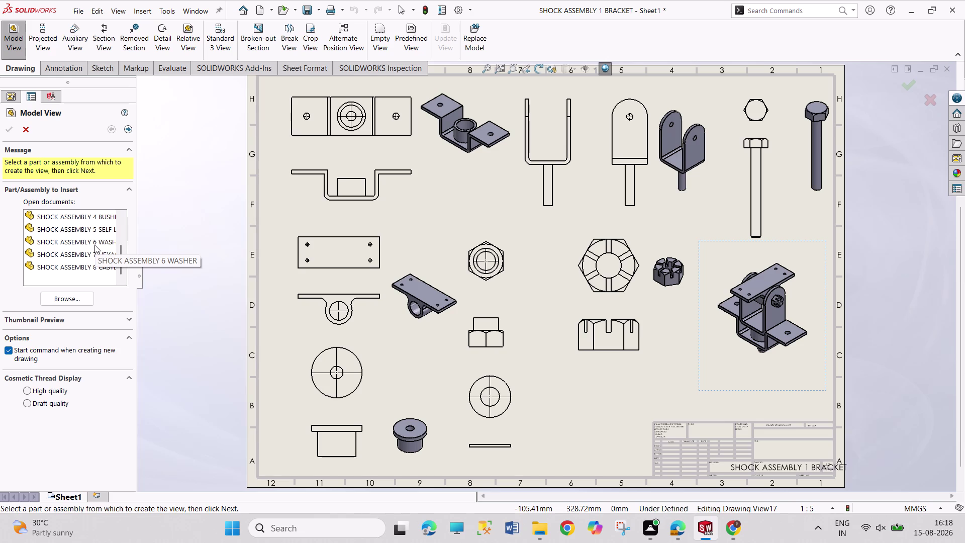
Place a Shaded With Edges trimetric washer view at 1:4 beside the washer's front view.
double_click(94, 245)
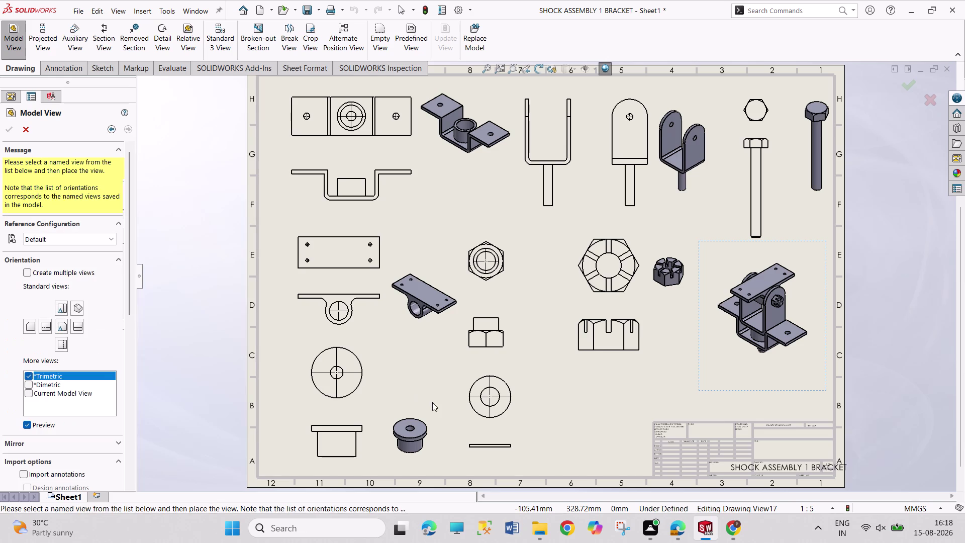
click(78, 309)
drag(129, 291, 128, 416)
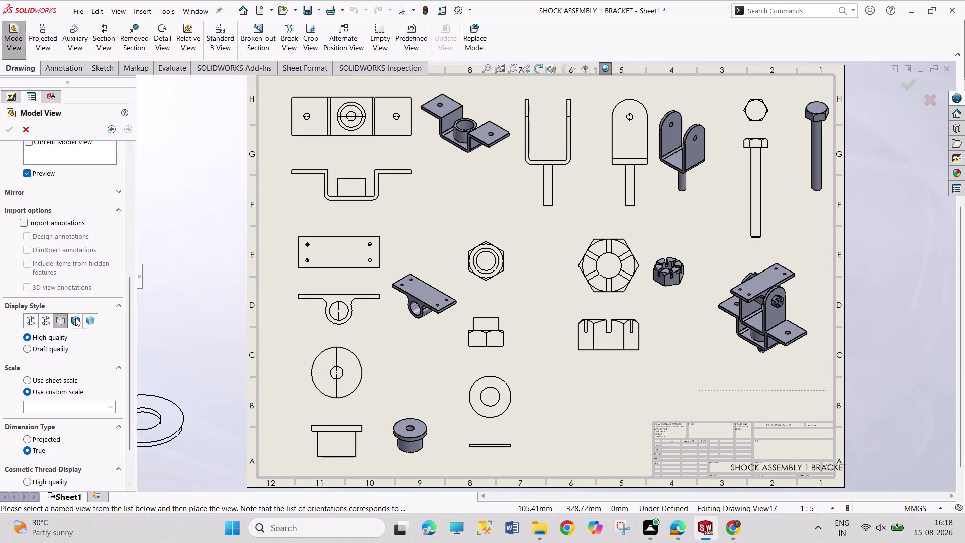
click(73, 317)
click(58, 383)
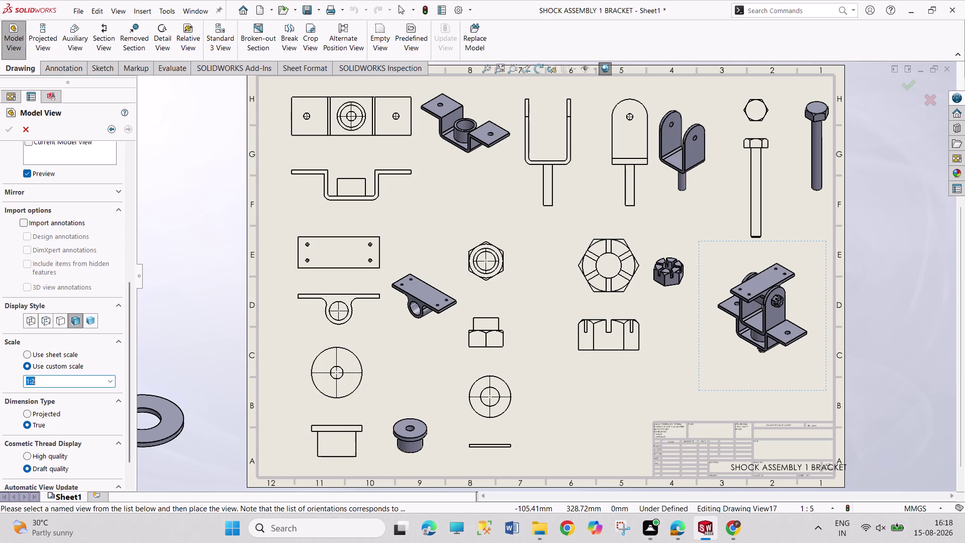
click(58, 384)
click(58, 382)
key(BackSpace)
key(4)
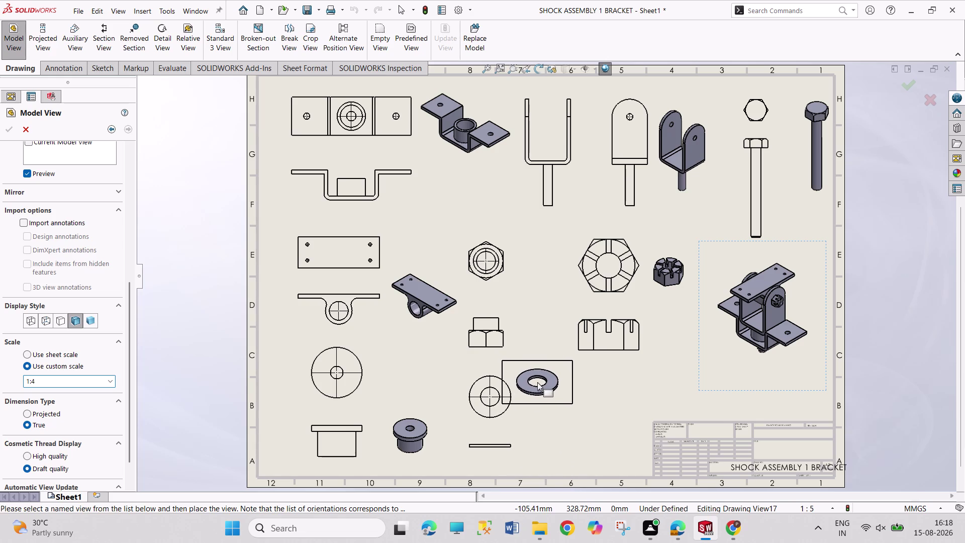
click(538, 383)
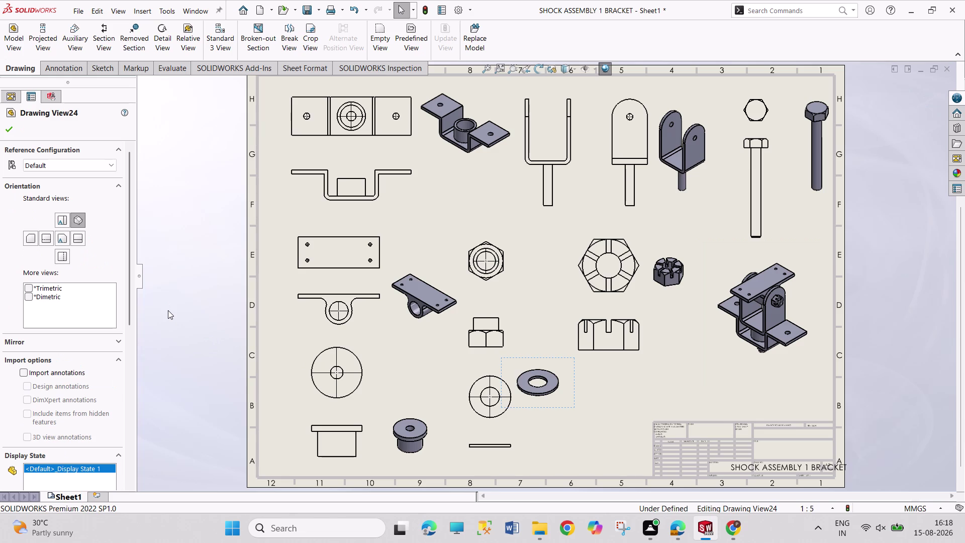
Add a Shaded With Edges isometric view of the flanged nut at 1:5 between the hex nut views.
click(10, 129)
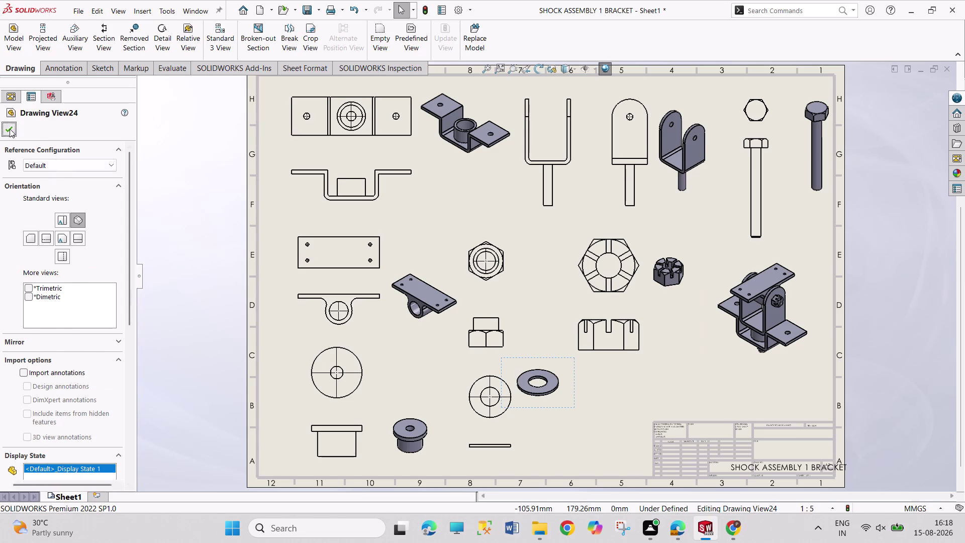
click(12, 42)
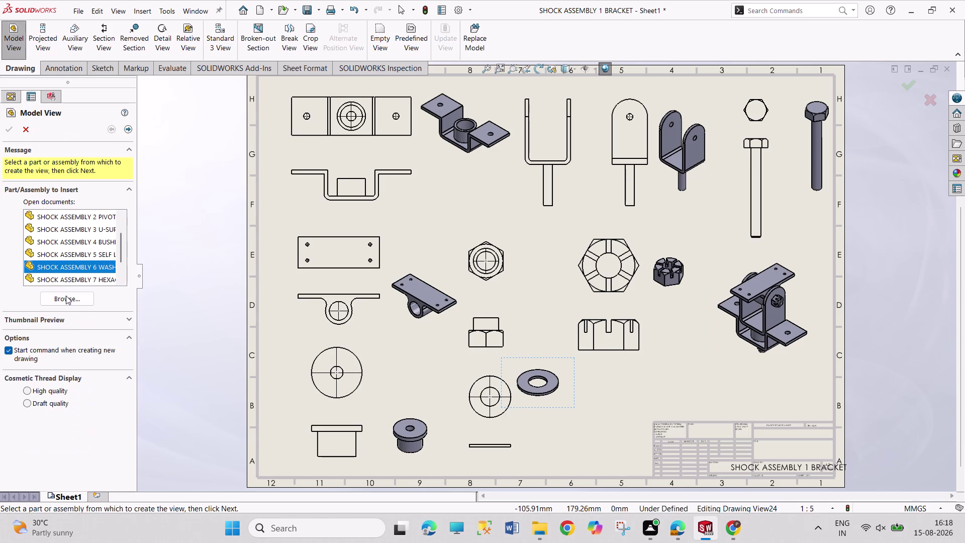
double_click(87, 253)
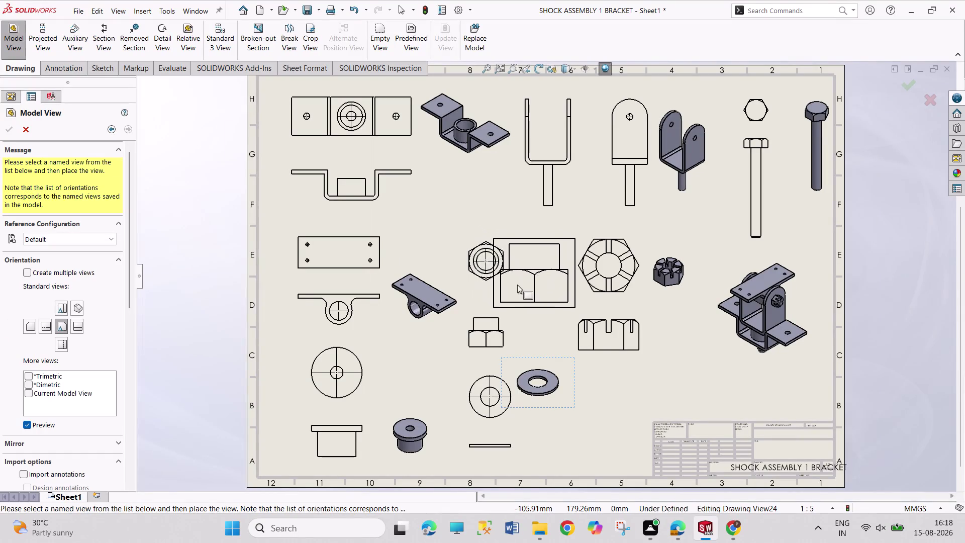
click(79, 310)
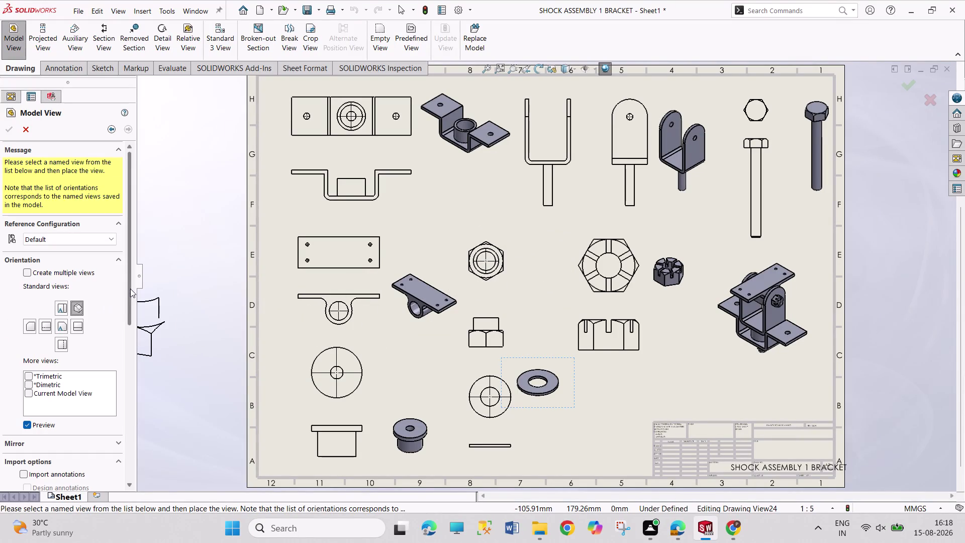
drag(130, 289, 112, 410)
click(73, 335)
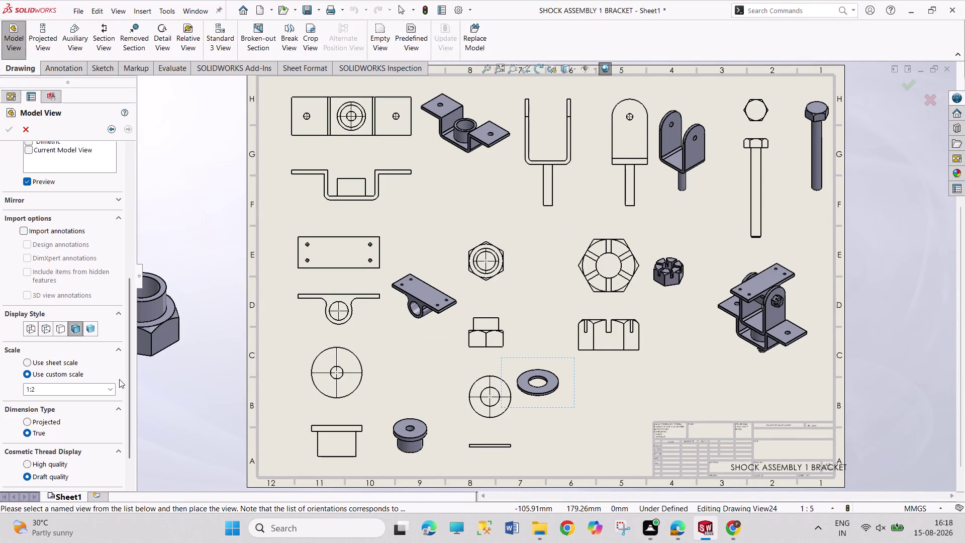
double_click(81, 386)
click(82, 391)
key(BackSpace)
key(5)
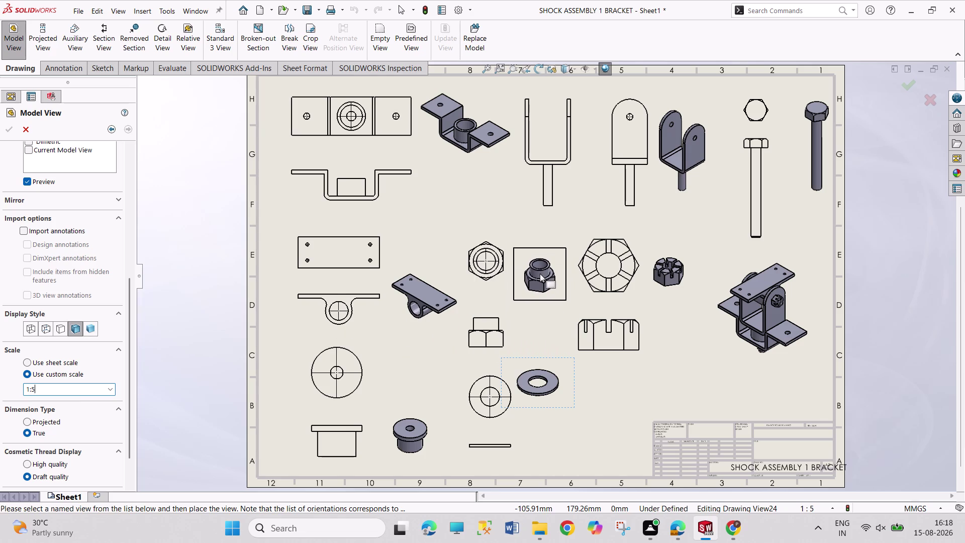
click(540, 274)
click(11, 129)
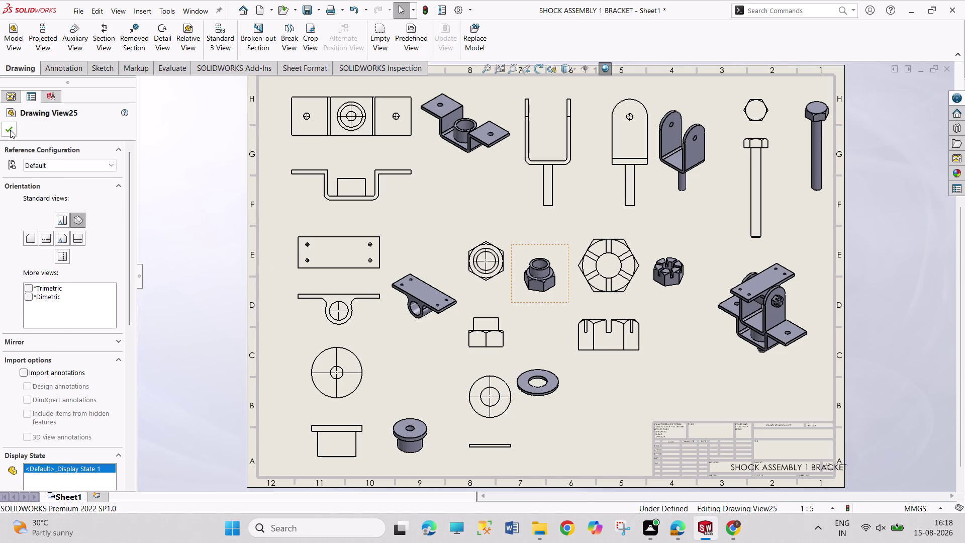
Zoom into the top-left and align the bracket top view over its front view.
scroll(up, 3)
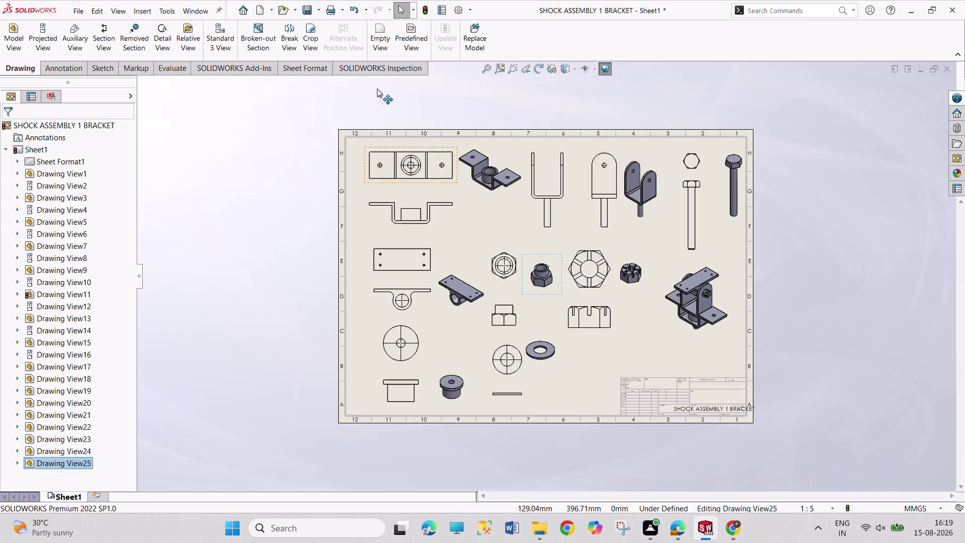
scroll(down, 3)
scroll(down, 3)
scroll(down, 3)
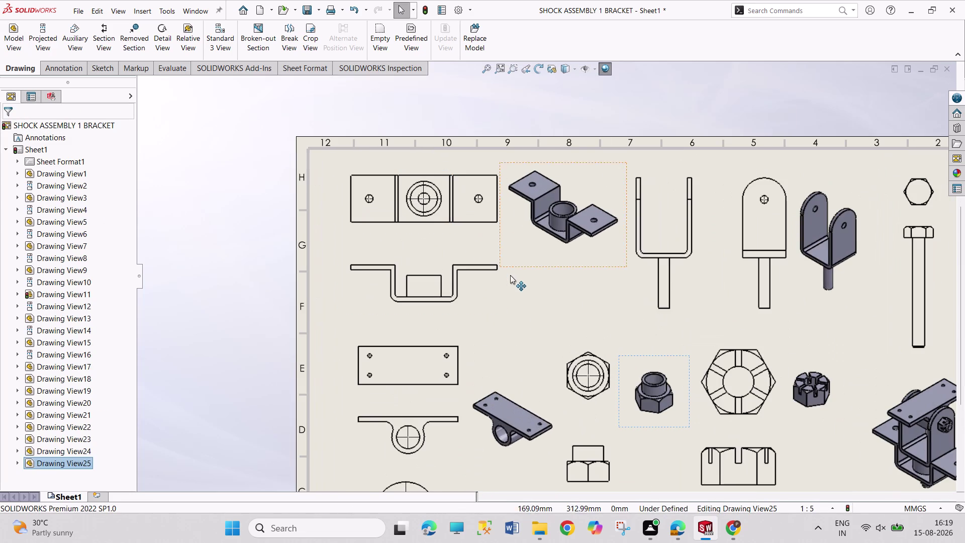
scroll(up, 3)
scroll(down, 3)
scroll(down, 3)
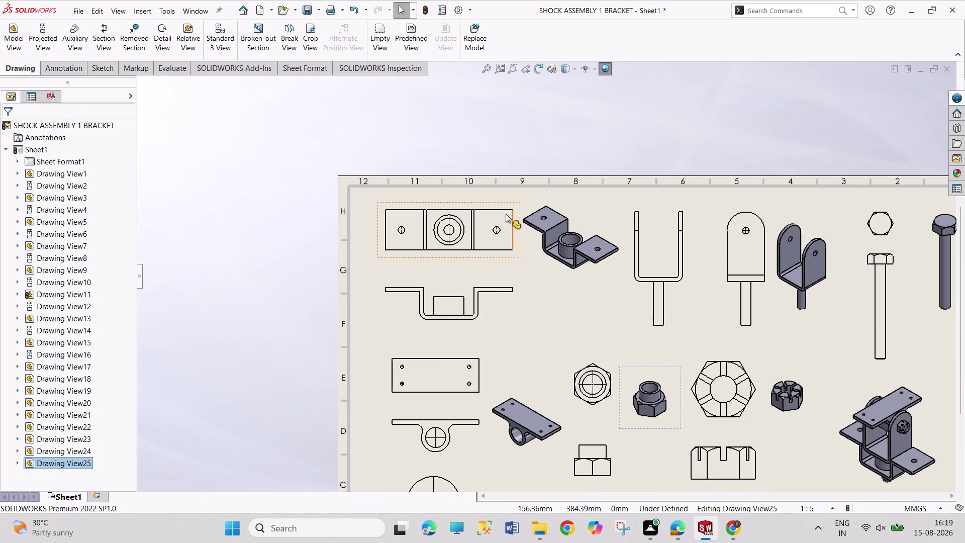
scroll(down, 3)
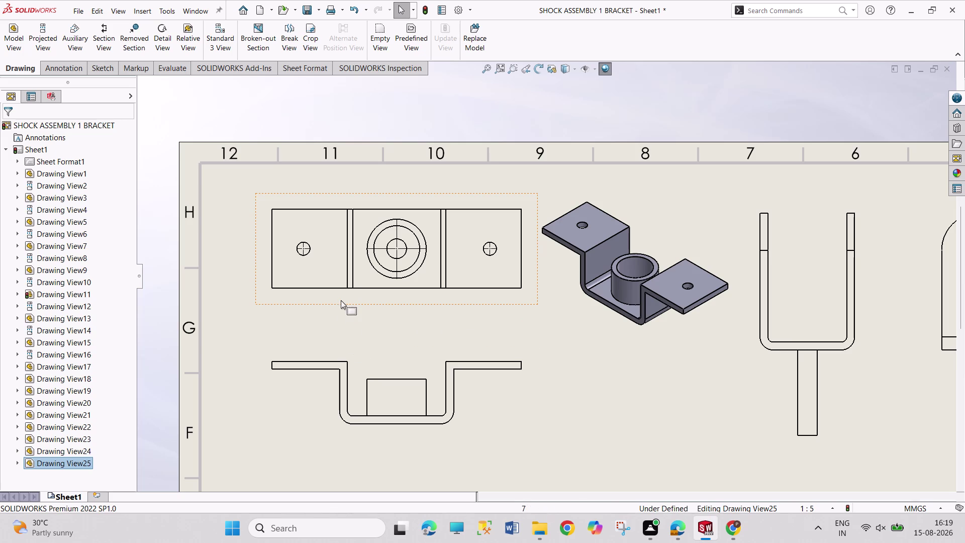
drag(341, 304, 308, 305)
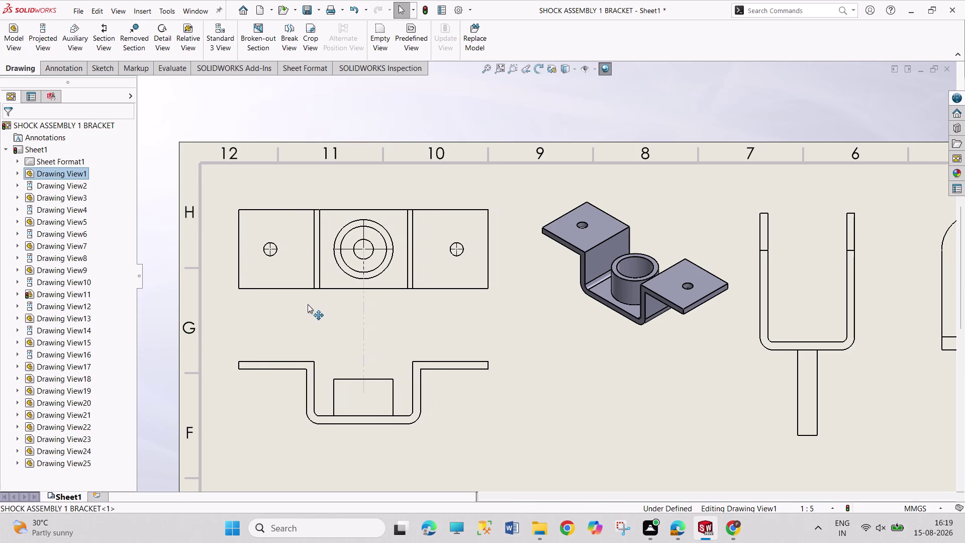
drag(308, 305, 304, 305)
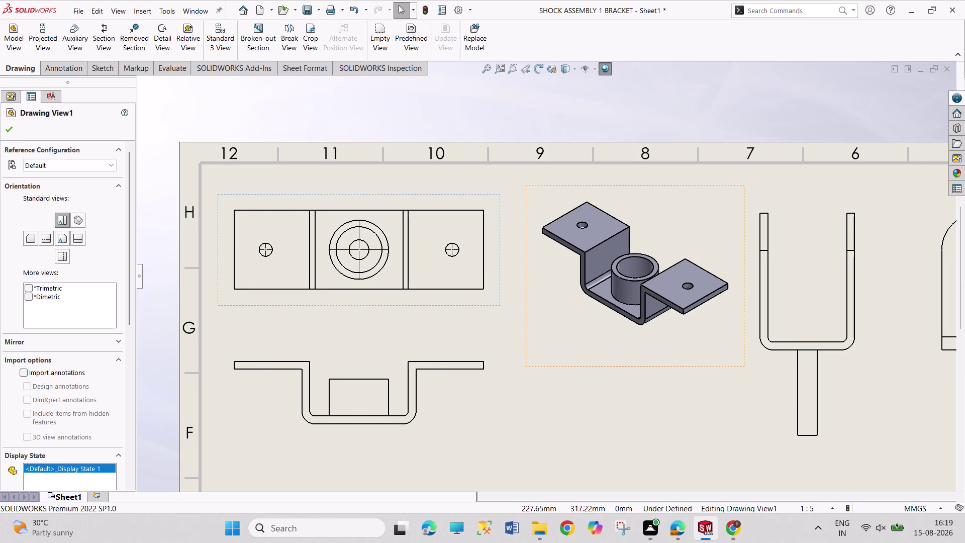
Move the bracket isometric view up and left, closer to the top view.
drag(657, 362, 616, 376)
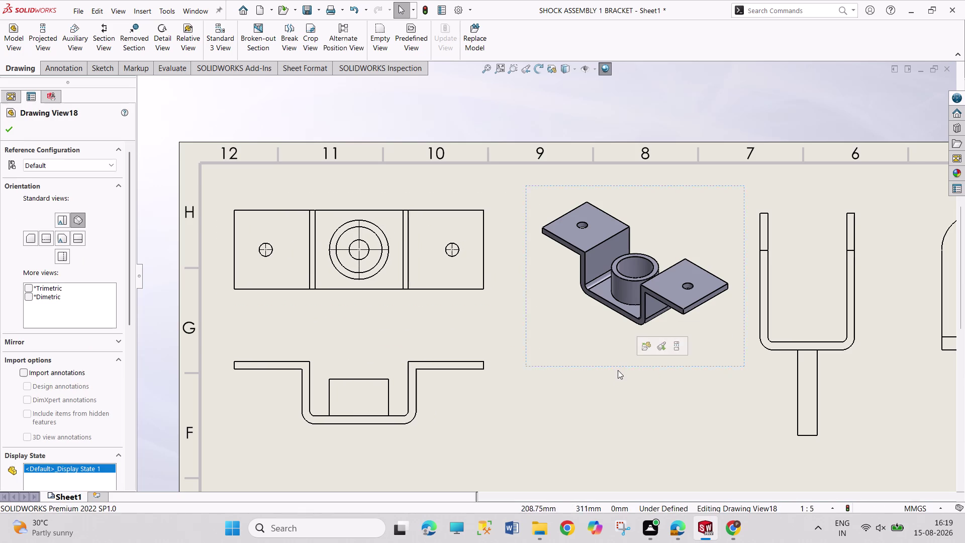
drag(618, 368, 579, 358)
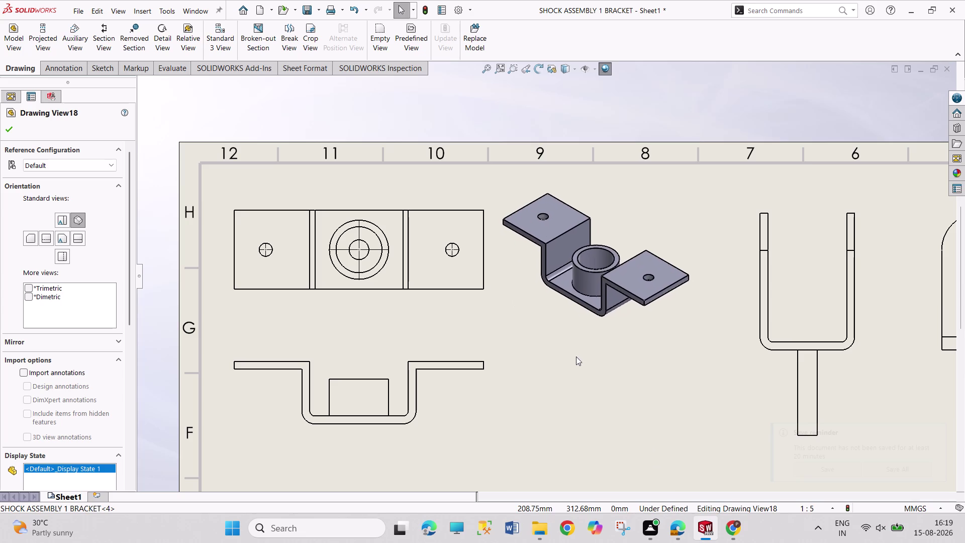
drag(579, 358, 574, 342)
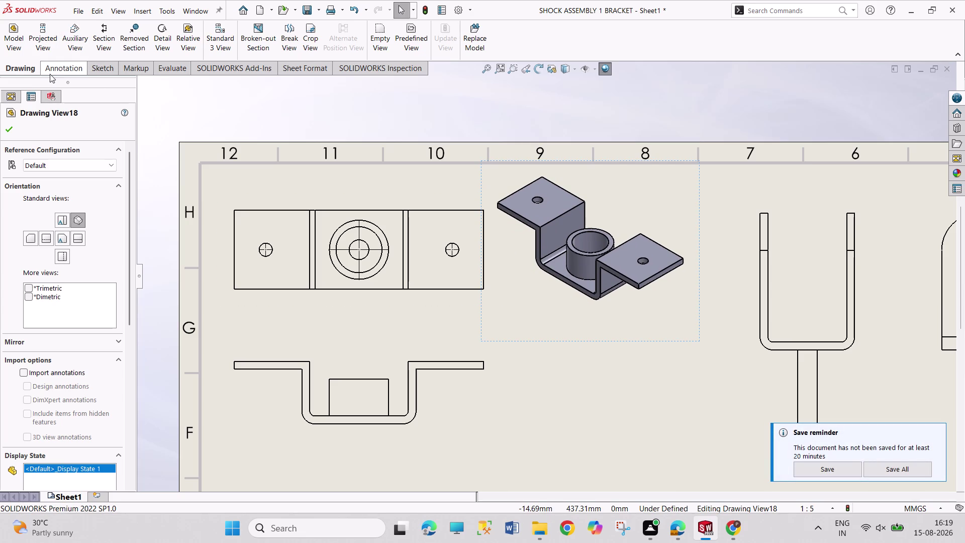
Start dimensioning, check the page 2 bracket views in the Shock Assembly PDF, and return to SOLIDWORKS.
click(50, 74)
click(15, 30)
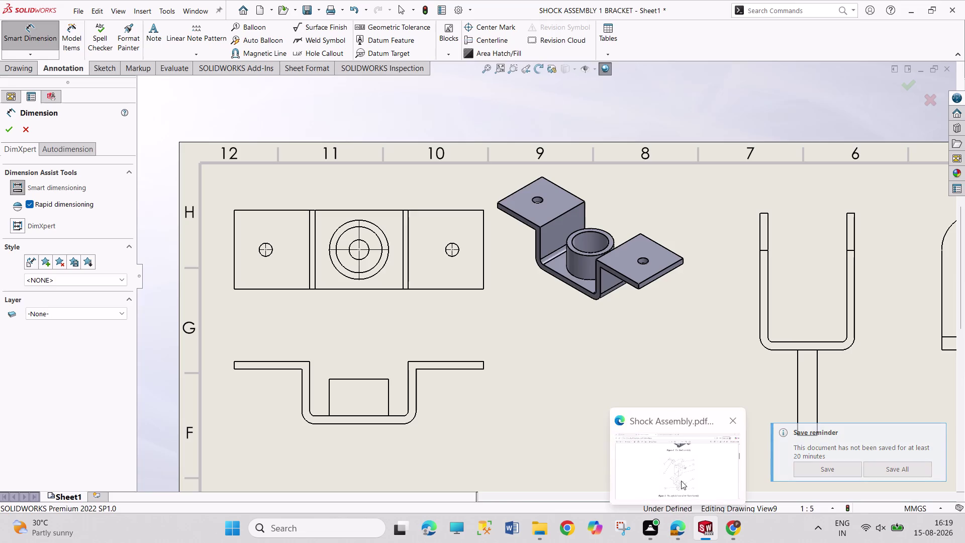
click(681, 480)
scroll(down, 3)
scroll(down, 3)
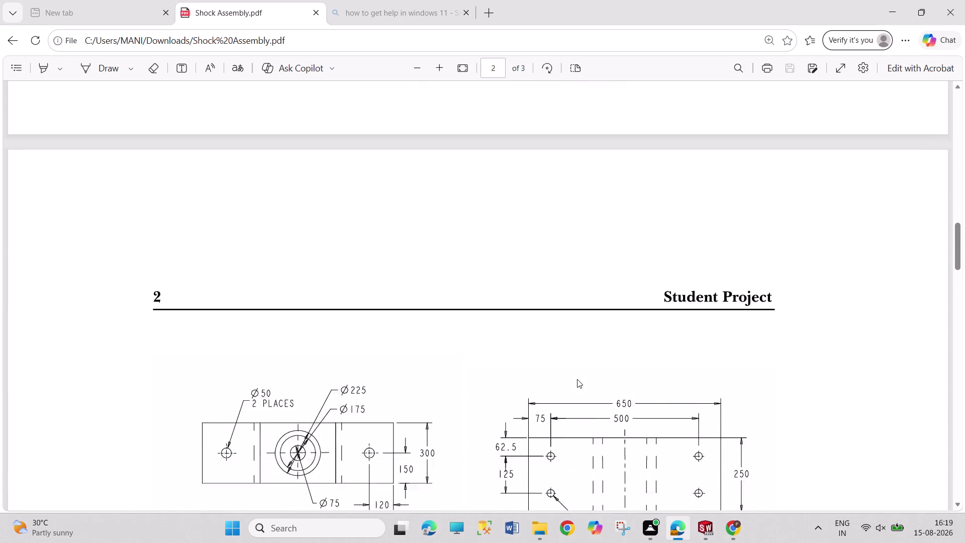
scroll(down, 3)
scroll(down, 3)
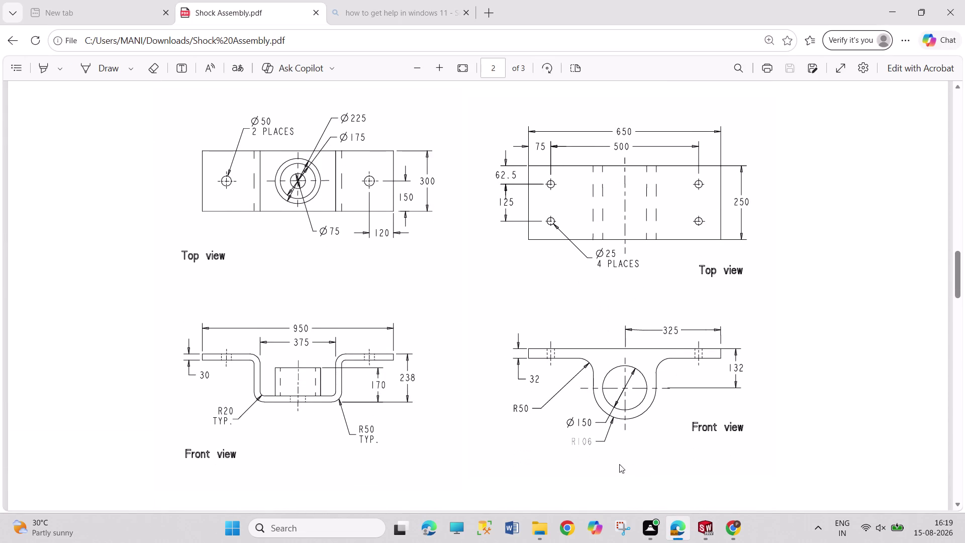
click(710, 531)
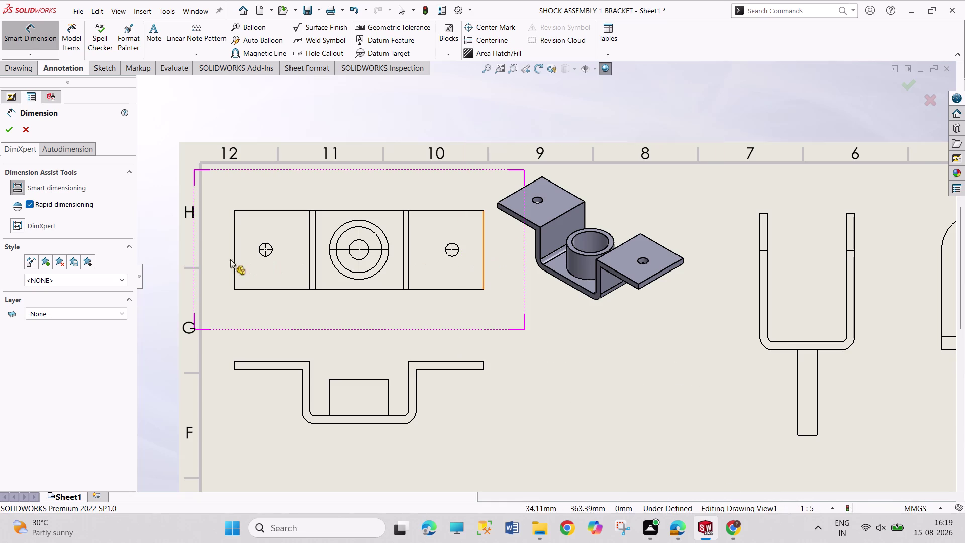
Add a 300 height dimension to the left edge of the bracket top view.
click(234, 260)
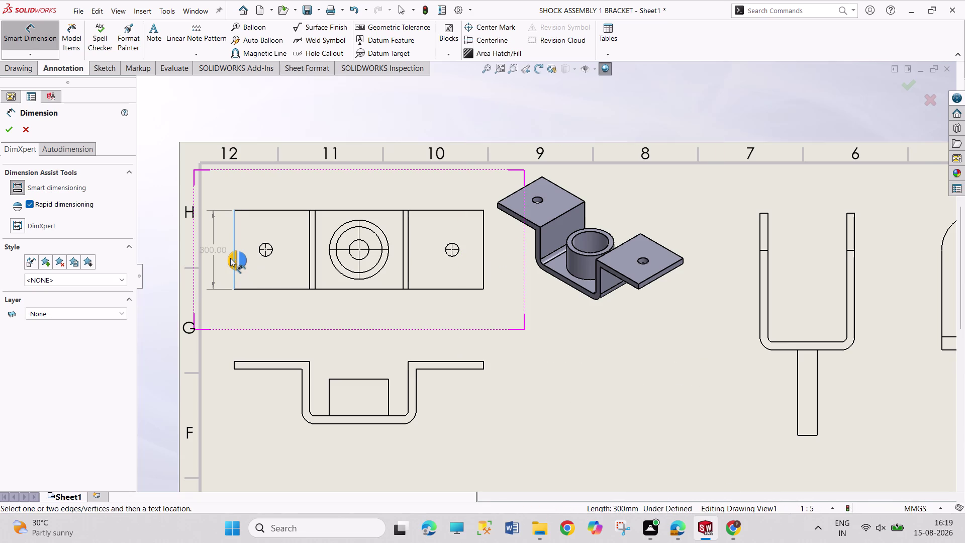
click(231, 258)
drag(207, 250, 217, 250)
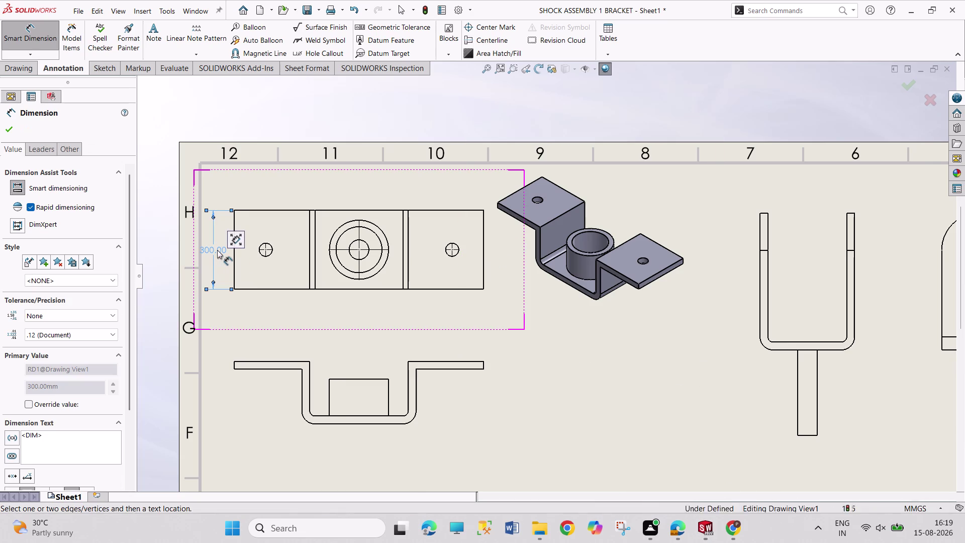
drag(217, 250, 211, 247)
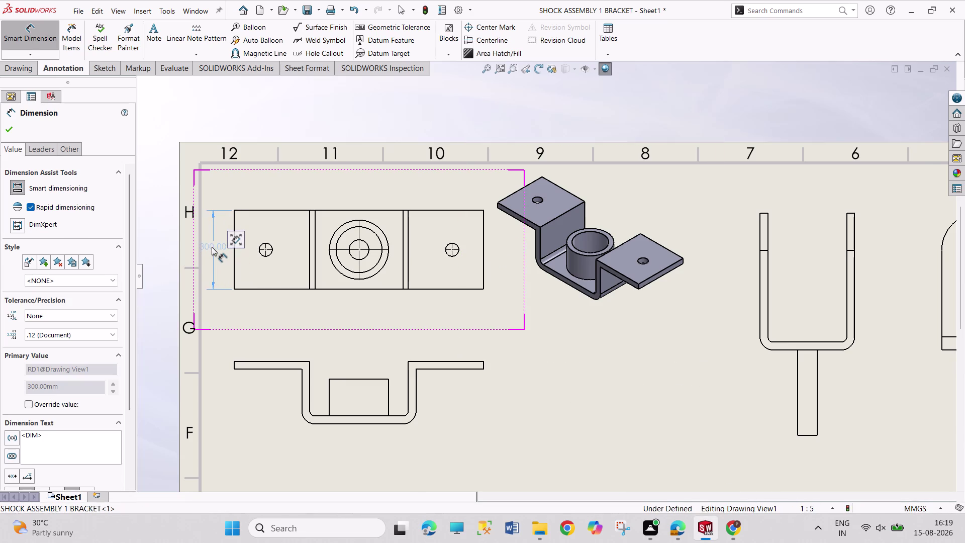
drag(211, 246, 214, 248)
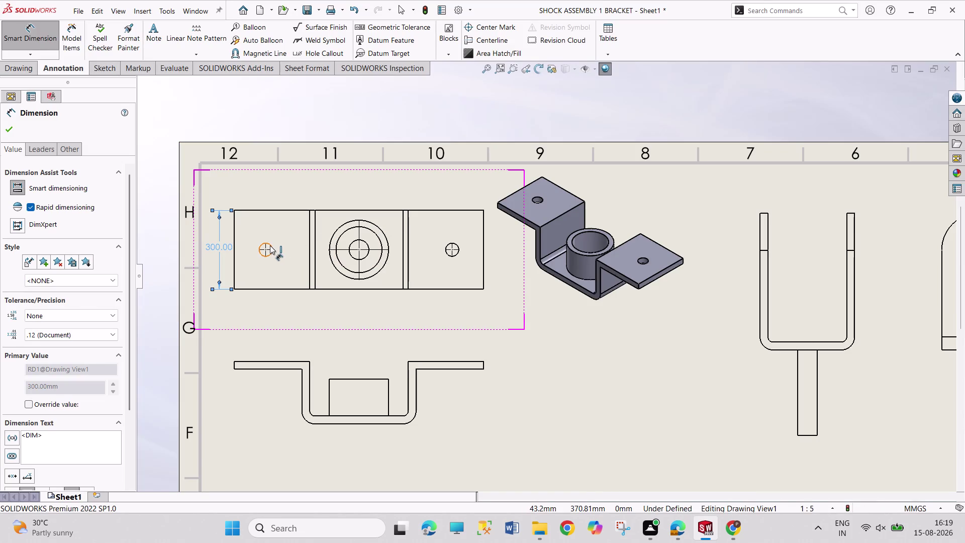
Add a Ø50 diameter callout to the left hole, placed above it.
click(270, 245)
click(271, 245)
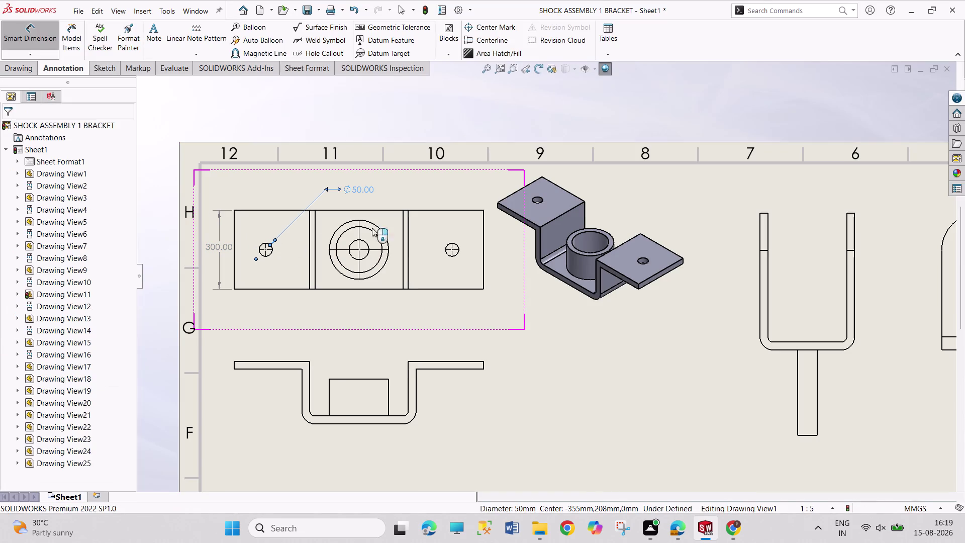
drag(363, 190, 322, 183)
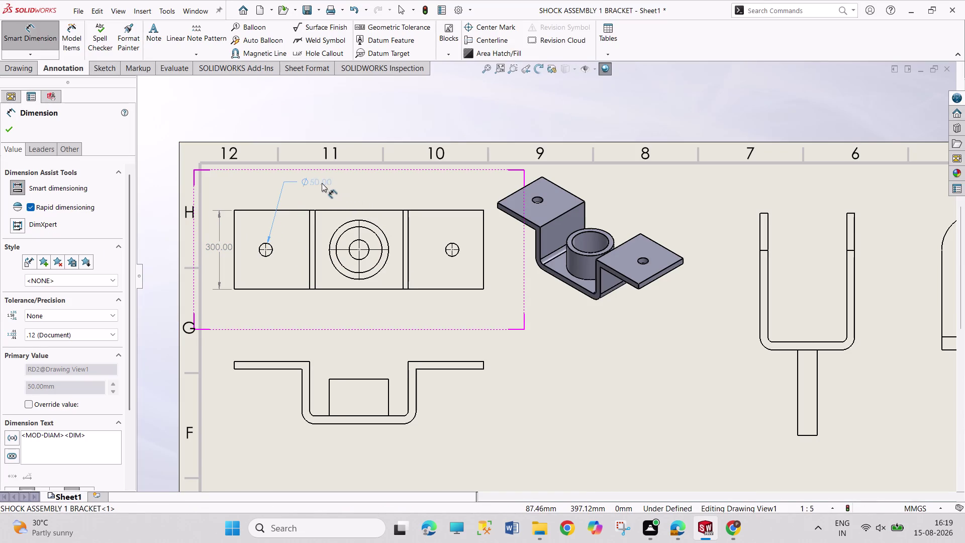
drag(321, 183, 320, 183)
click(153, 41)
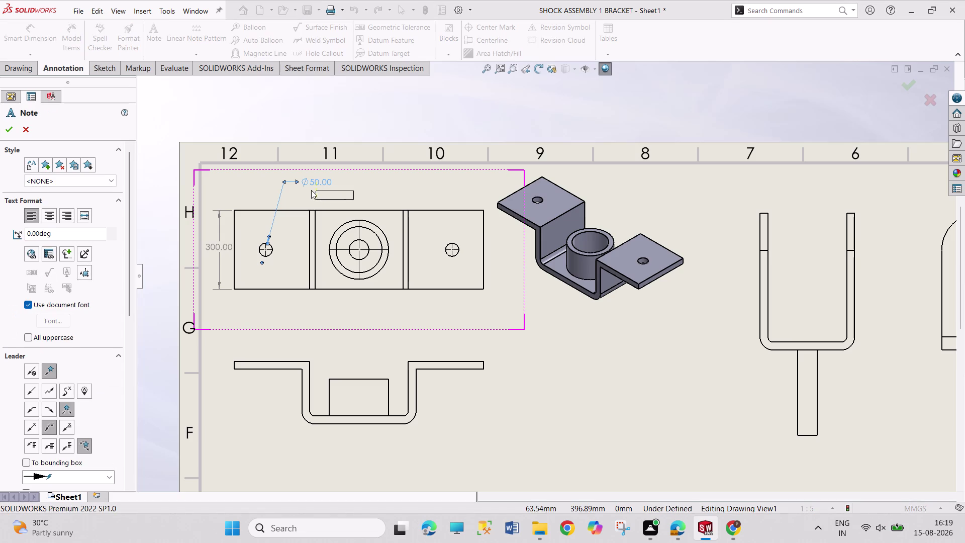
click(304, 190)
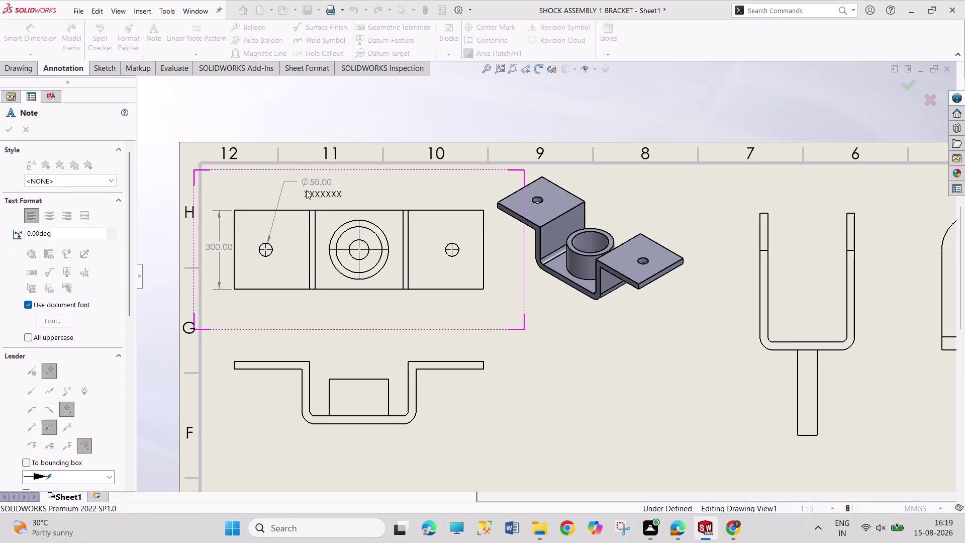
text(2)
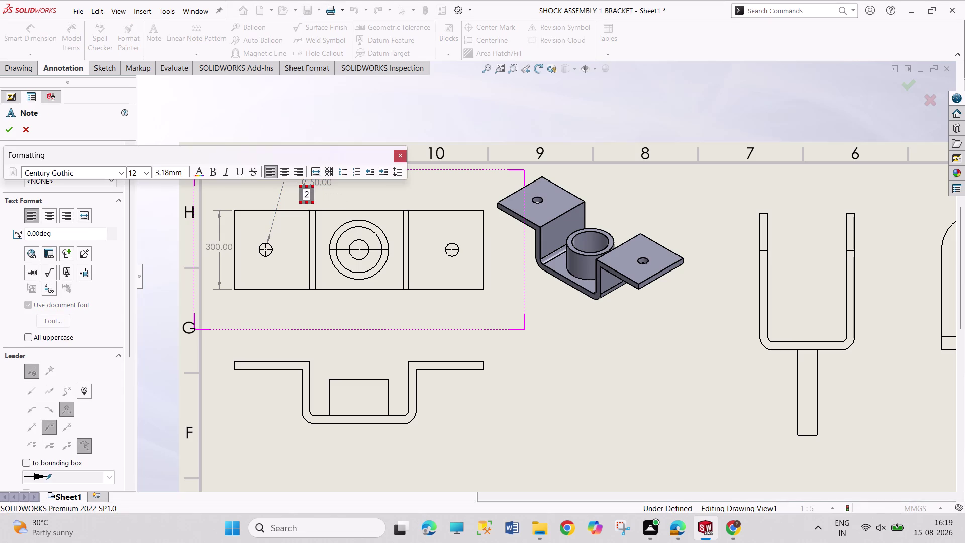
key(space)
key(o)
key(BackSpace)
text(PLAC)
text(ES)
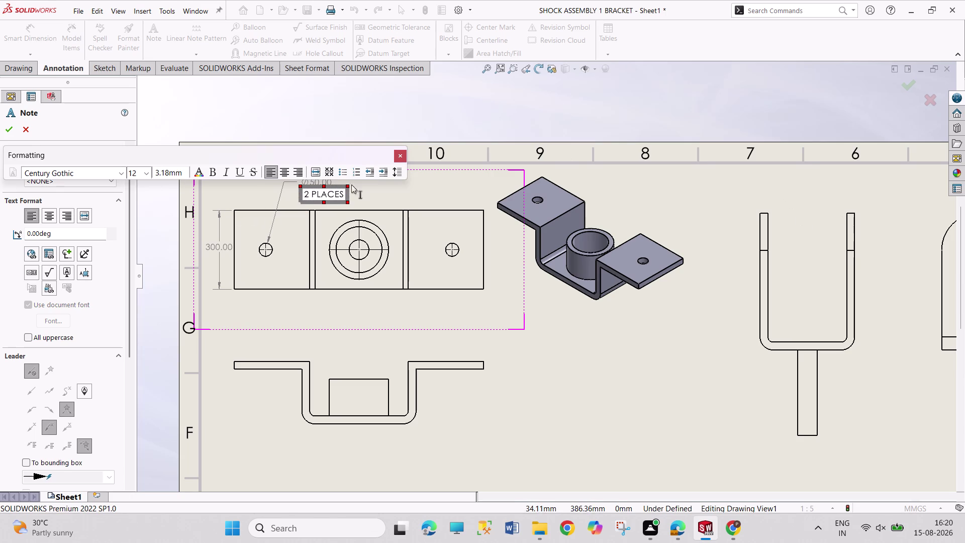
click(402, 152)
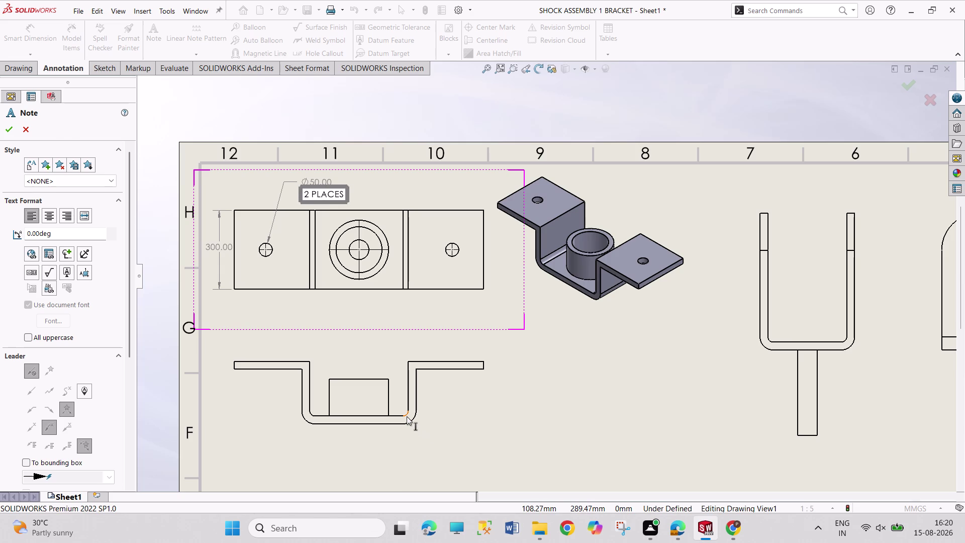
key(Escape)
scroll(up, 3)
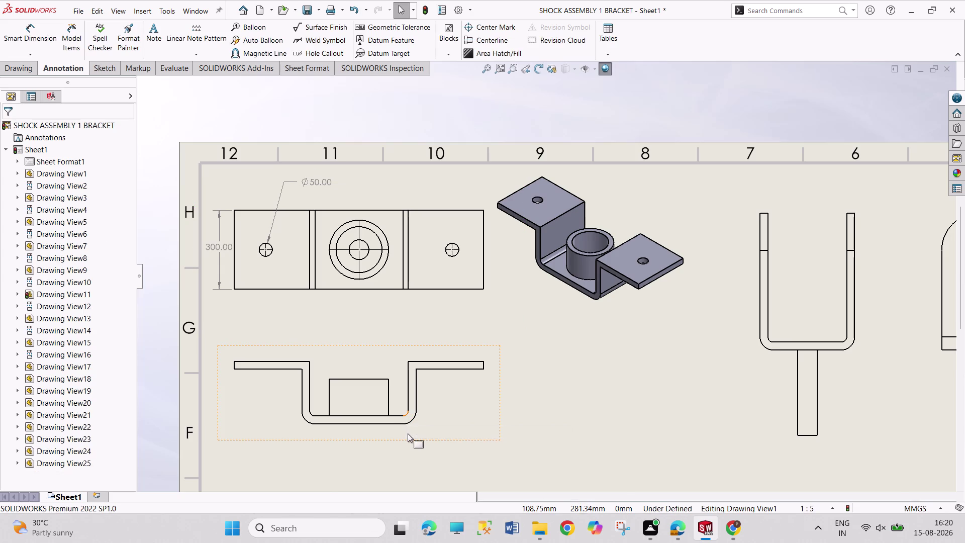
scroll(up, 3)
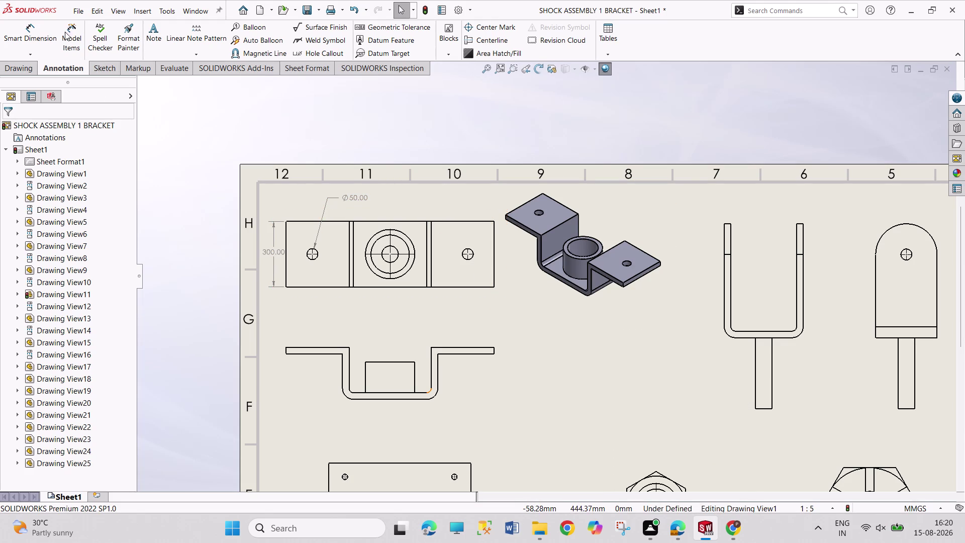
Add Ø75, Ø175 and Ø225 callouts to the central boss circles.
click(38, 31)
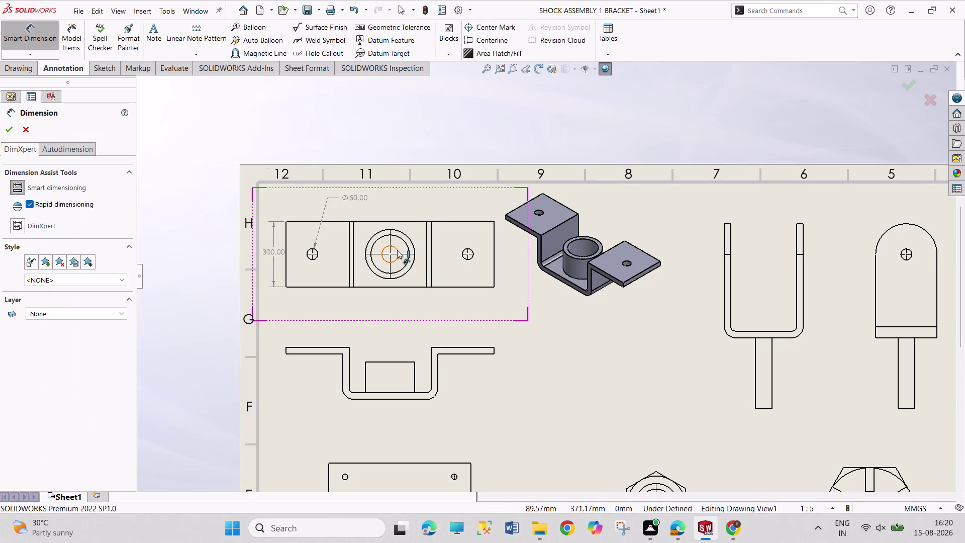
click(397, 250)
click(397, 249)
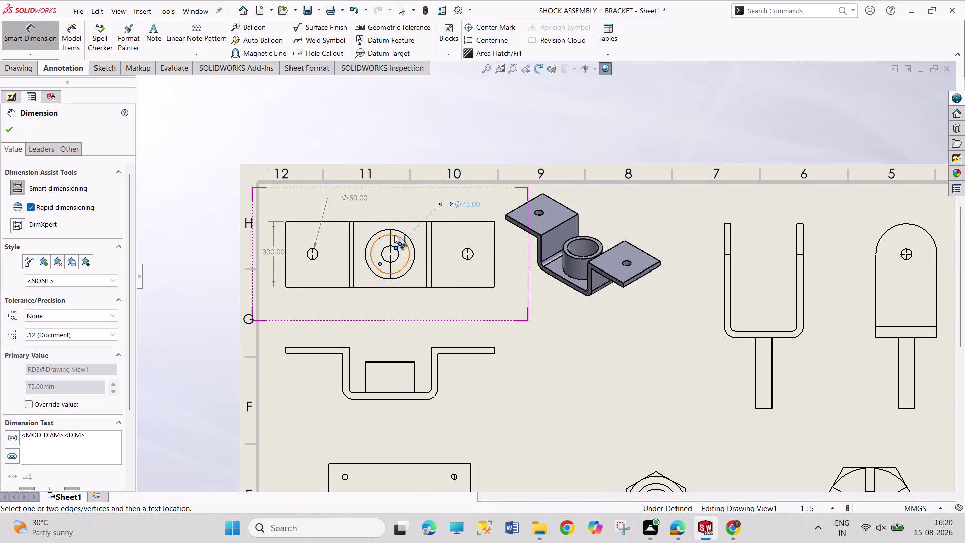
click(395, 235)
click(394, 235)
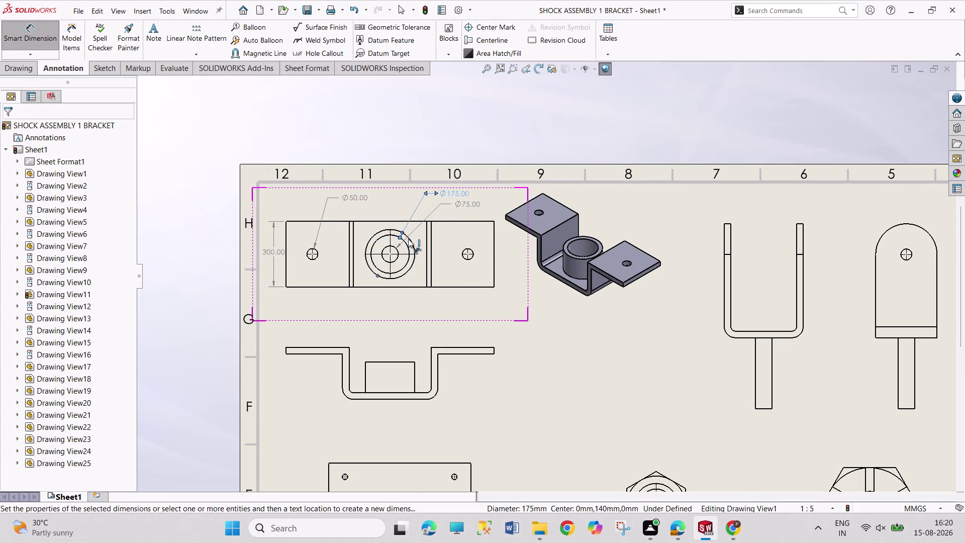
click(412, 240)
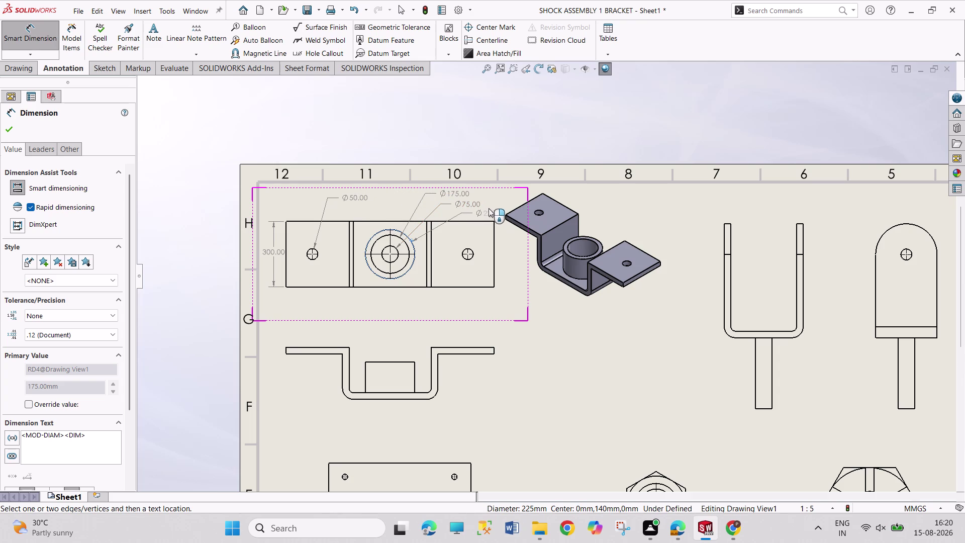
click(490, 210)
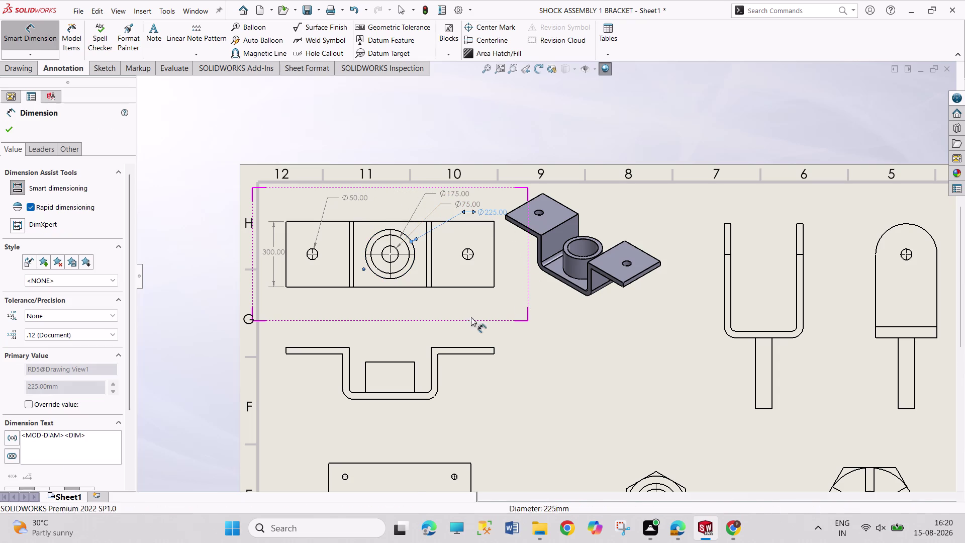
Locate the right hole with 150 and 120 dimensions.
click(470, 253)
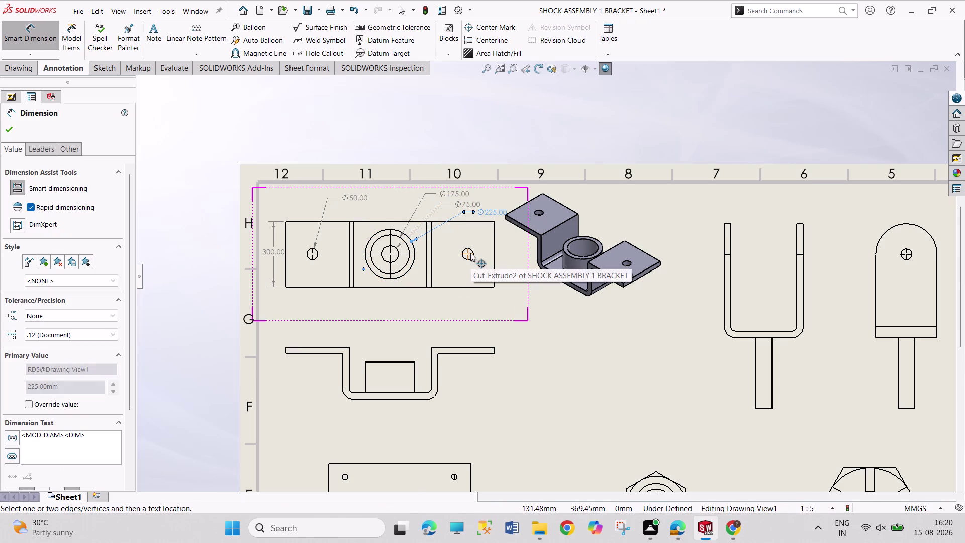
click(477, 286)
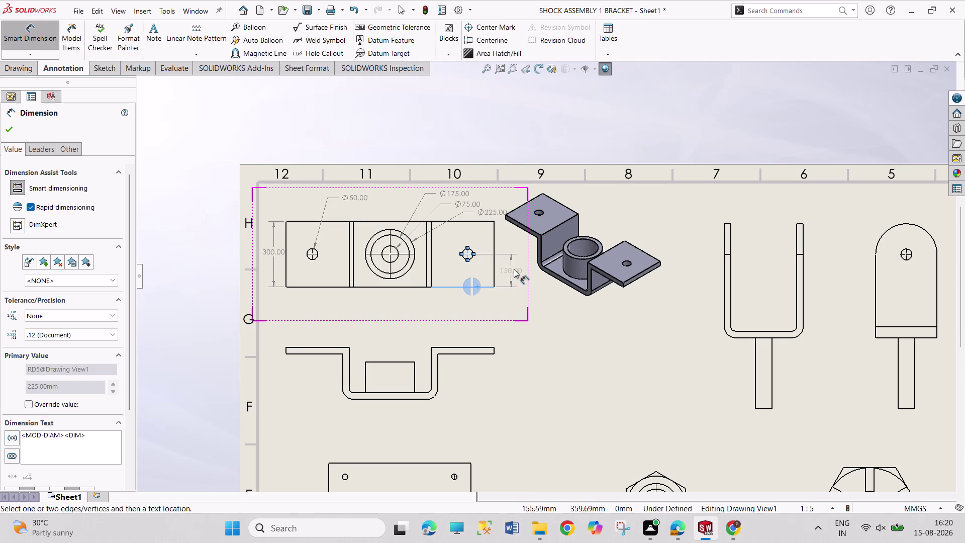
click(516, 275)
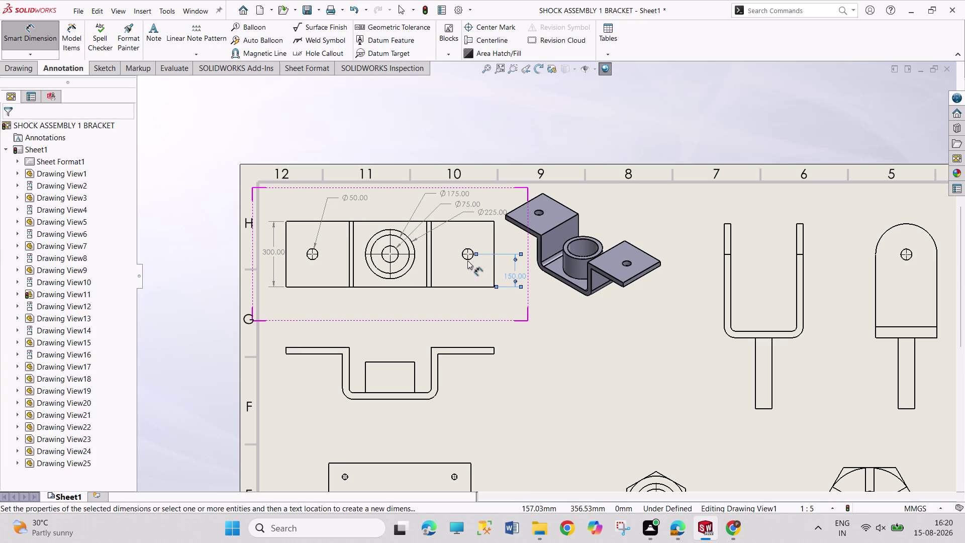
click(468, 253)
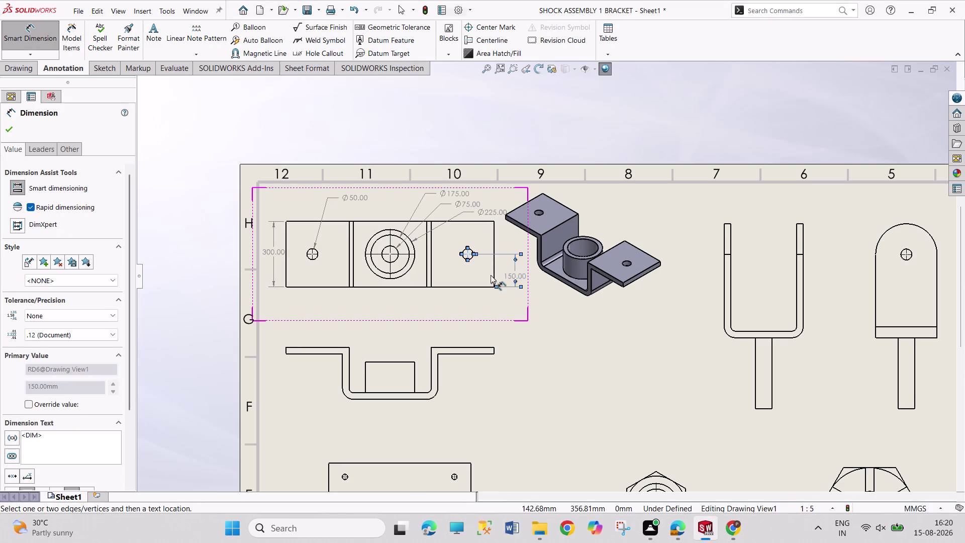
click(493, 275)
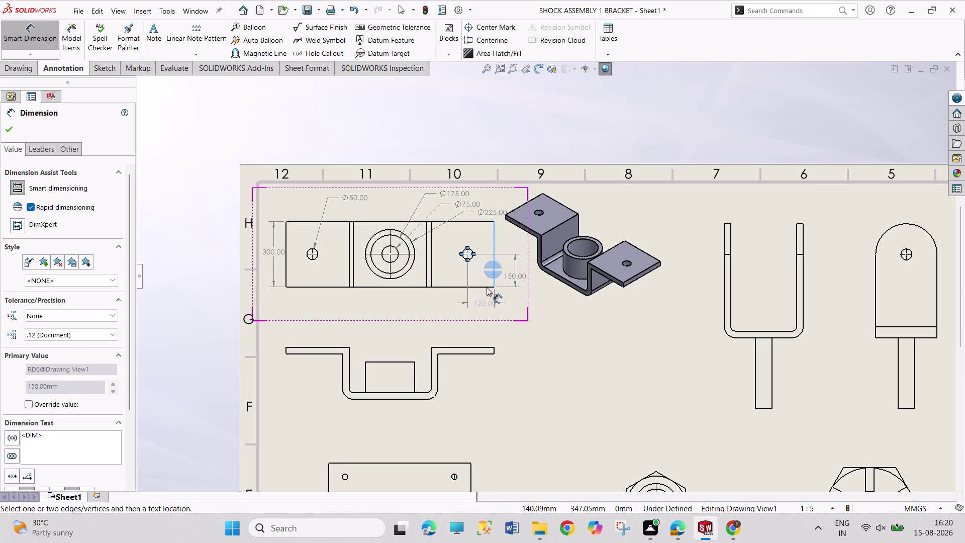
click(490, 276)
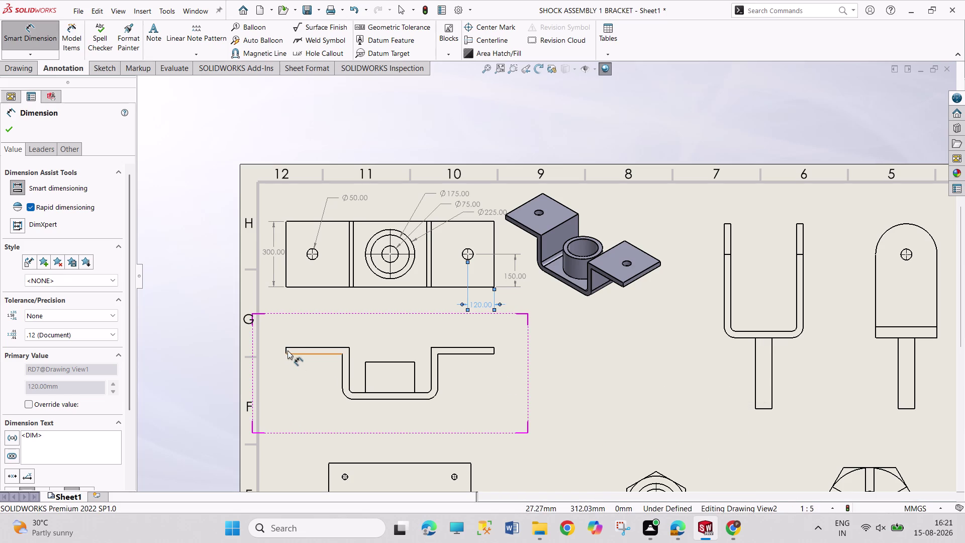
click(287, 352)
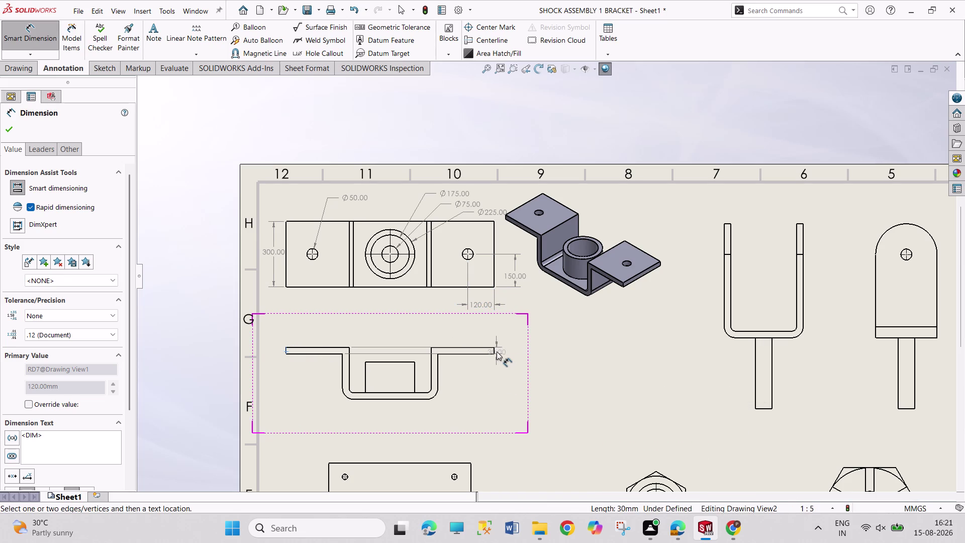
Dimension the front view's 950 overall length and 375 channel width.
click(496, 351)
click(493, 349)
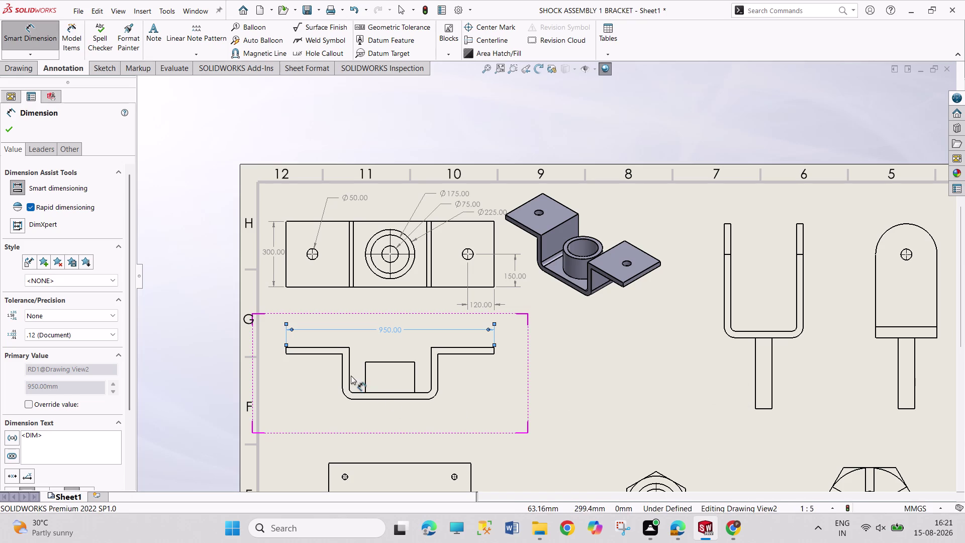
click(349, 375)
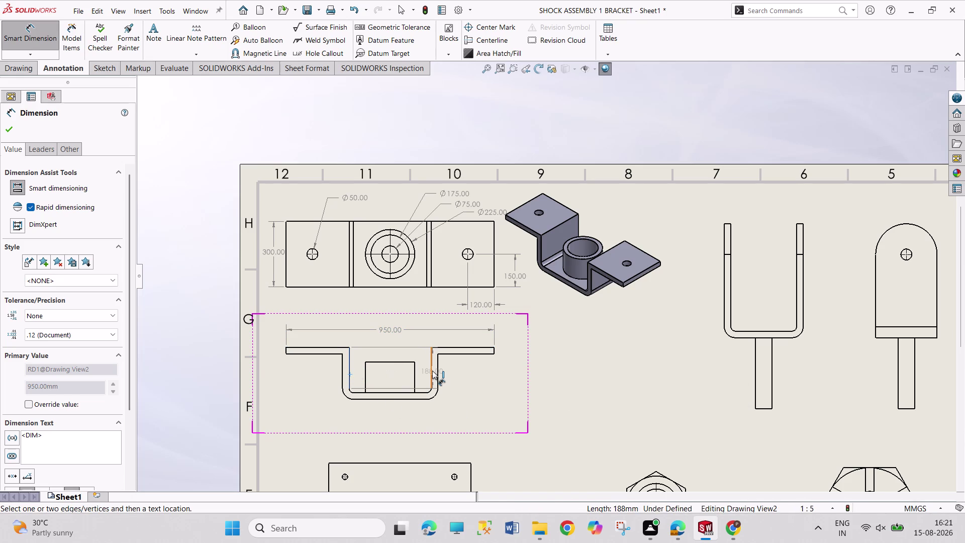
click(432, 371)
click(422, 365)
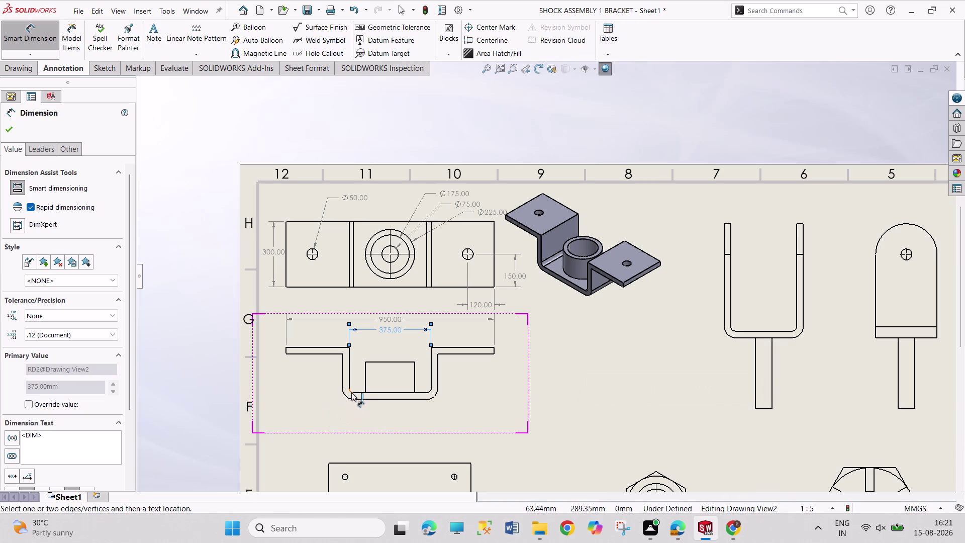
Add the R20 bend radius and the 30 flange thickness dimension.
click(352, 392)
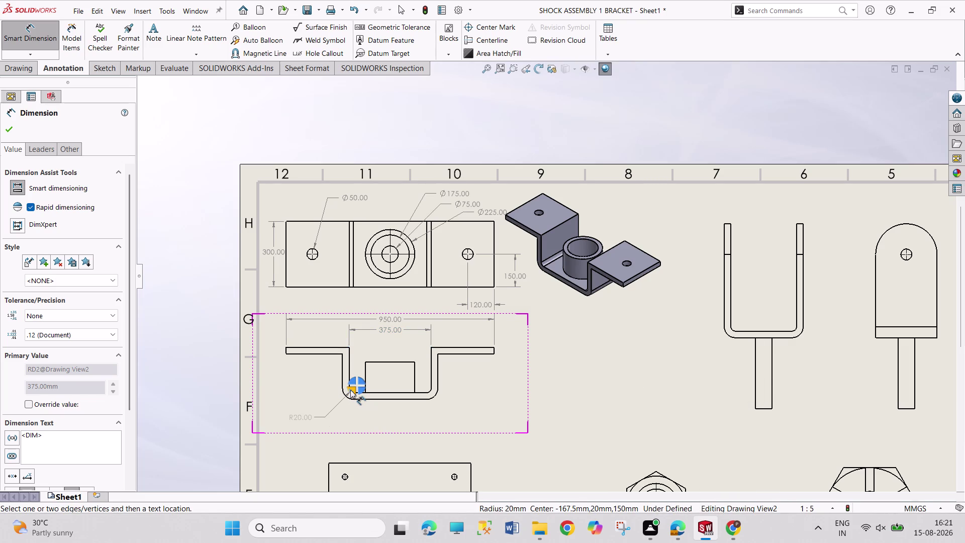
click(351, 390)
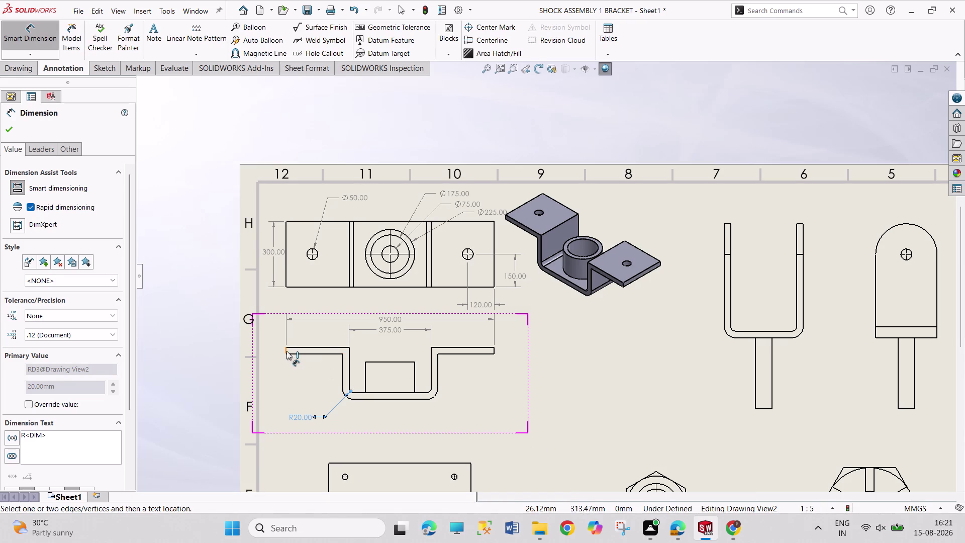
click(287, 351)
click(287, 351)
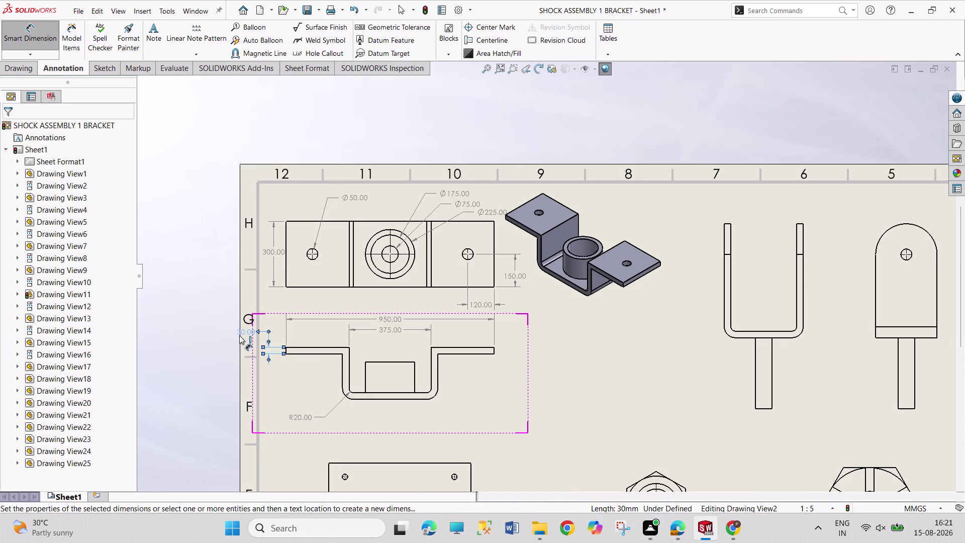
drag(242, 329, 271, 328)
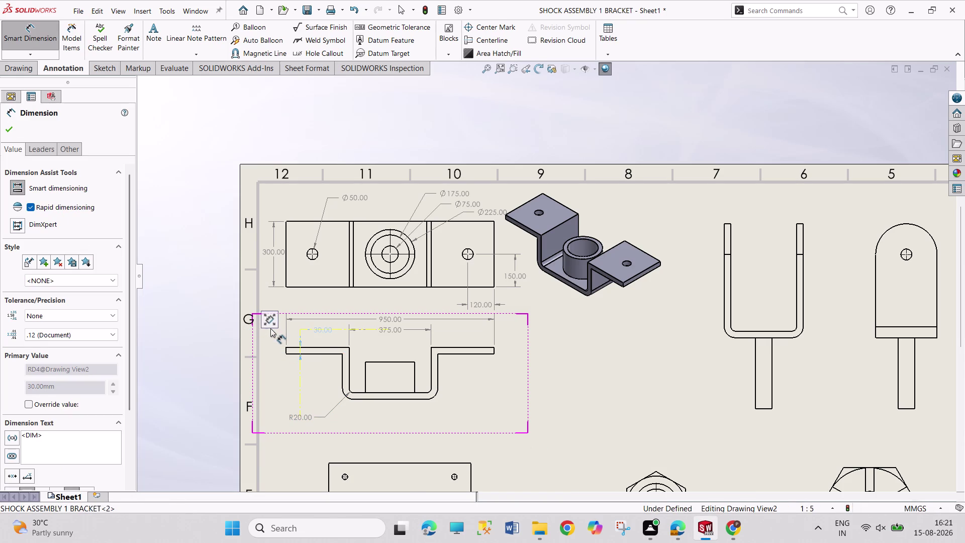
drag(271, 329, 253, 330)
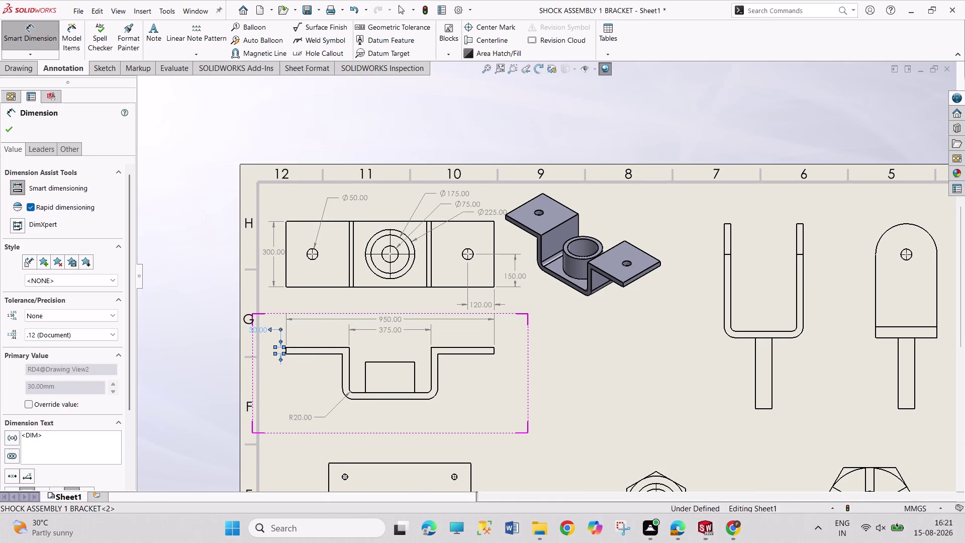
drag(258, 329, 268, 370)
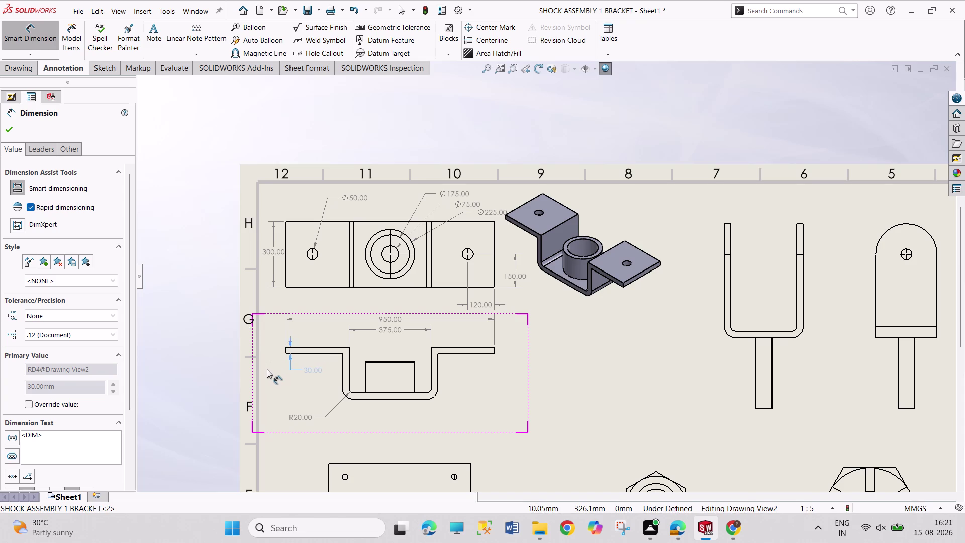
drag(267, 370, 266, 372)
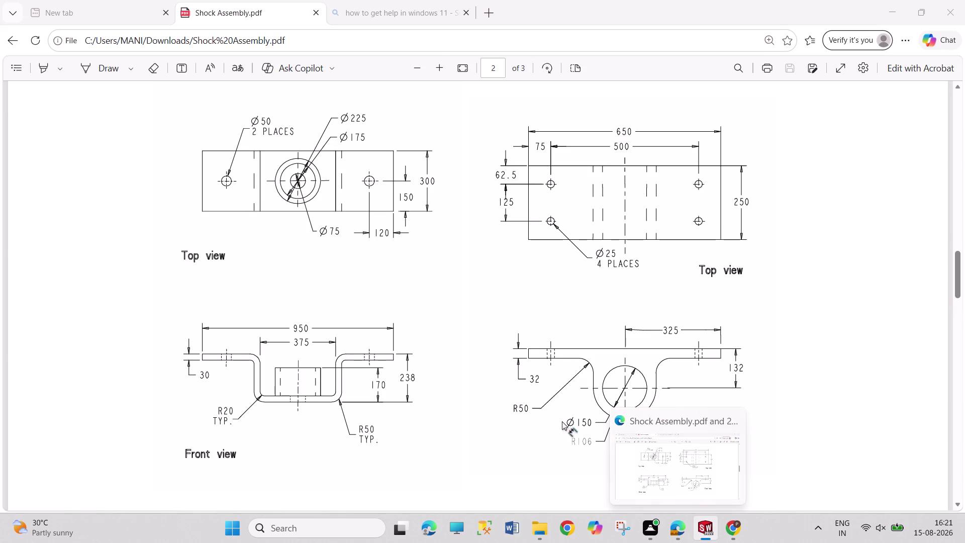
Add the R50 radius and the 170 and 238 height dimensions.
click(432, 398)
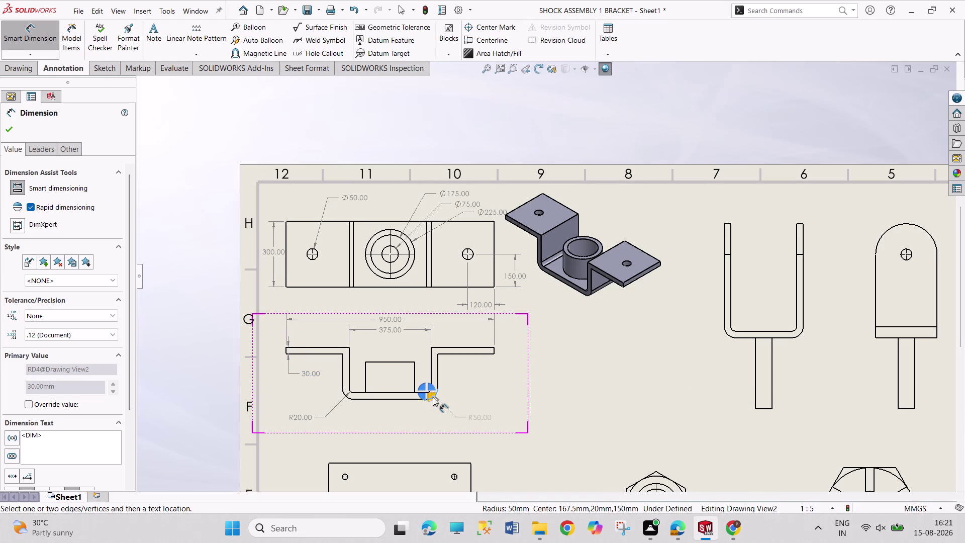
click(434, 398)
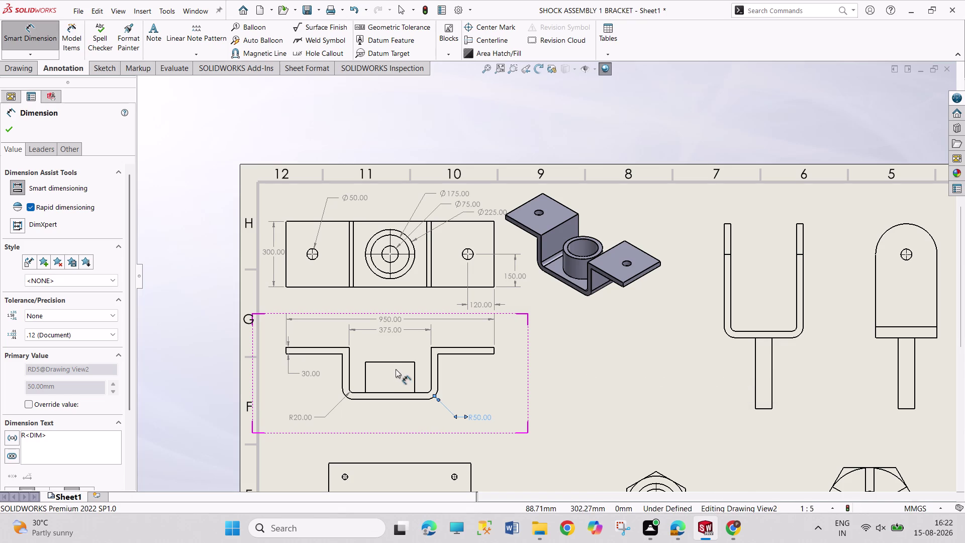
click(396, 363)
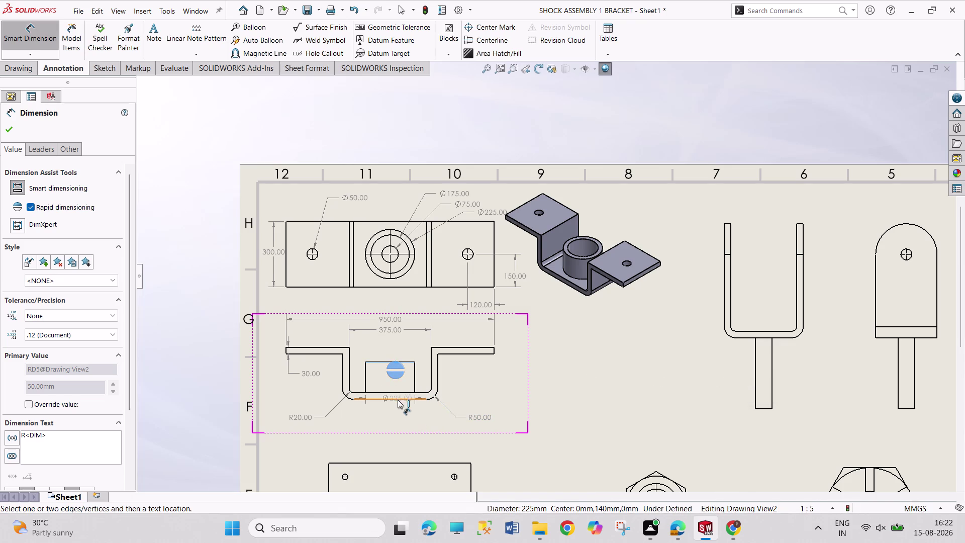
click(388, 398)
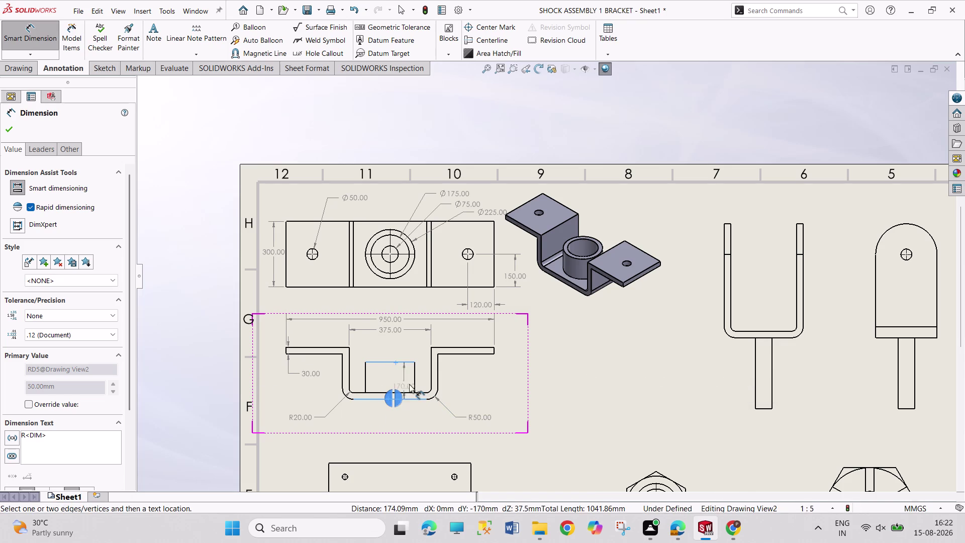
click(401, 392)
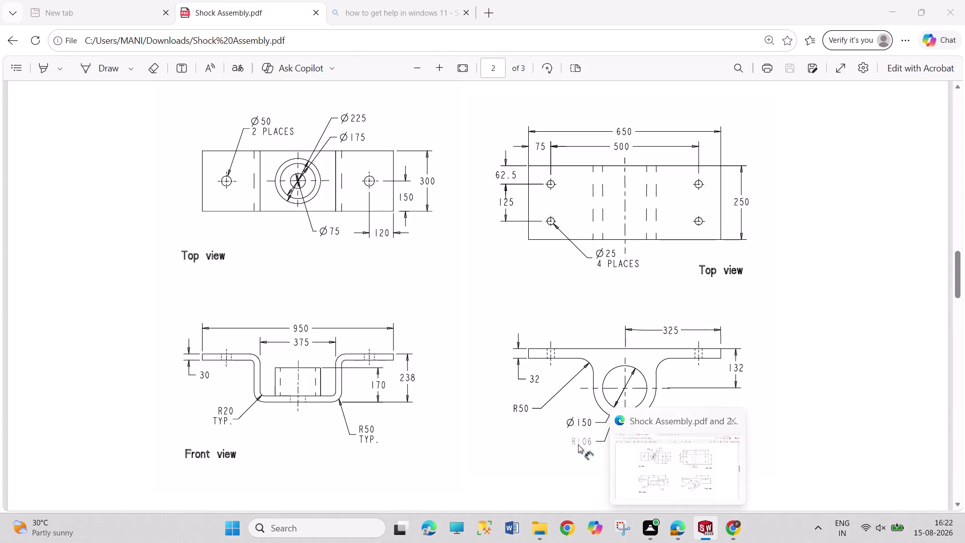
click(472, 347)
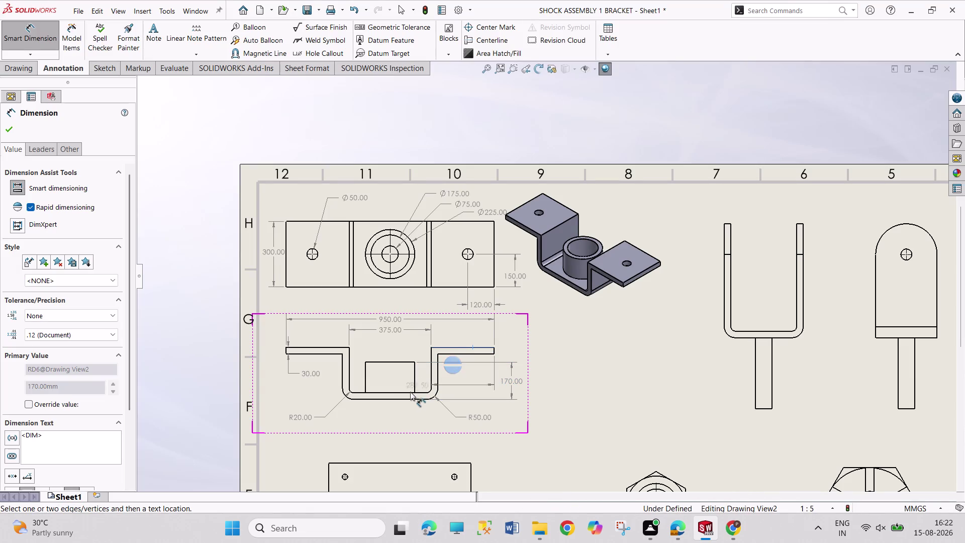
click(407, 399)
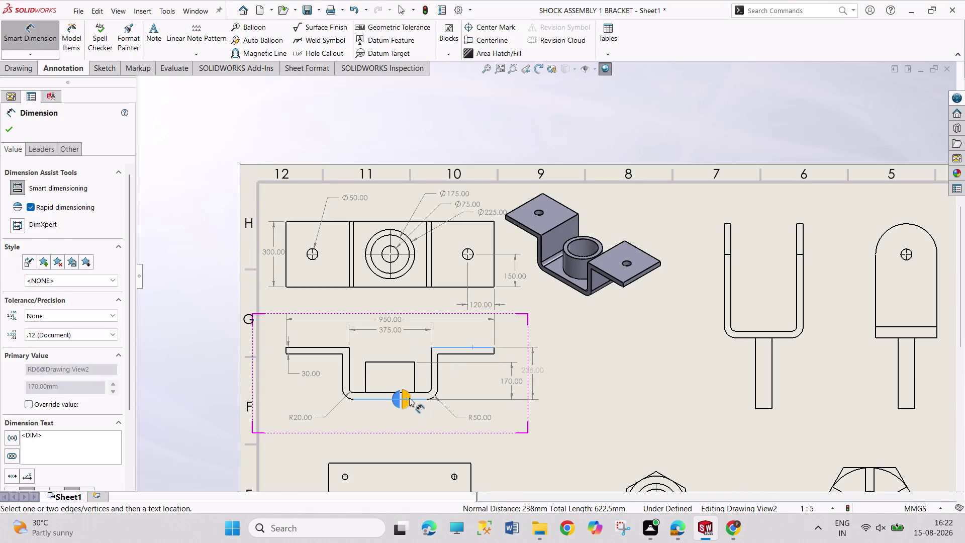
click(410, 397)
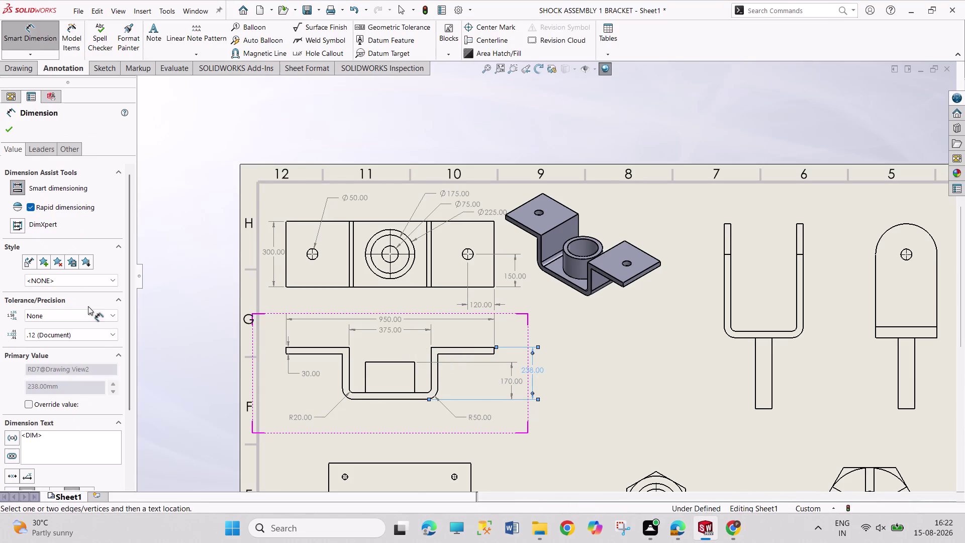
click(12, 127)
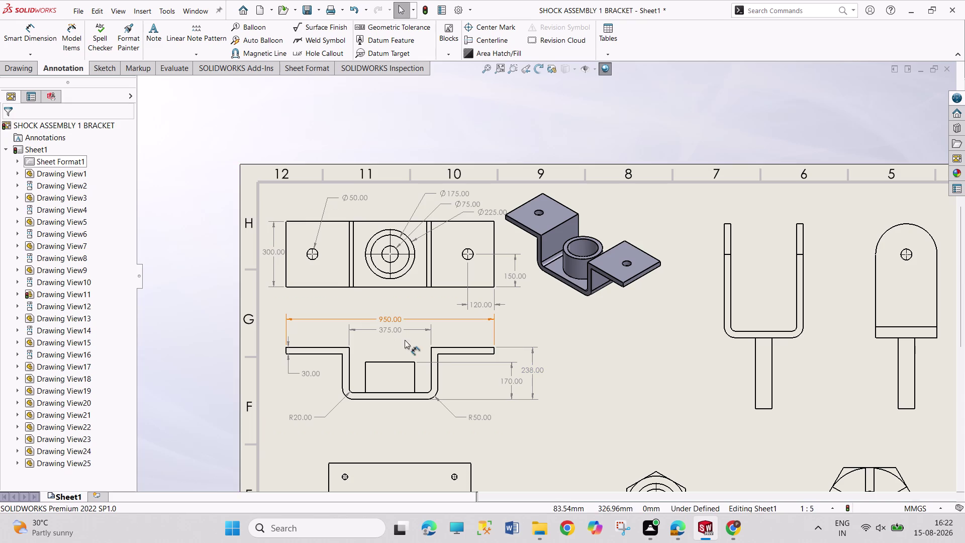
Set Drawing View2 to Hidden Lines Visible, clearing Use parent style.
click(416, 381)
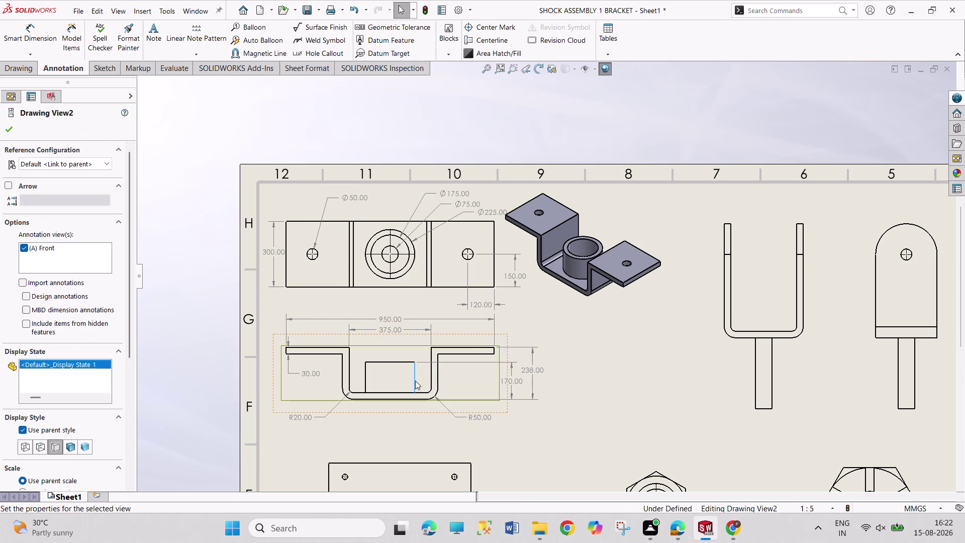
click(40, 449)
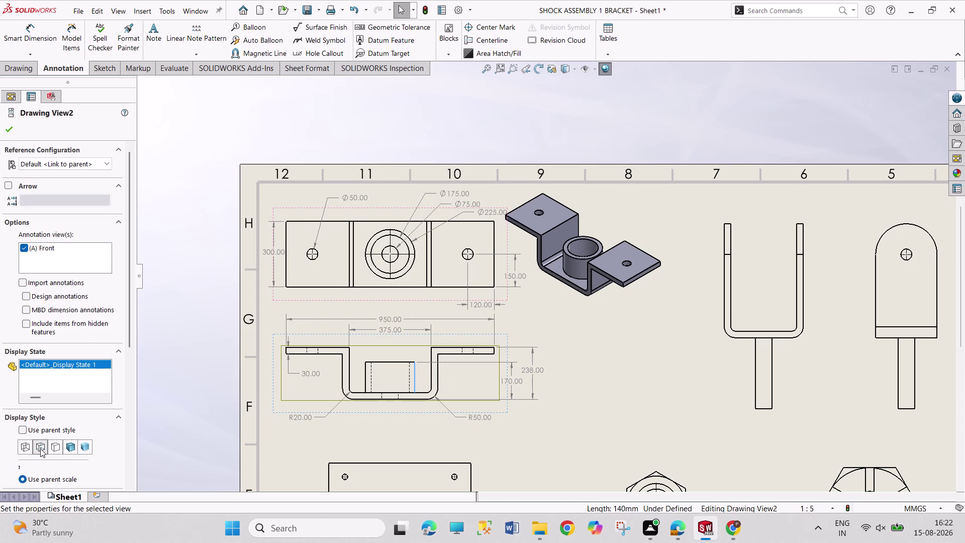
click(9, 134)
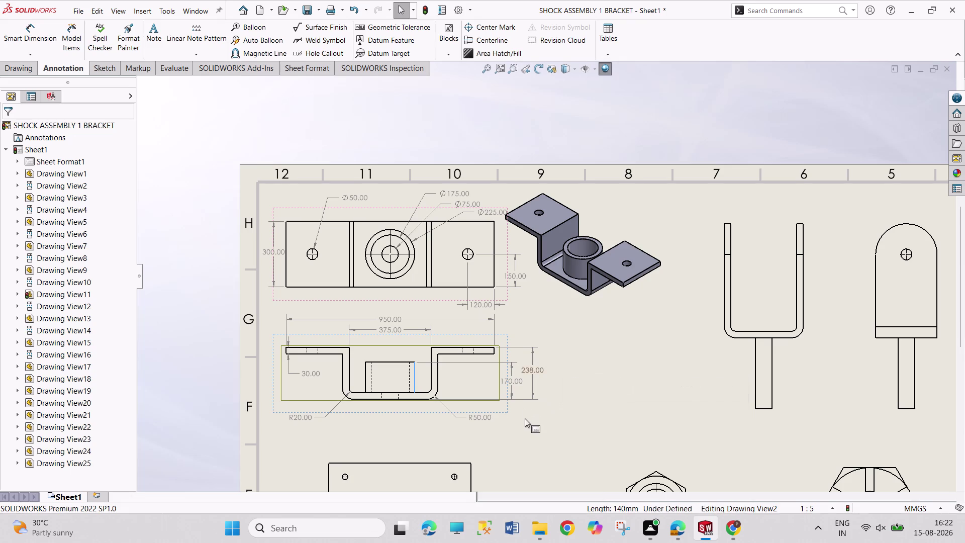
middle_drag(532, 435, 490, 261)
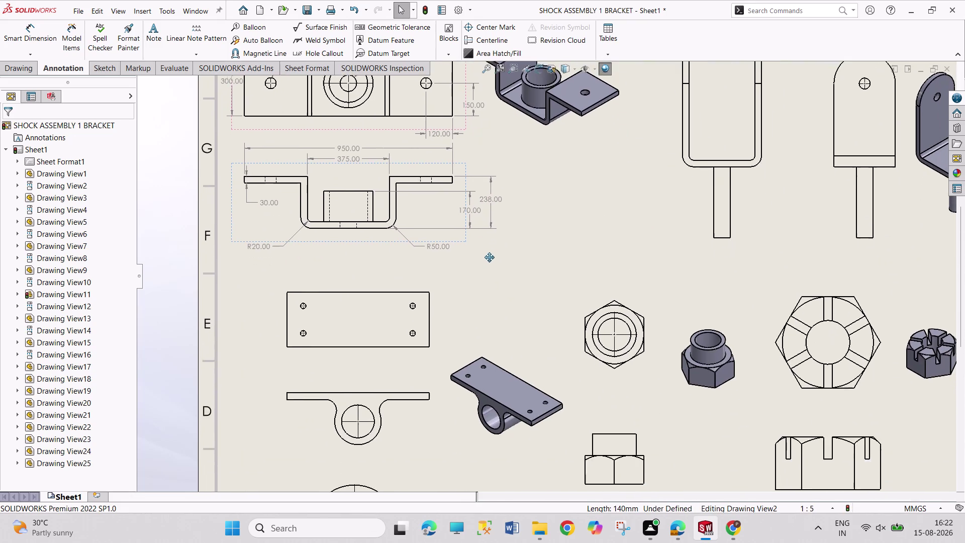
Pan down to the pivot views and start dimensioning at the upper-left hole.
middle_drag(490, 261, 490, 257)
scroll(up, 3)
scroll(down, 3)
scroll(down, 3)
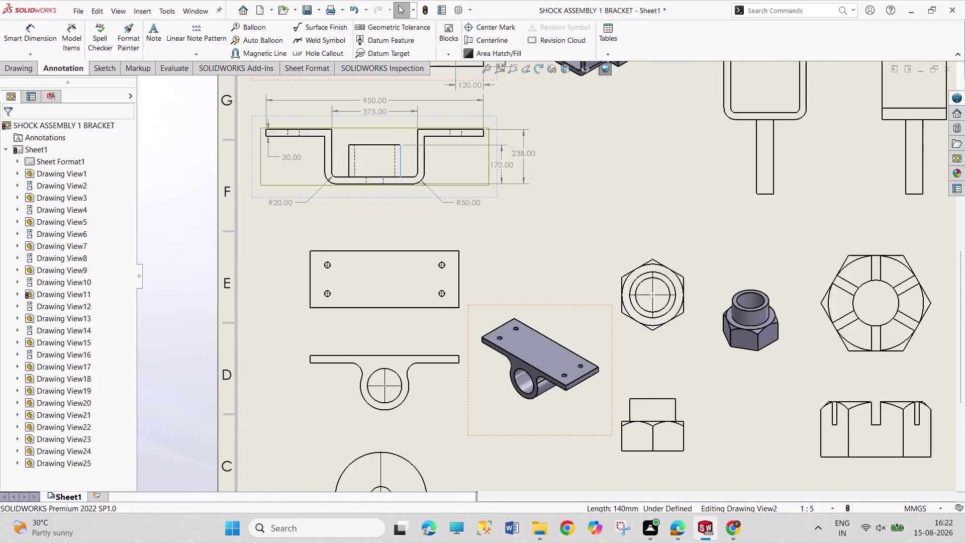
scroll(down, 3)
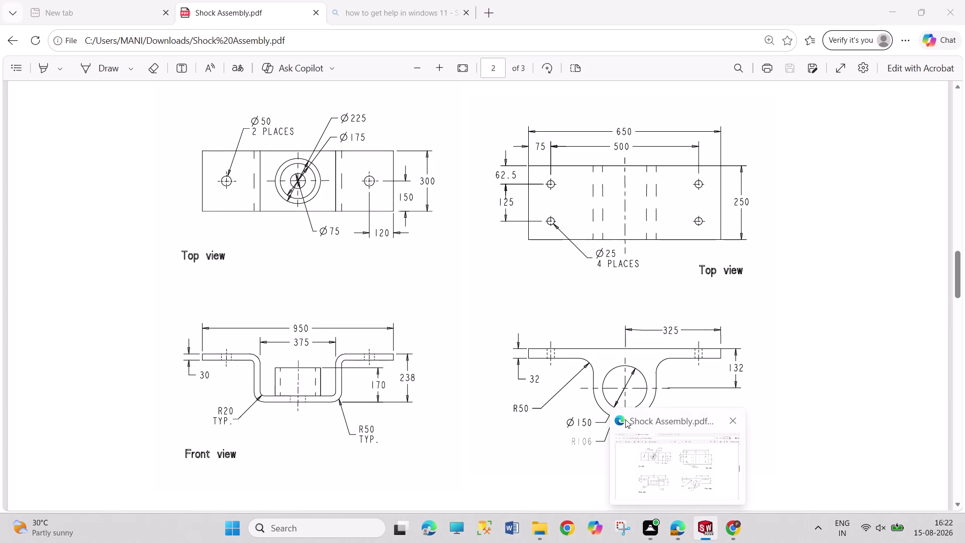
drag(30, 42, 33, 46)
drag(312, 247, 316, 250)
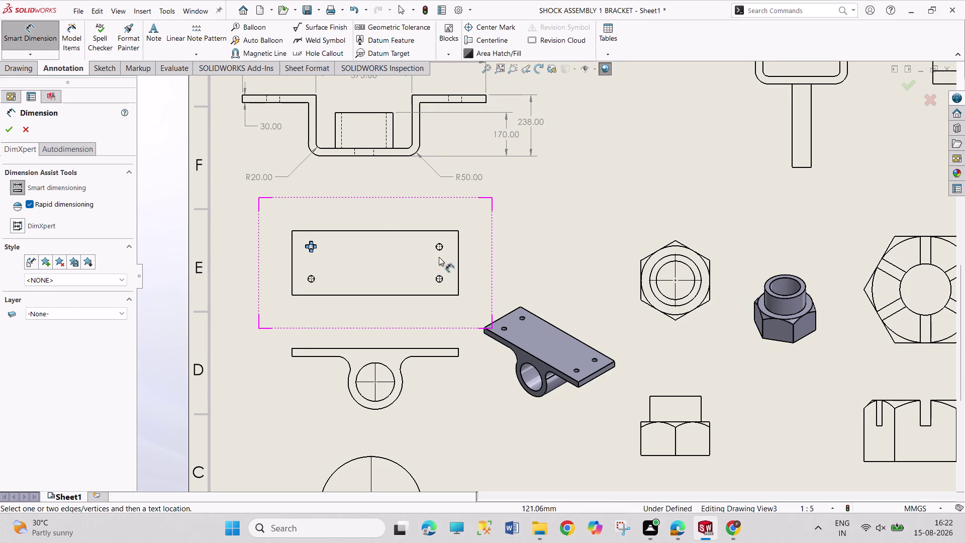
Add the 500 hole spacing, 650 overall length and 75 edge offset dimensions.
click(440, 247)
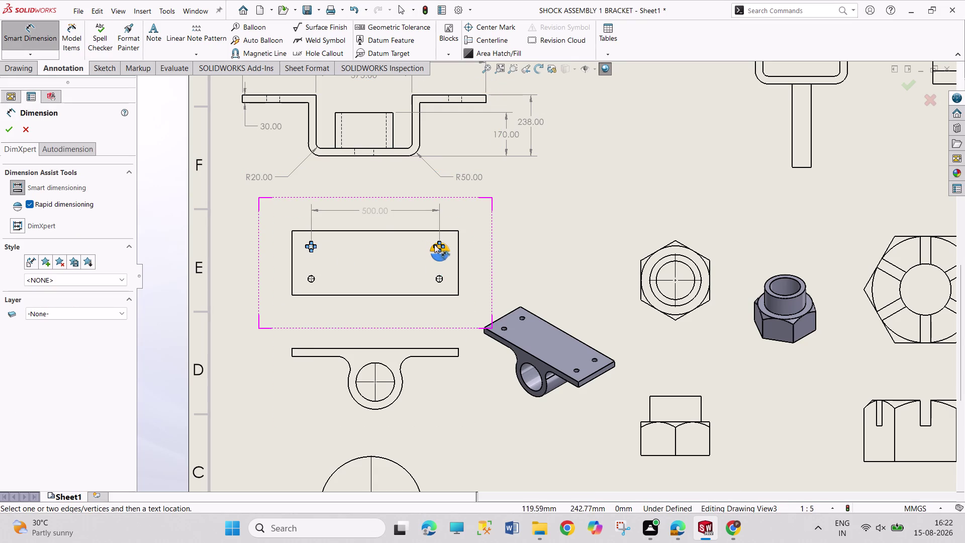
click(438, 246)
click(292, 262)
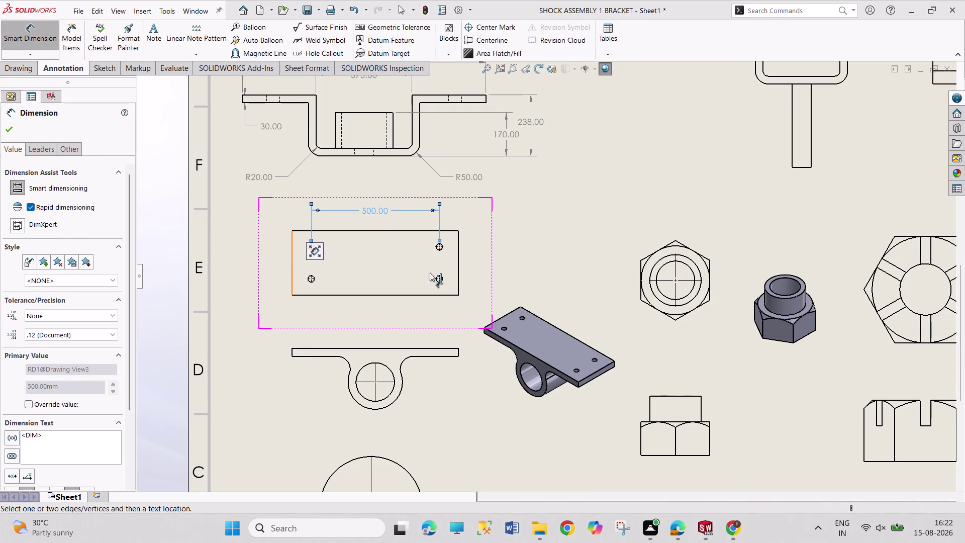
click(458, 270)
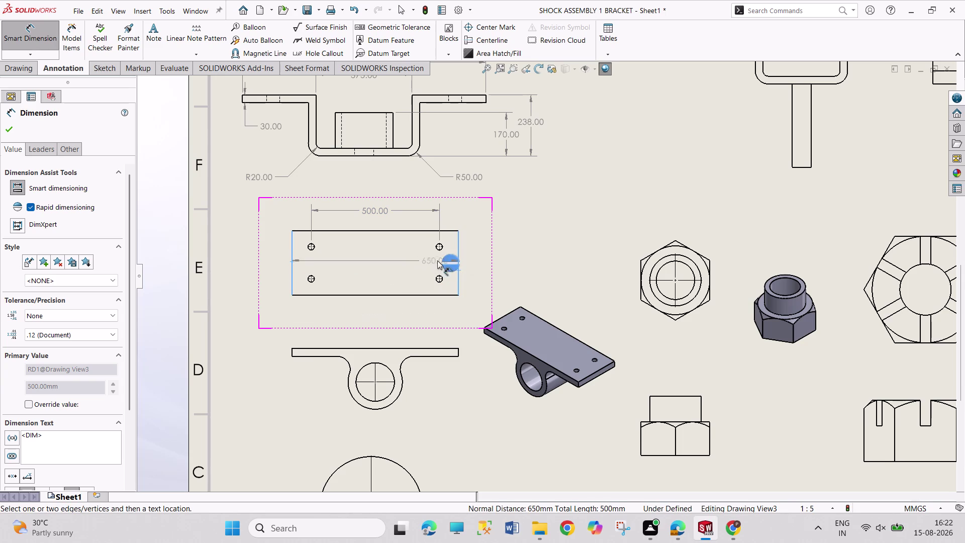
click(448, 257)
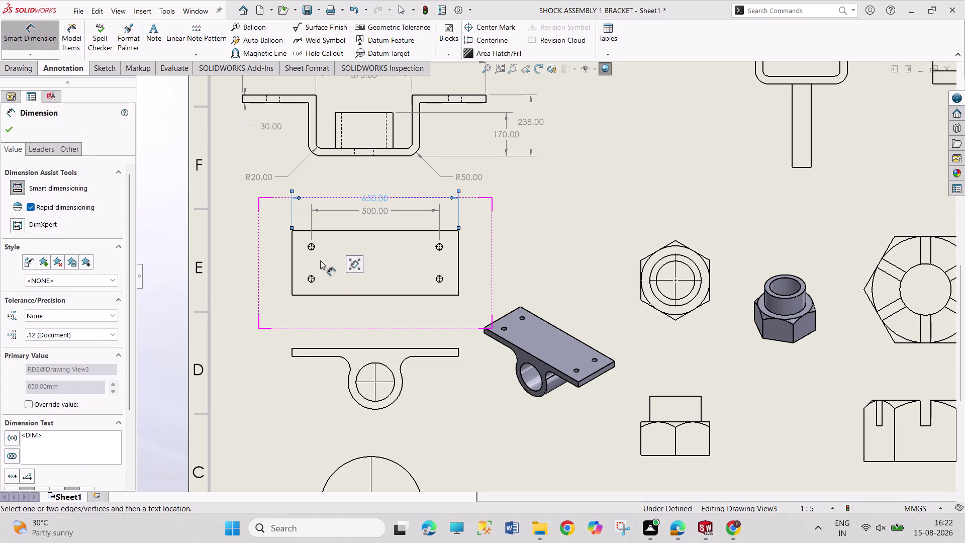
click(441, 247)
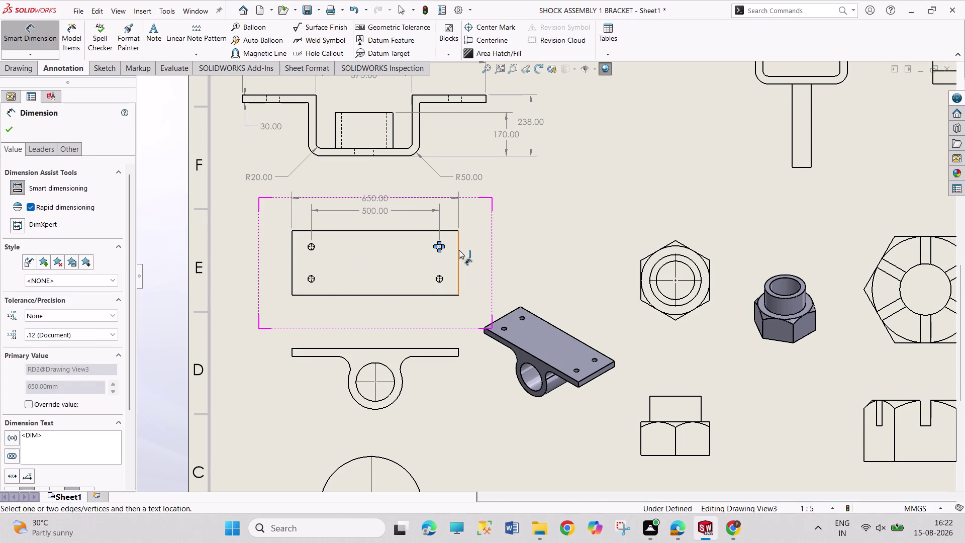
click(459, 250)
click(460, 248)
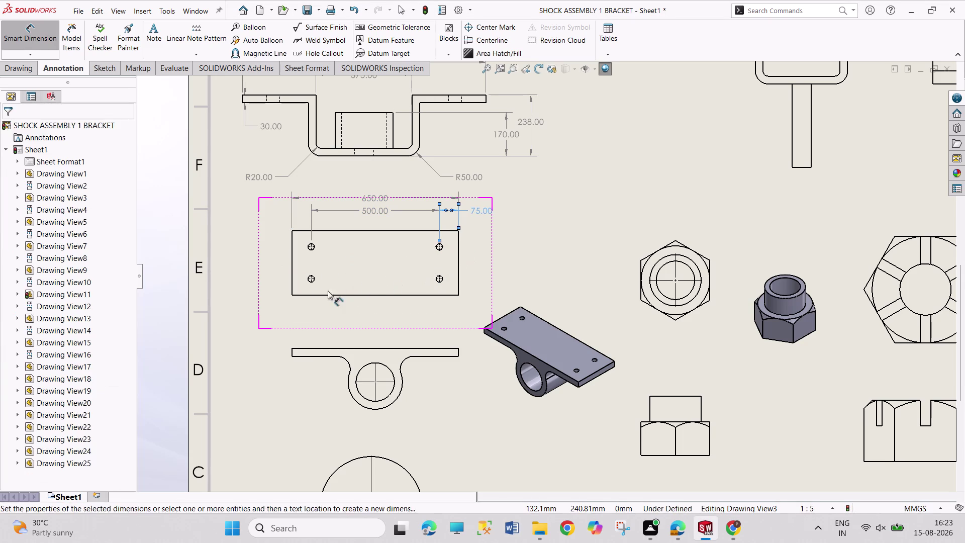
Add the 250 overall height dimension on the right of the plate.
click(312, 249)
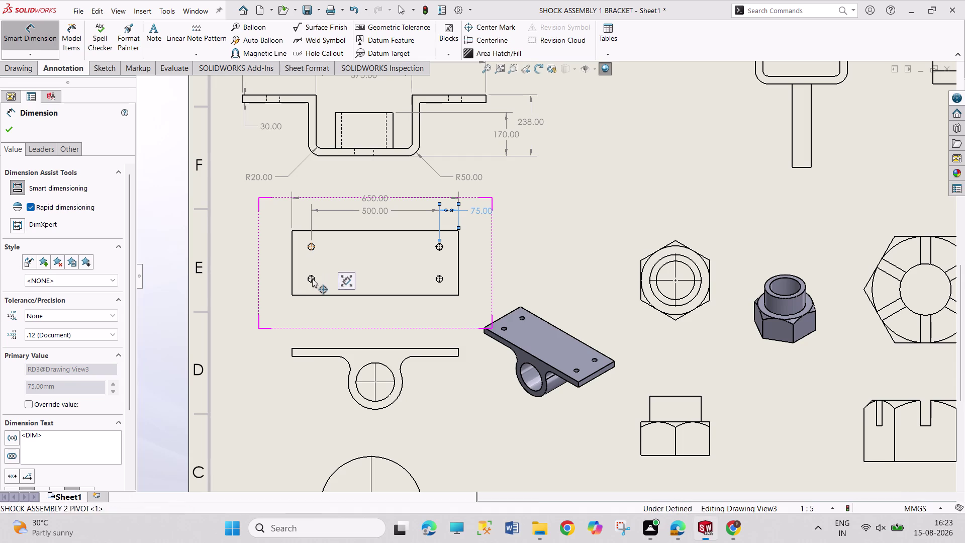
click(313, 280)
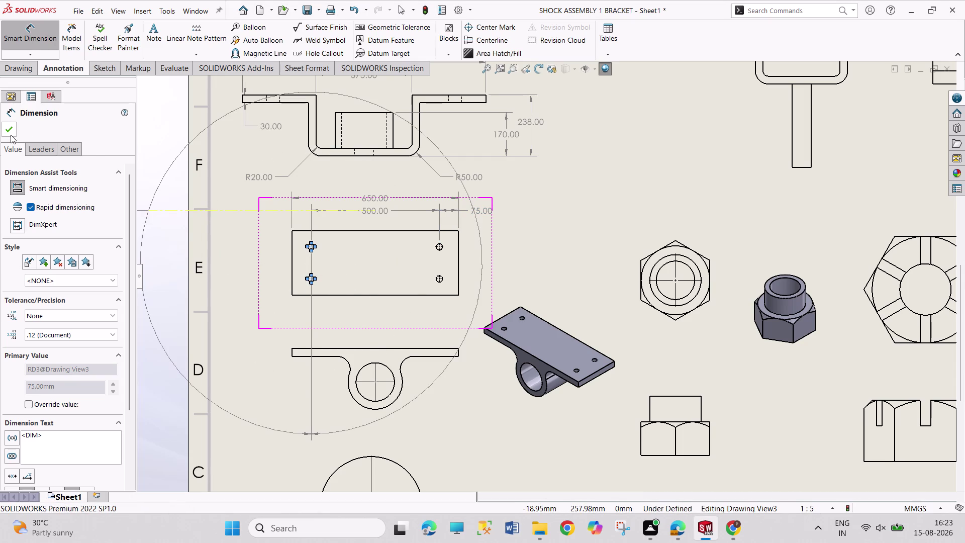
key(Escape)
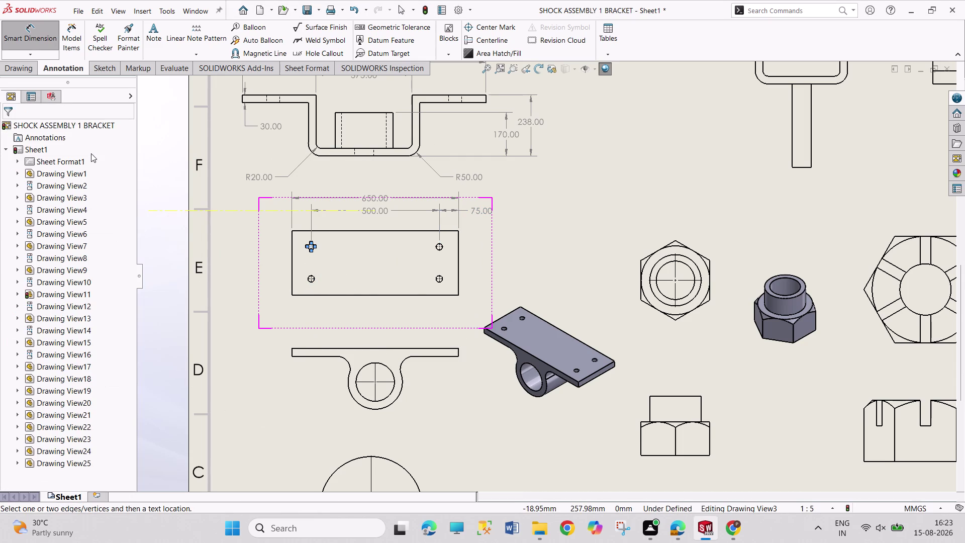
click(31, 29)
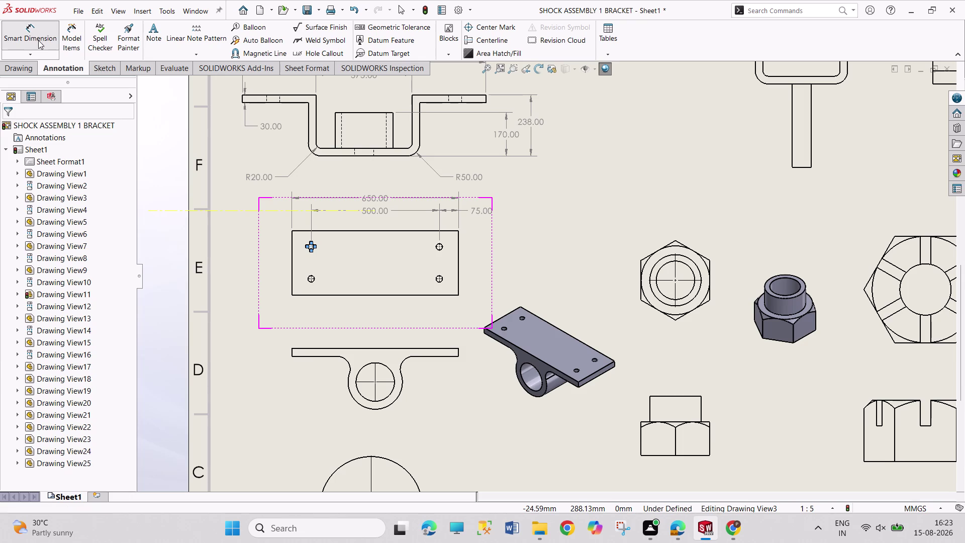
click(38, 40)
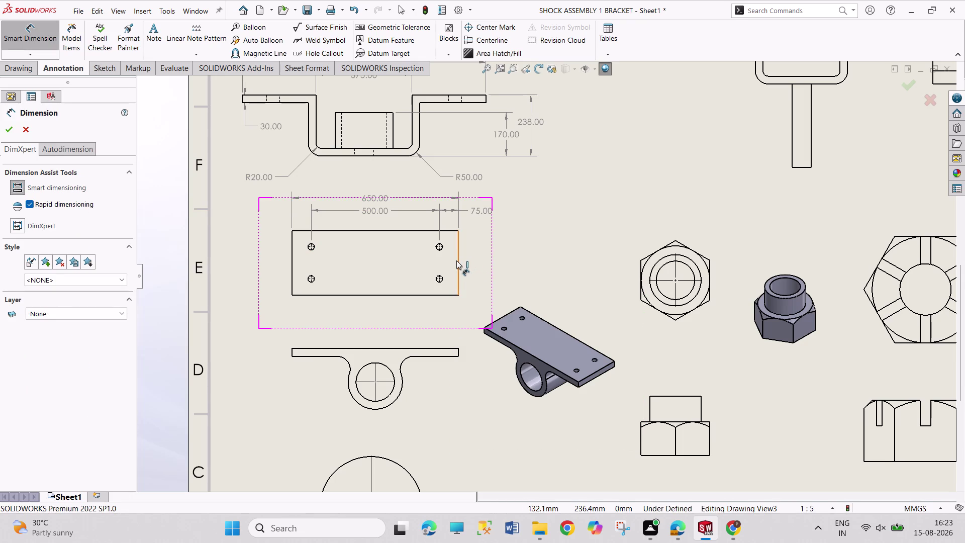
click(458, 261)
click(460, 261)
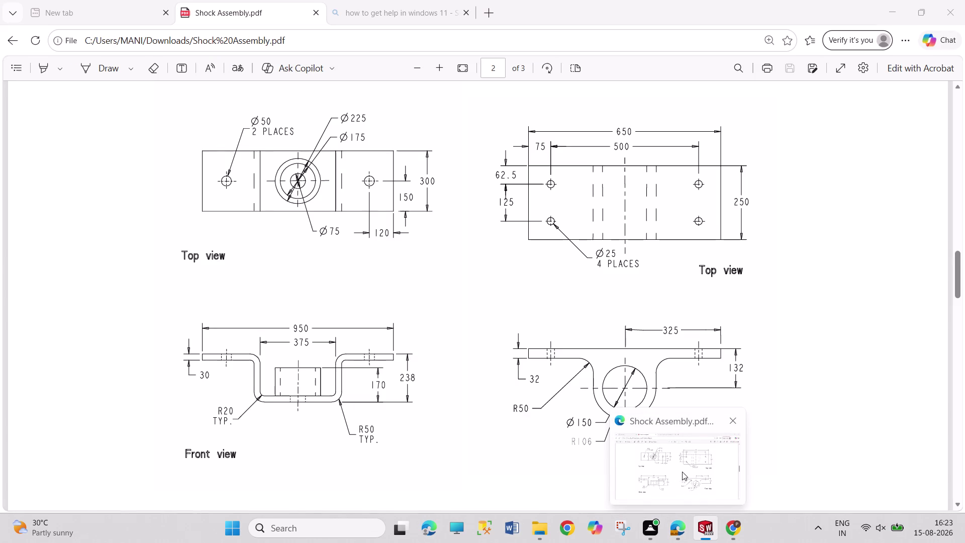
click(308, 230)
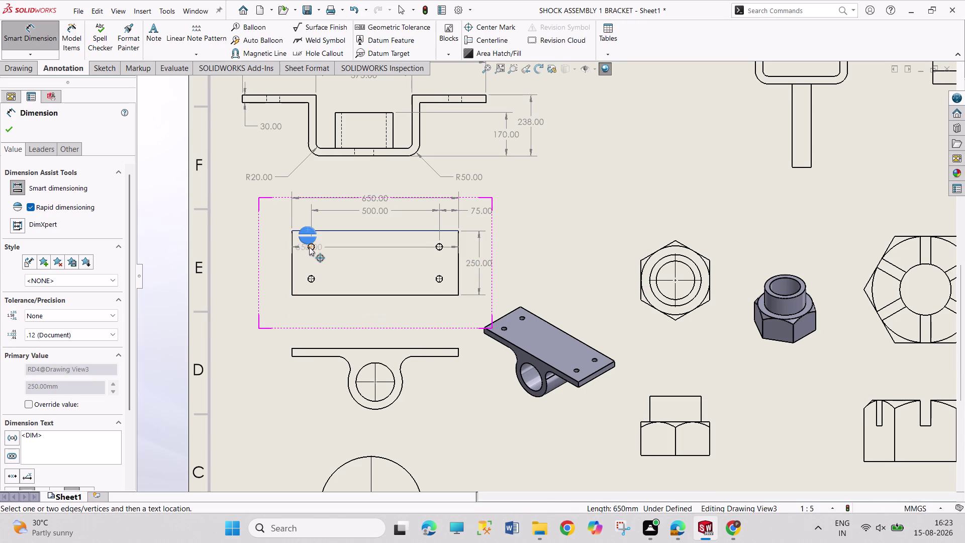
click(309, 247)
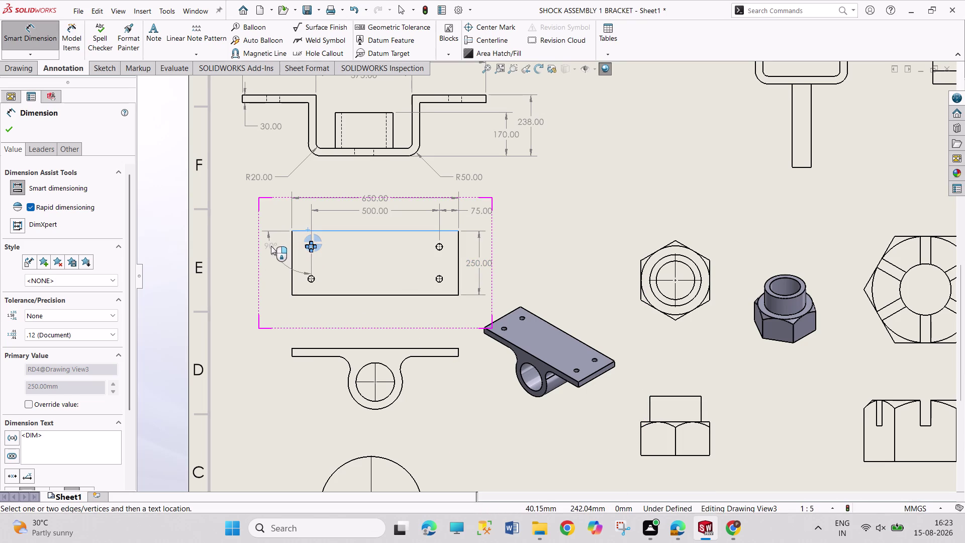
key(Escape)
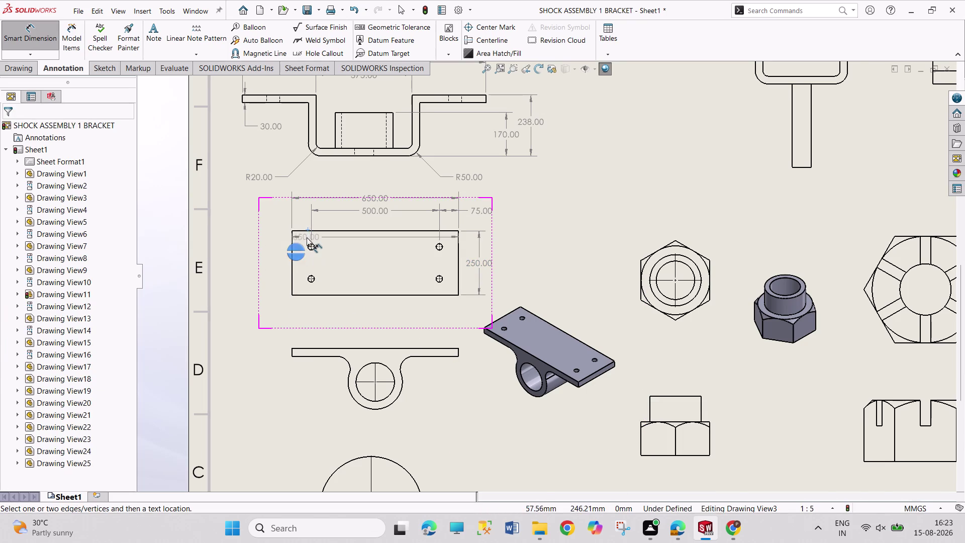
scroll(up, 3)
scroll(down, 3)
scroll(down, 3)
scroll(down, 3)
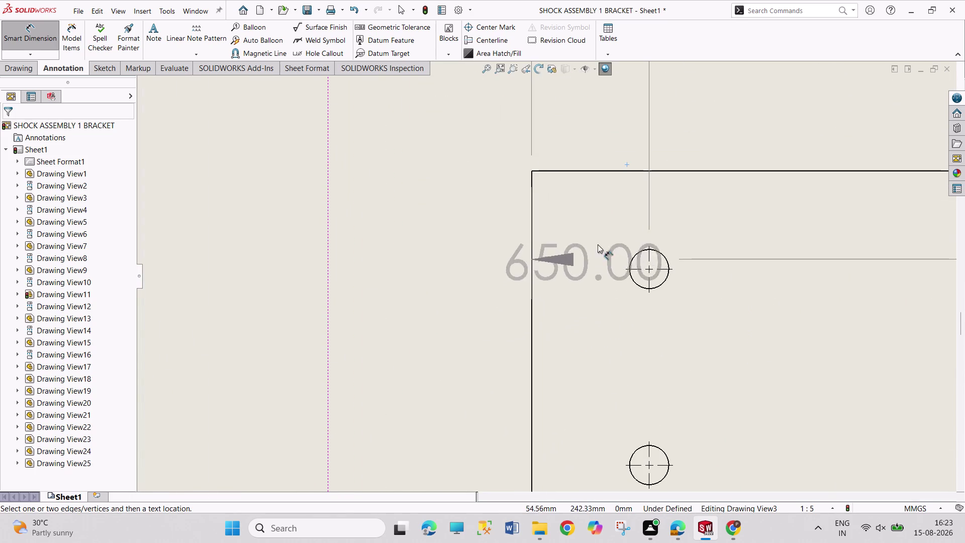
Locate the holes with 62.50 from the top edge and 125.00 hole-to-hole.
click(648, 268)
key(Escape)
key(Escape)
key(Escape)
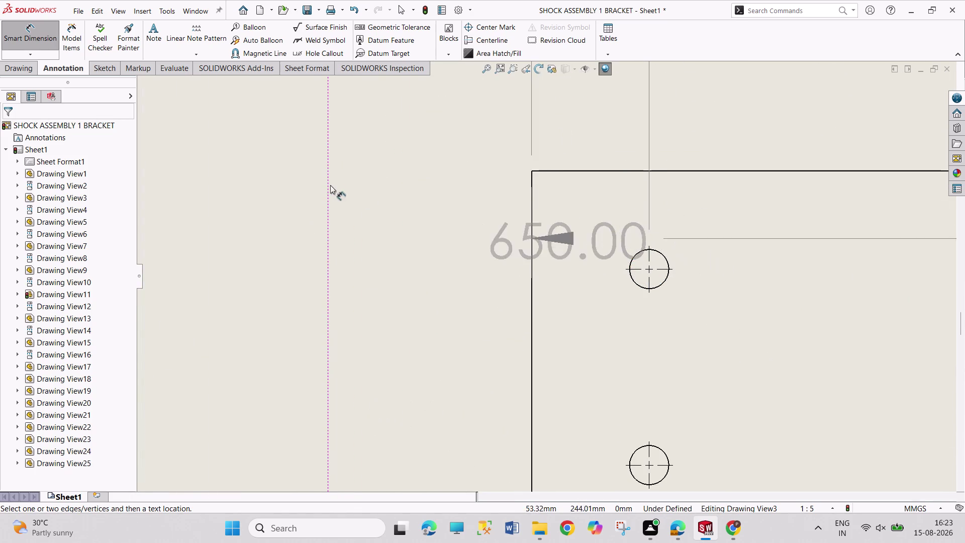
key(Escape)
key(Escape)
click(32, 34)
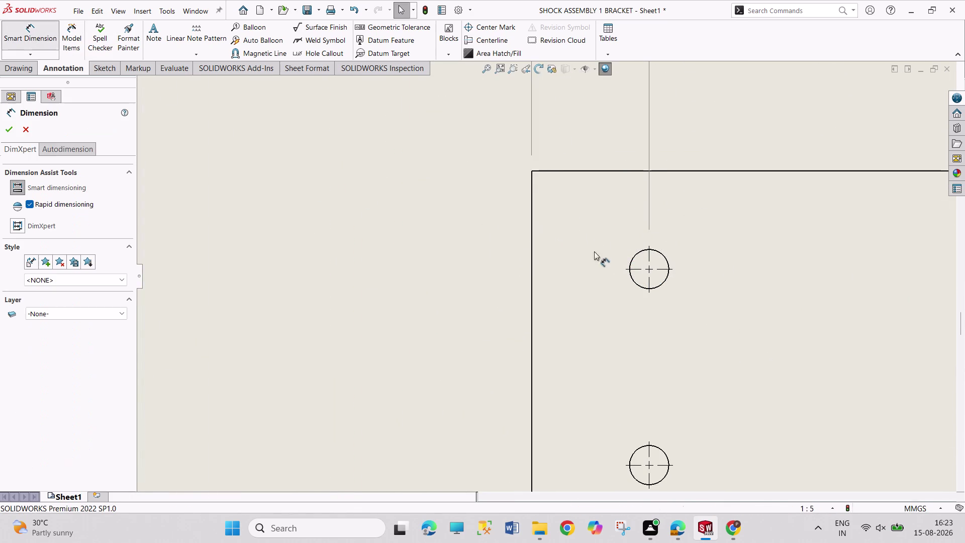
click(663, 271)
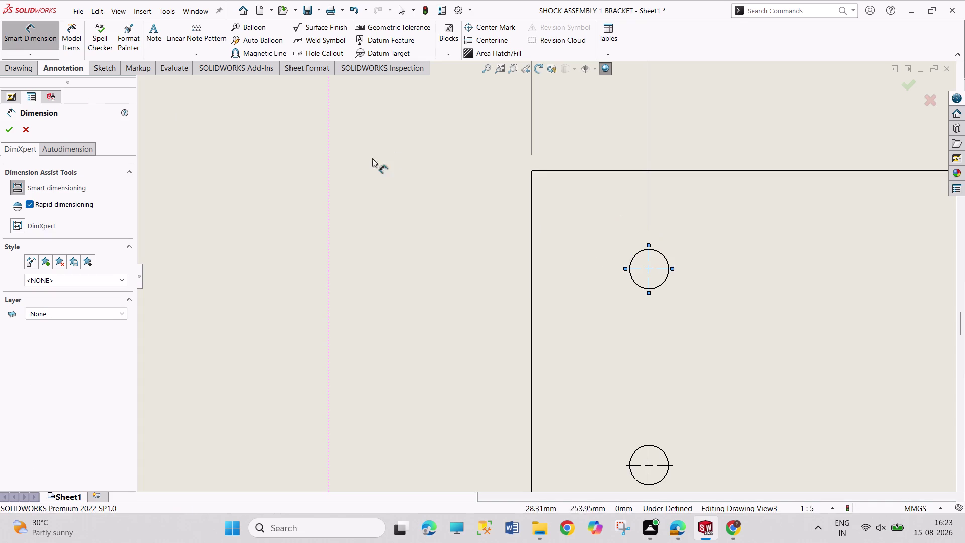
click(608, 171)
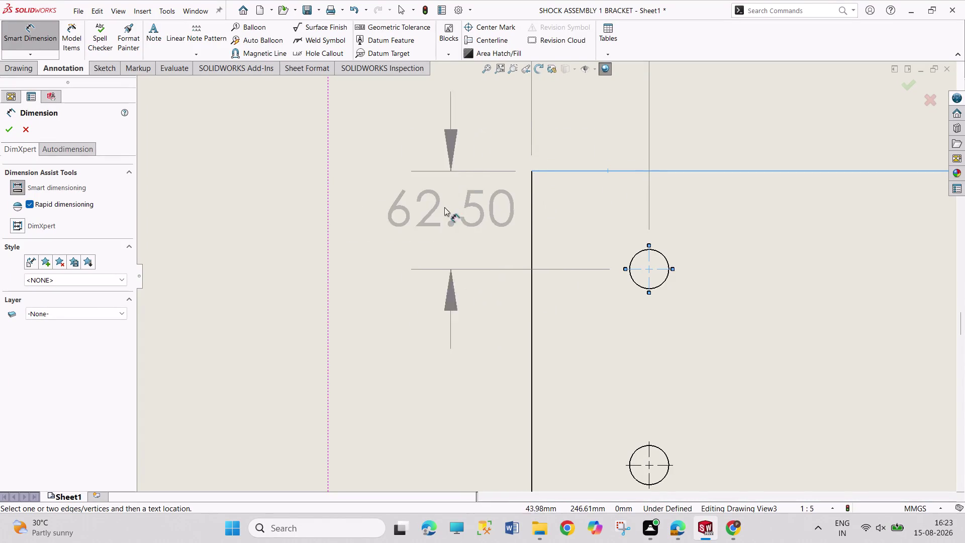
click(385, 219)
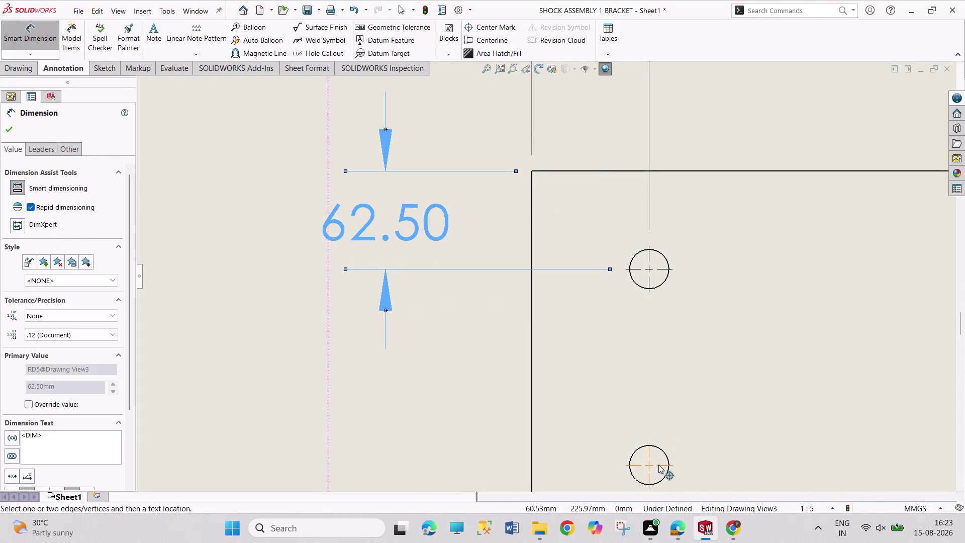
click(659, 464)
click(659, 269)
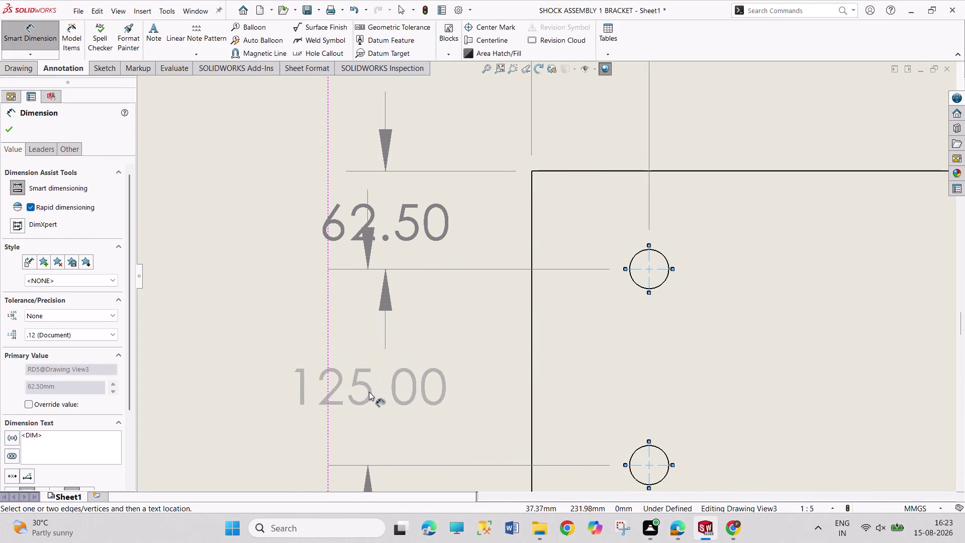
click(385, 412)
Add a Ø25.00 diameter callout to the lower-left hole.
scroll(up, 3)
scroll(up, 3)
scroll(up, 3)
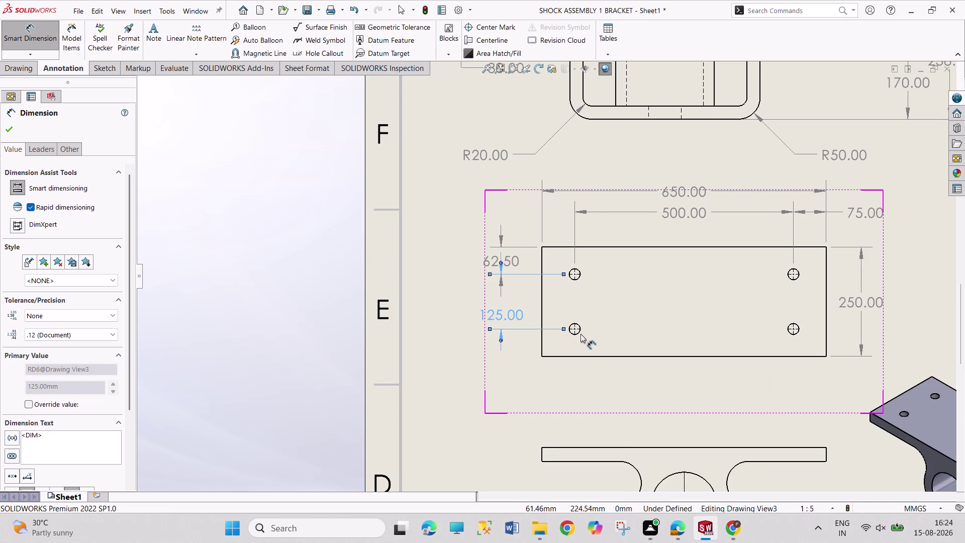
click(579, 334)
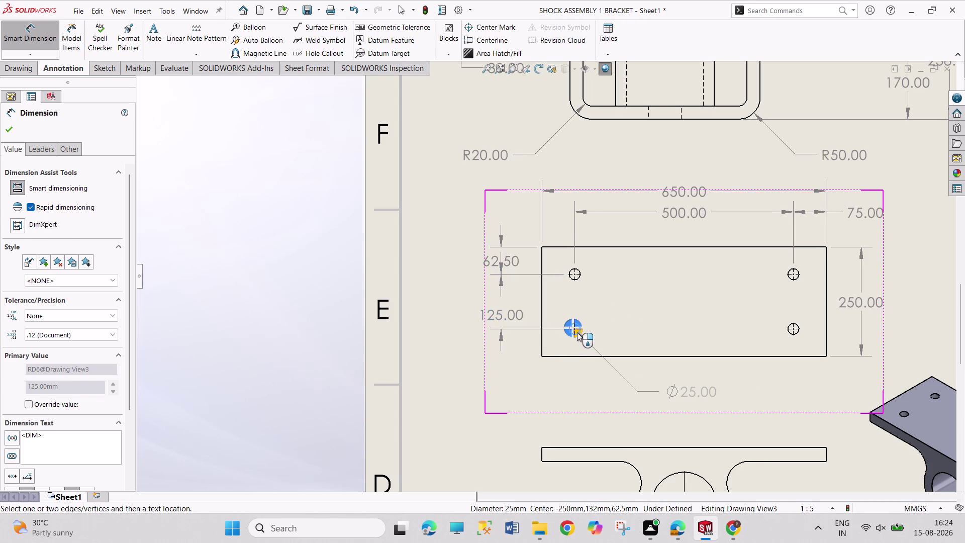
click(578, 332)
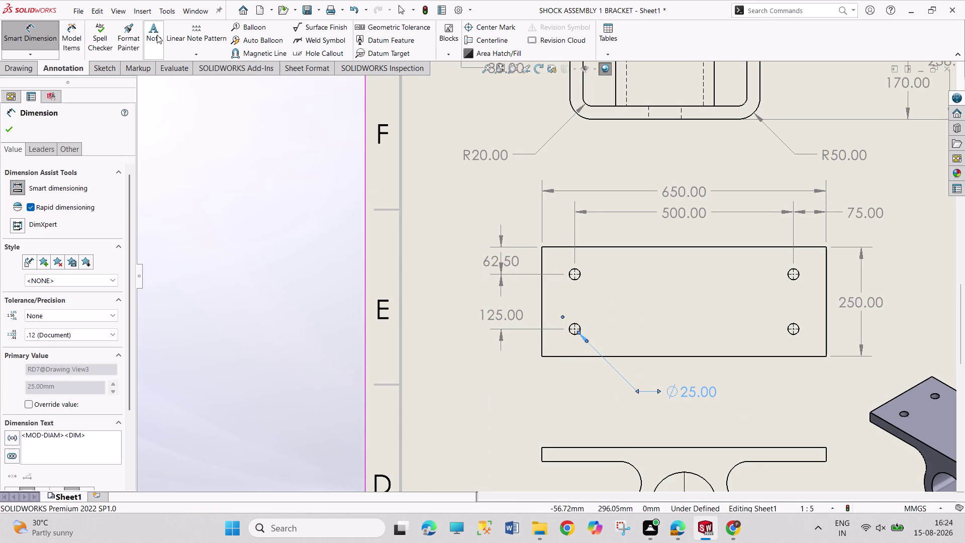
Attach a '4 PLACES' note beneath the Ø25.00 callout.
click(157, 35)
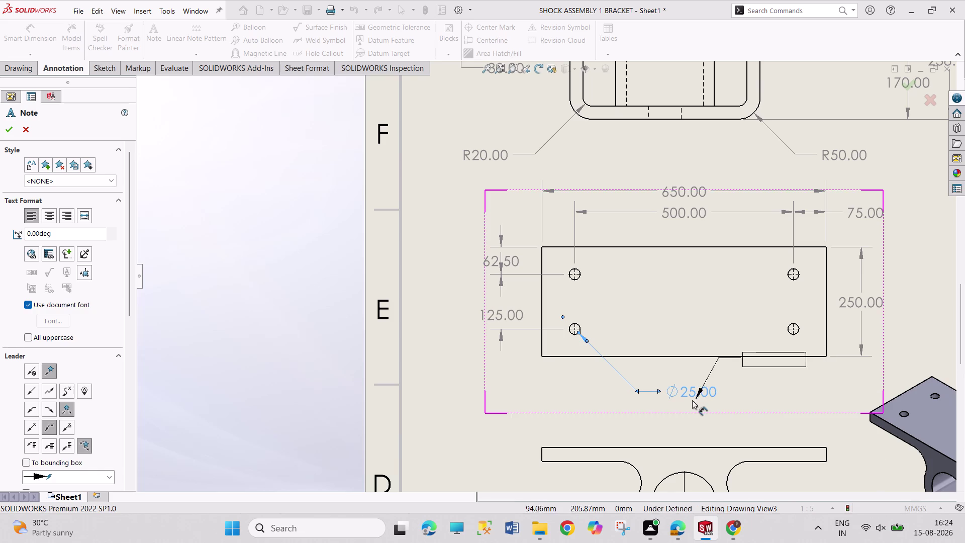
click(669, 402)
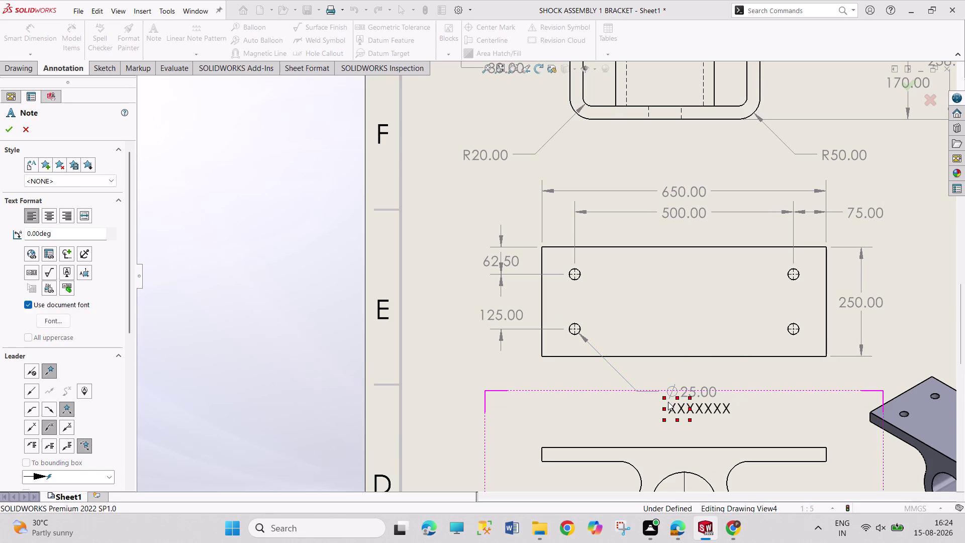
text(4)
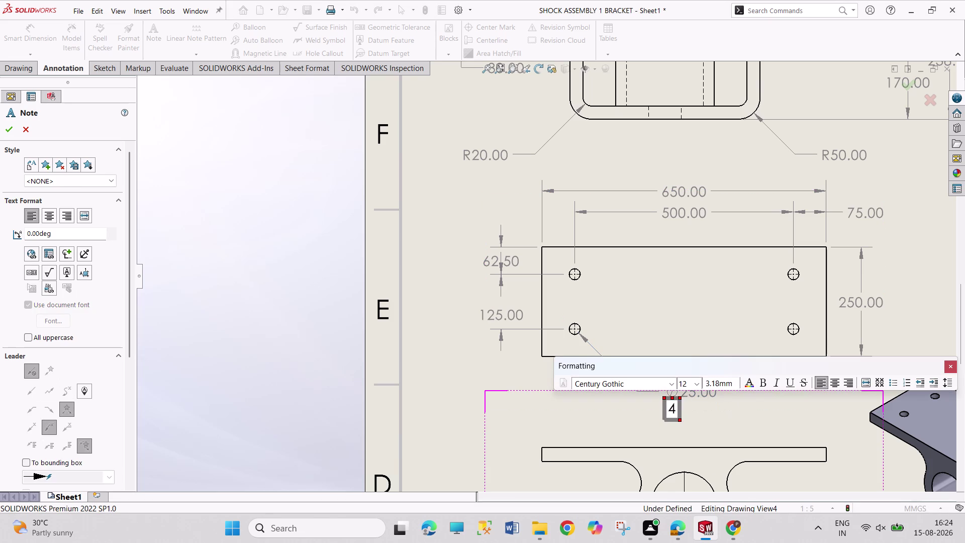
key(space)
text(PLAC)
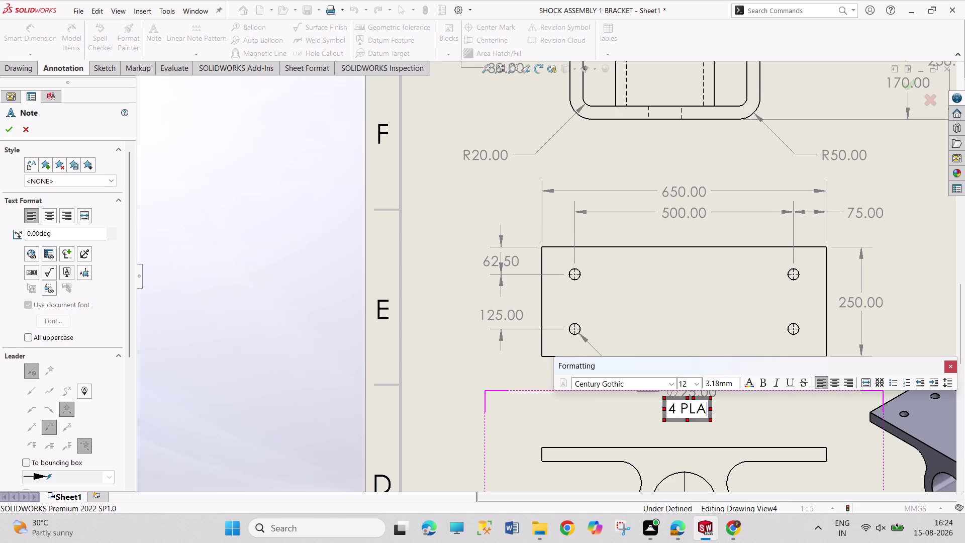
text(ES)
key(Escape)
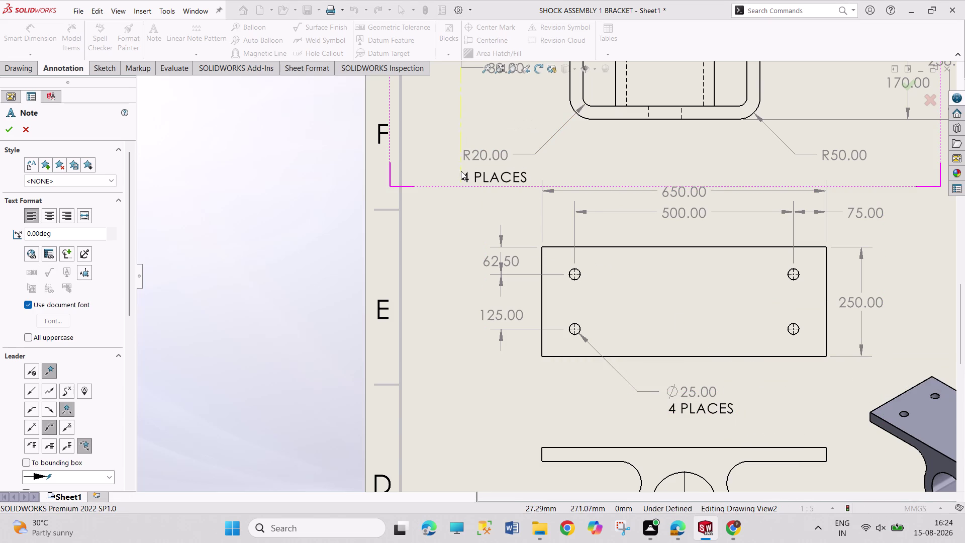
Add a 'TYP' note beneath the R20.00 radius.
click(461, 169)
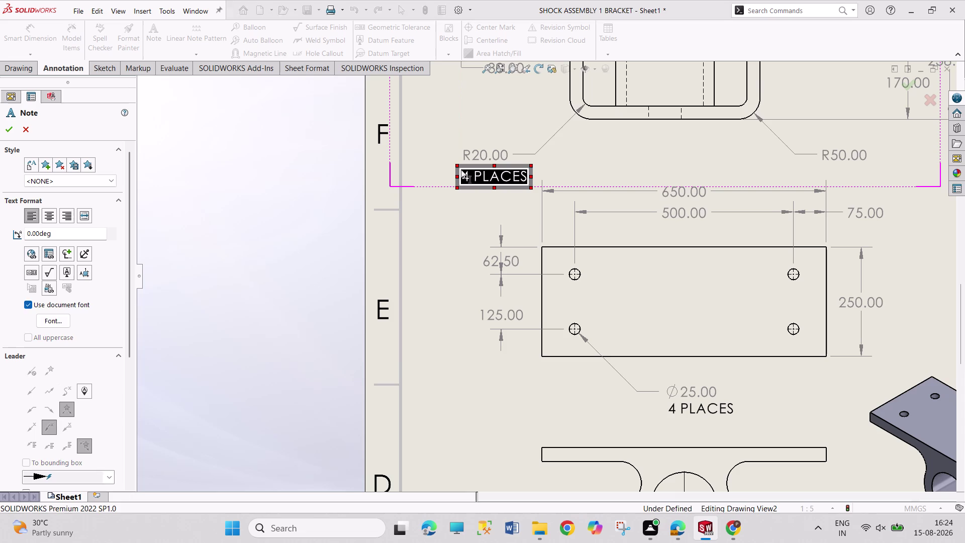
text(TY)
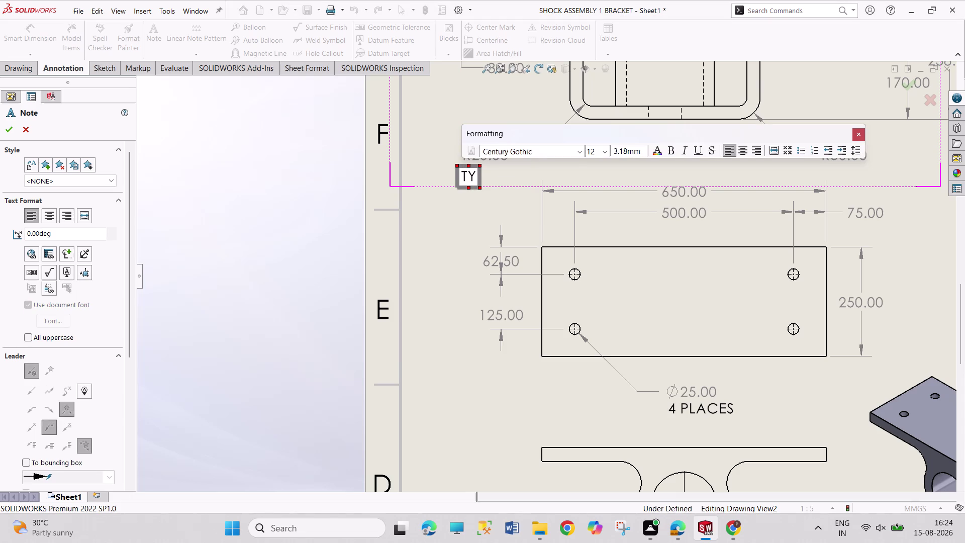
text(P)
key(Escape)
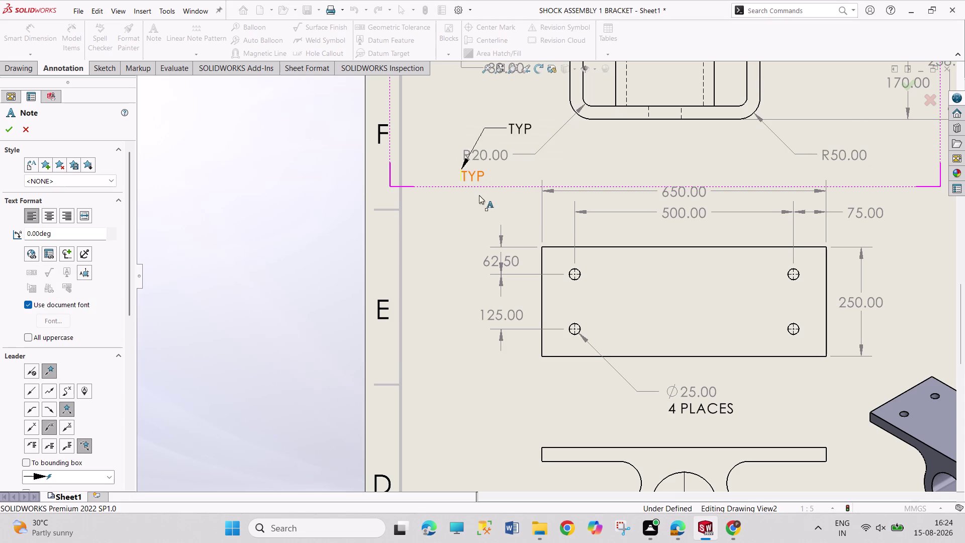
key(Escape)
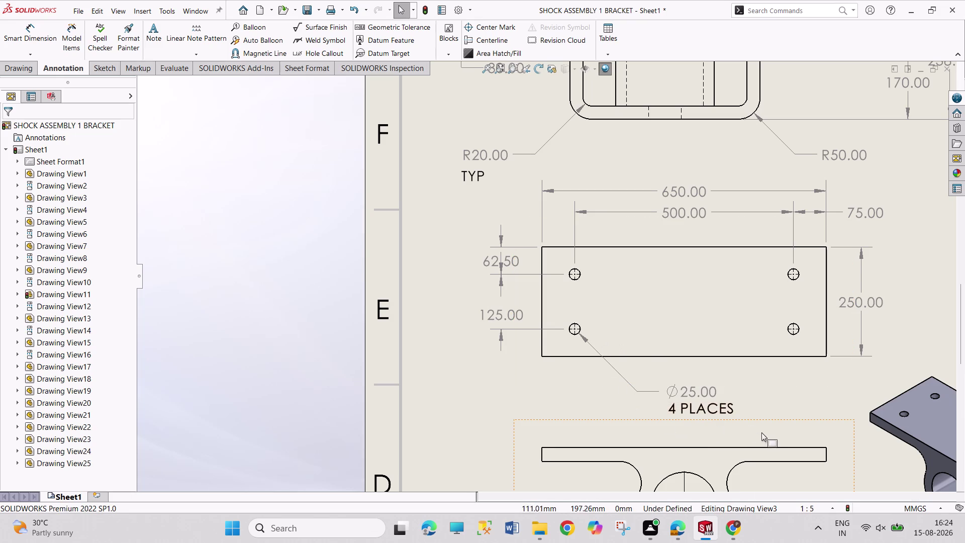
Set Drawing View4 to Hidden Lines Visible instead of the parent style.
middle_drag(765, 431, 688, 258)
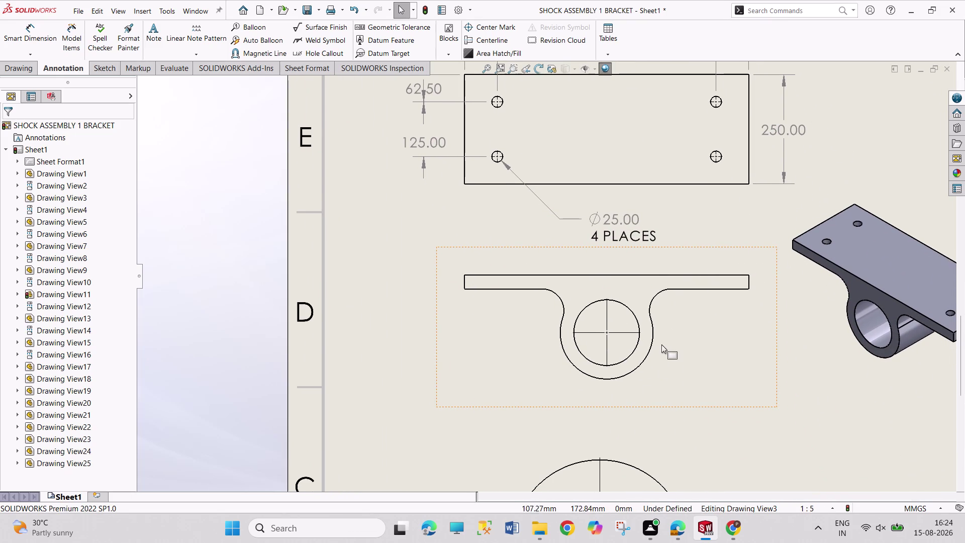
click(653, 352)
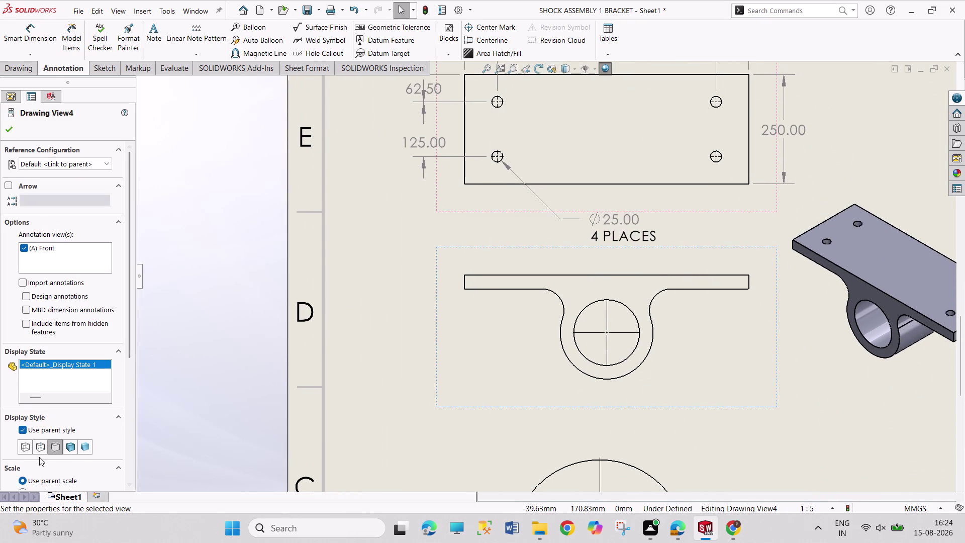
click(41, 449)
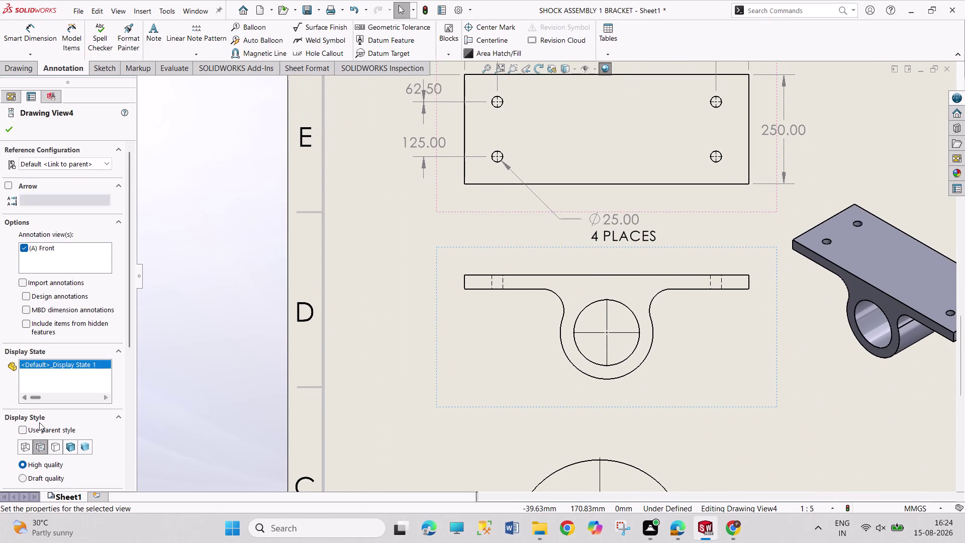
click(21, 448)
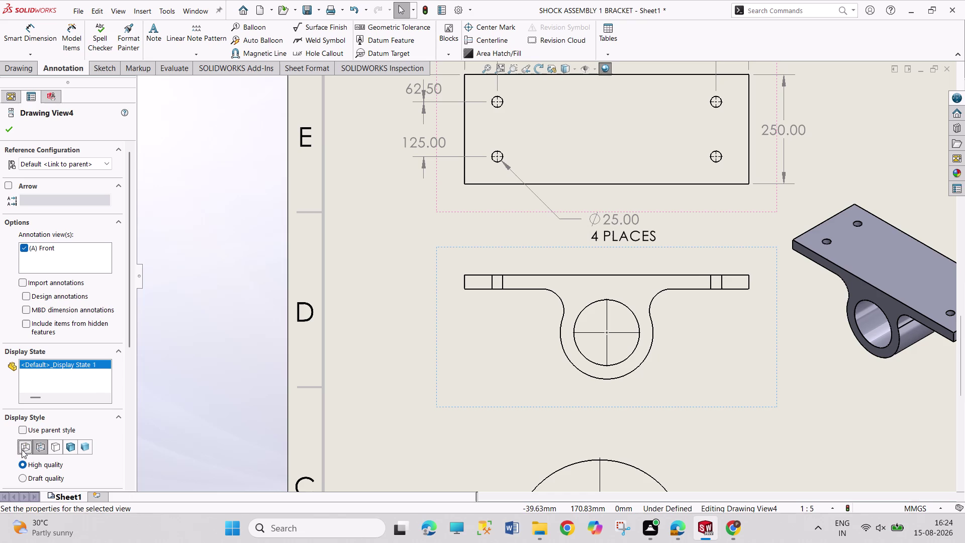
click(43, 448)
click(5, 131)
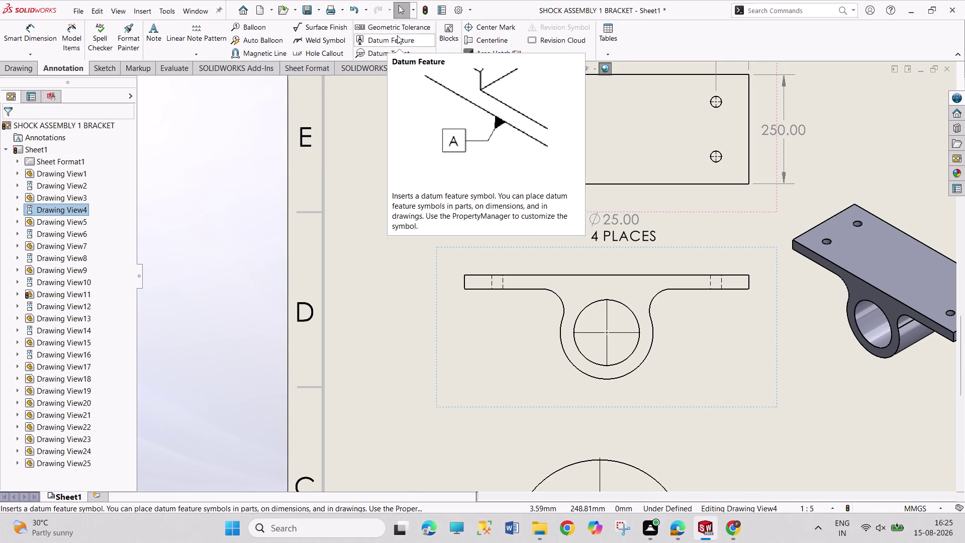
Add centerlines through the left and right flange holes in Drawing View4.
click(478, 40)
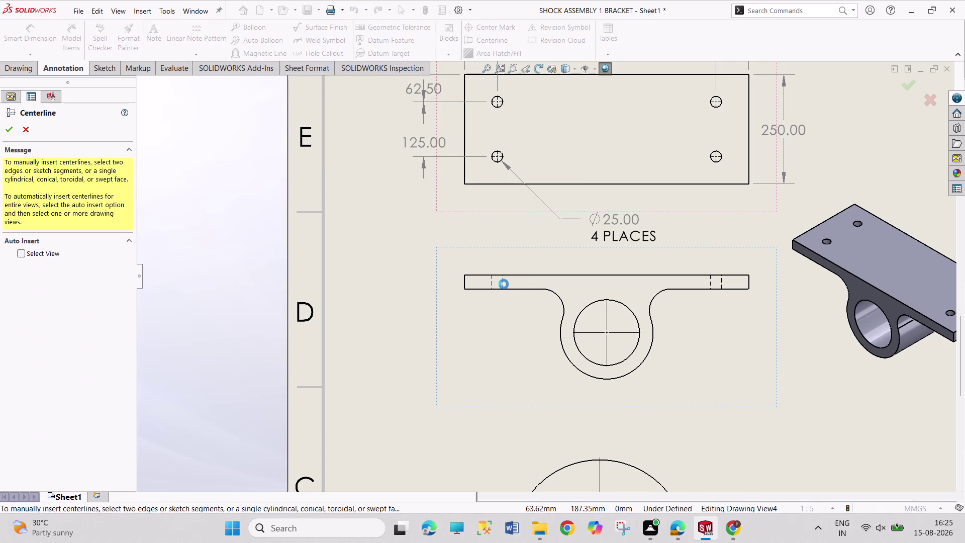
click(504, 283)
click(493, 285)
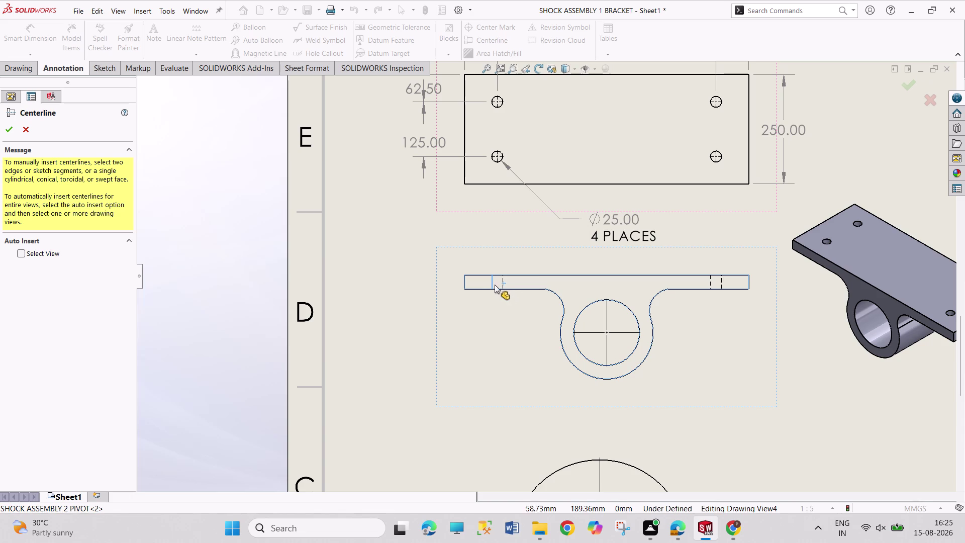
click(503, 286)
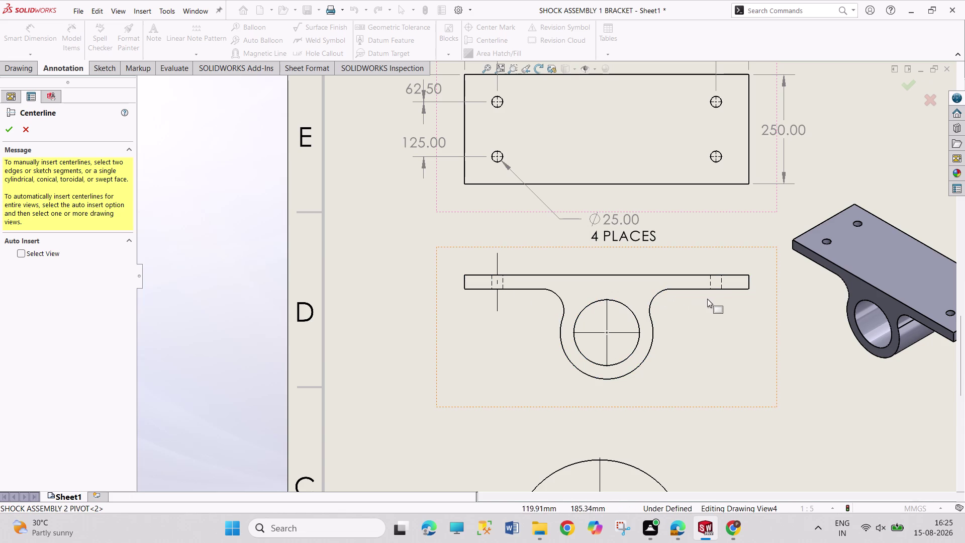
click(712, 284)
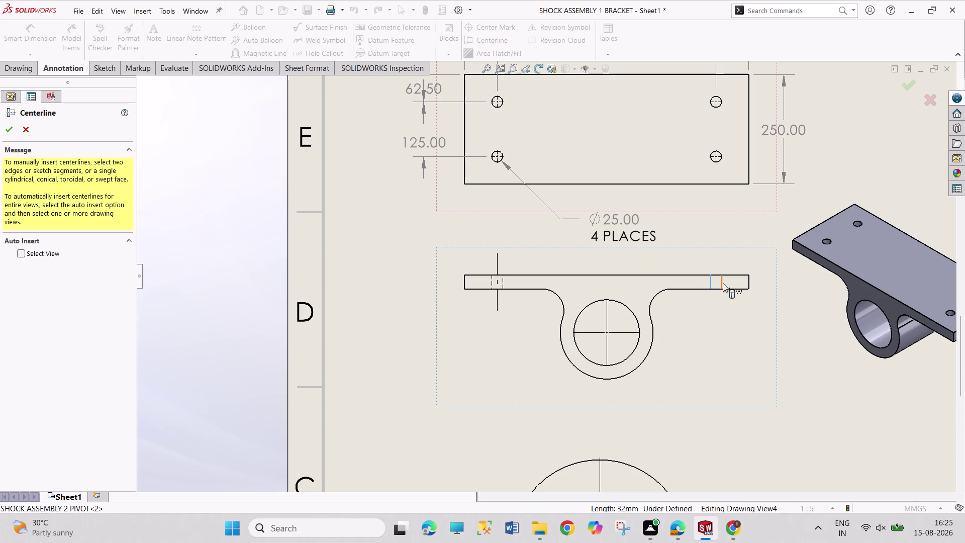
click(723, 283)
click(7, 131)
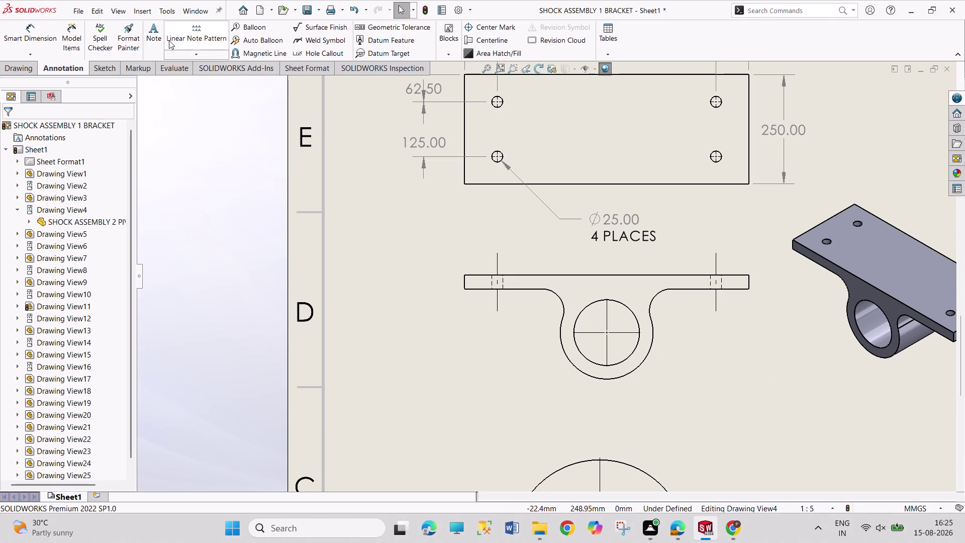
click(27, 33)
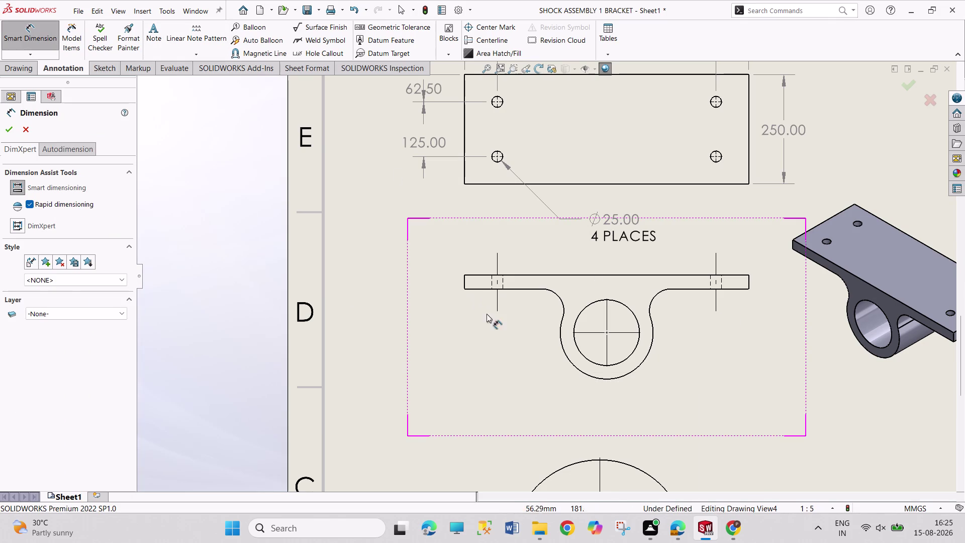
Dimension the pivot view's 32.00 flange thickness and Ø150.00 boss diameter.
scroll(up, 3)
scroll(up, 3)
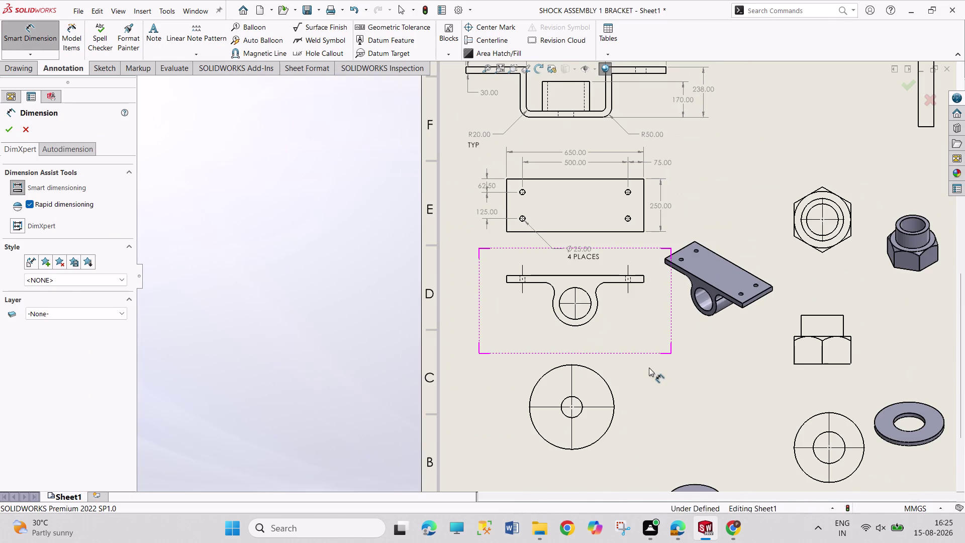
scroll(down, 3)
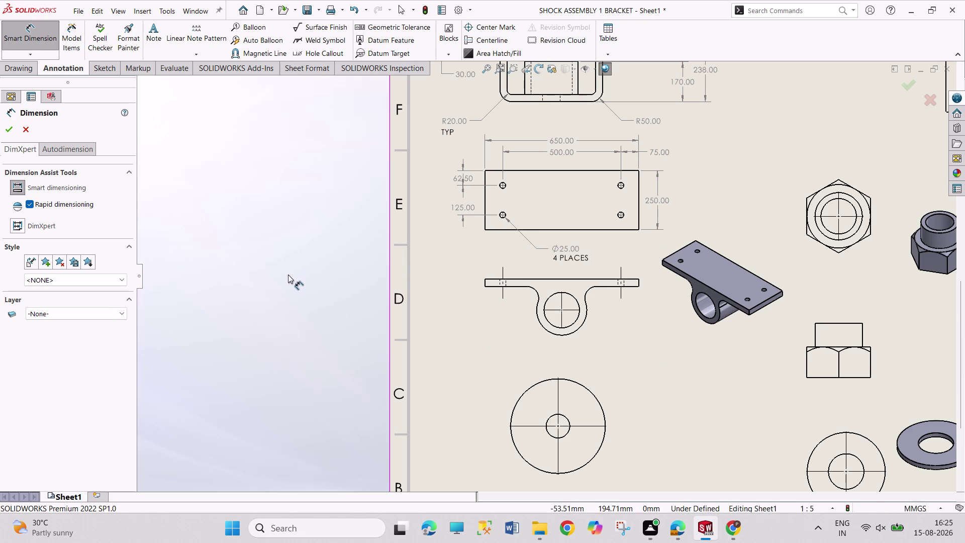
click(485, 283)
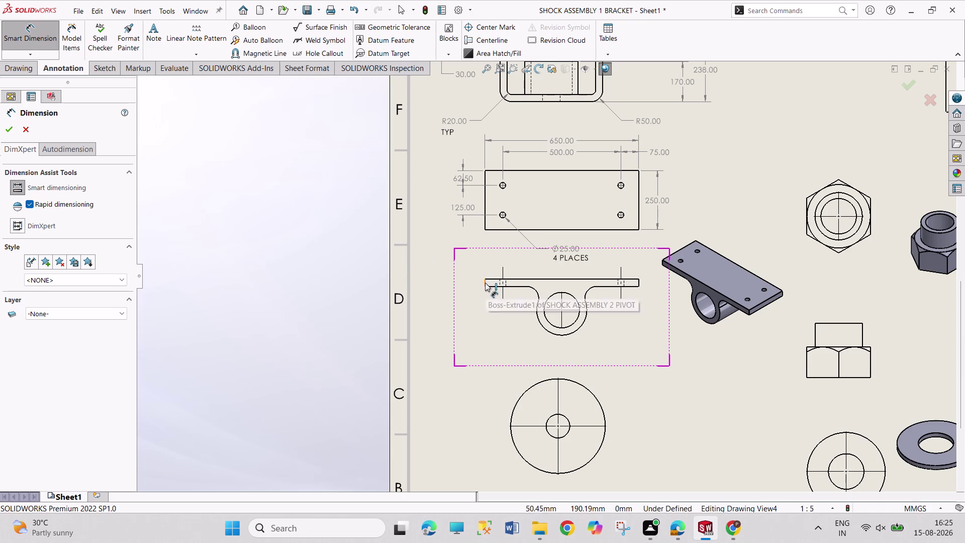
click(485, 283)
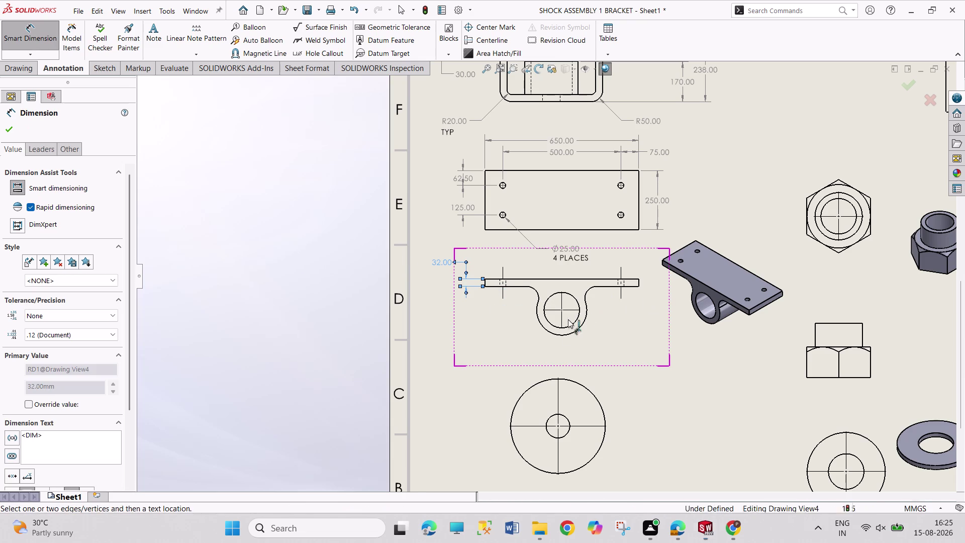
click(557, 328)
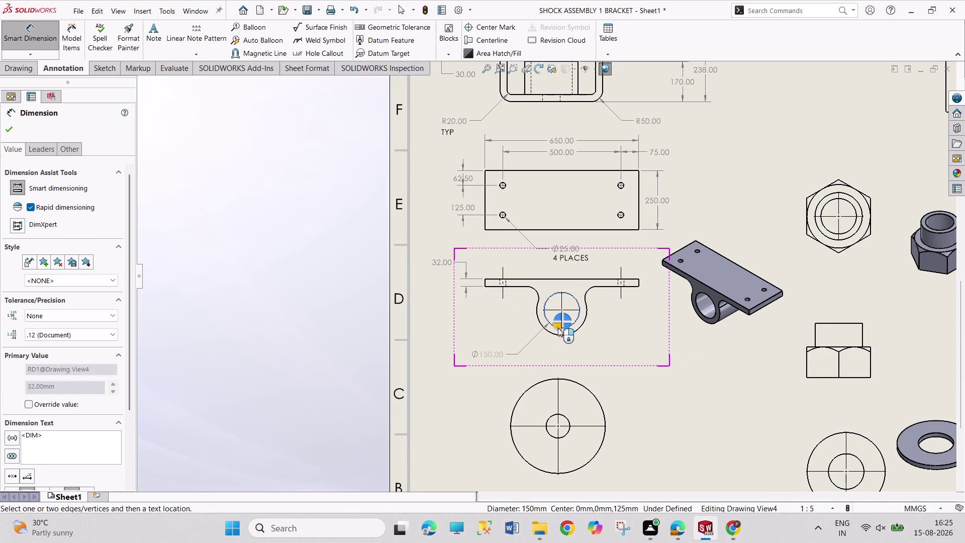
click(558, 327)
click(556, 334)
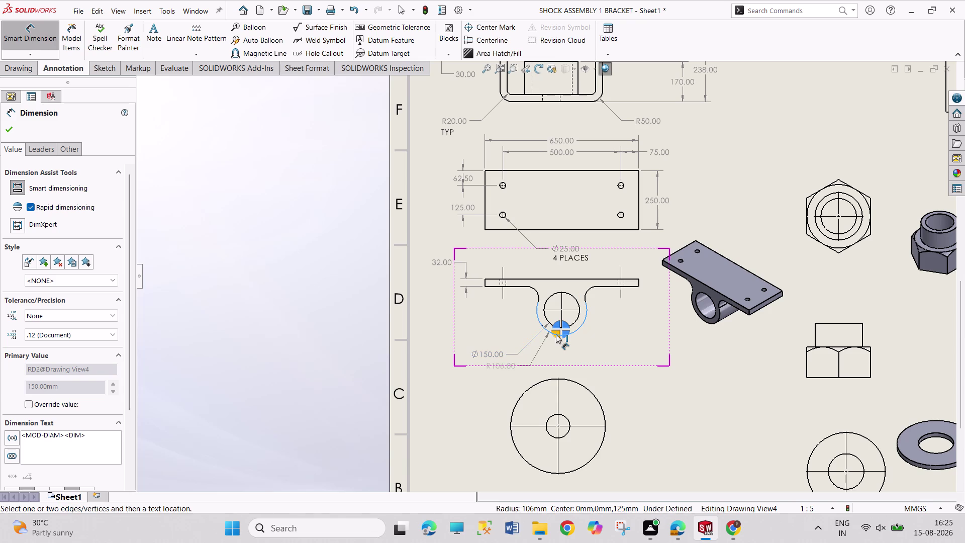
click(556, 334)
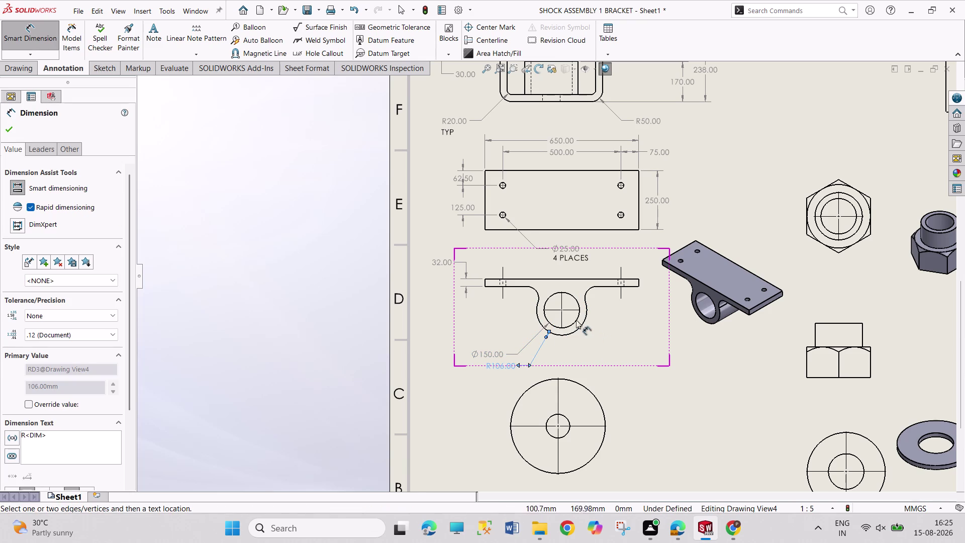
Add the R106.00 and R50.00 radii, 132.00 height and 325.00 spacing dimensions.
click(570, 310)
click(582, 279)
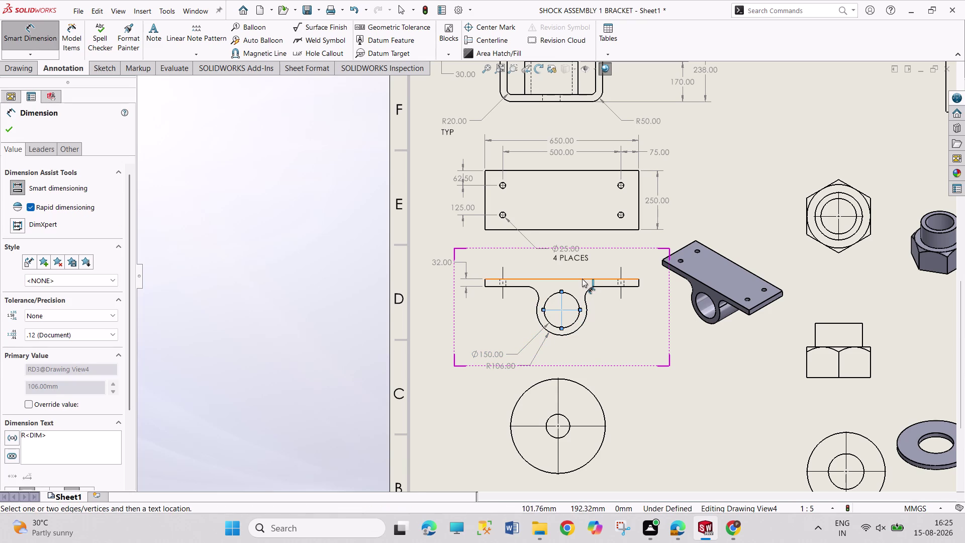
click(581, 280)
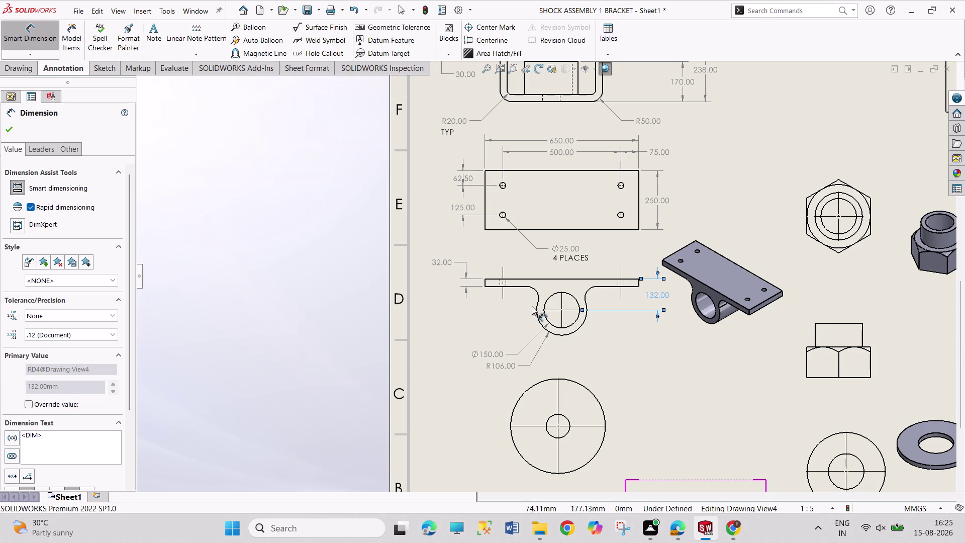
click(536, 292)
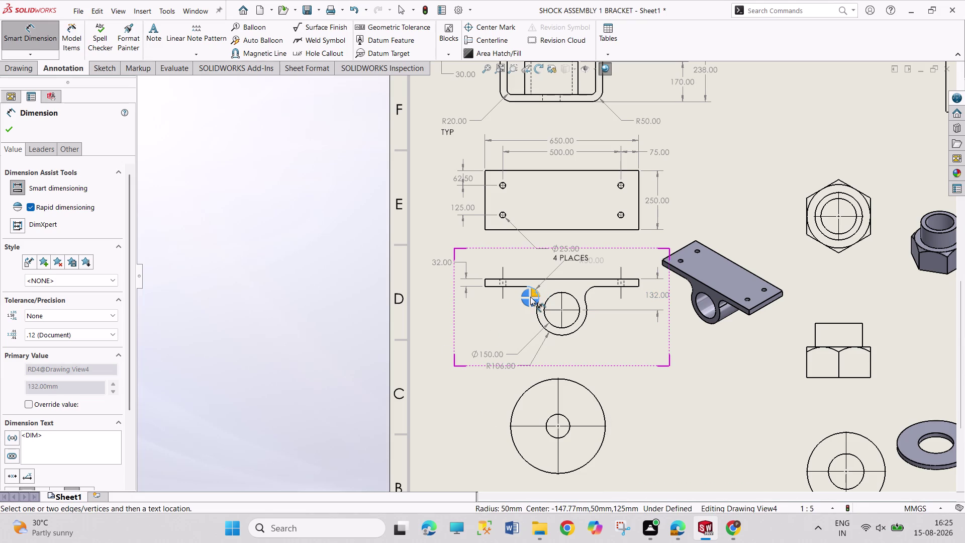
click(523, 303)
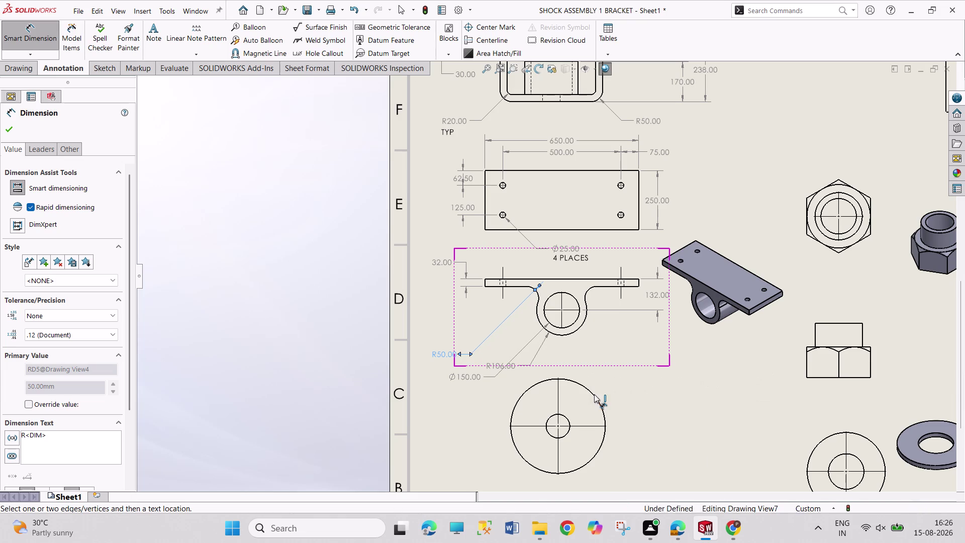
click(639, 283)
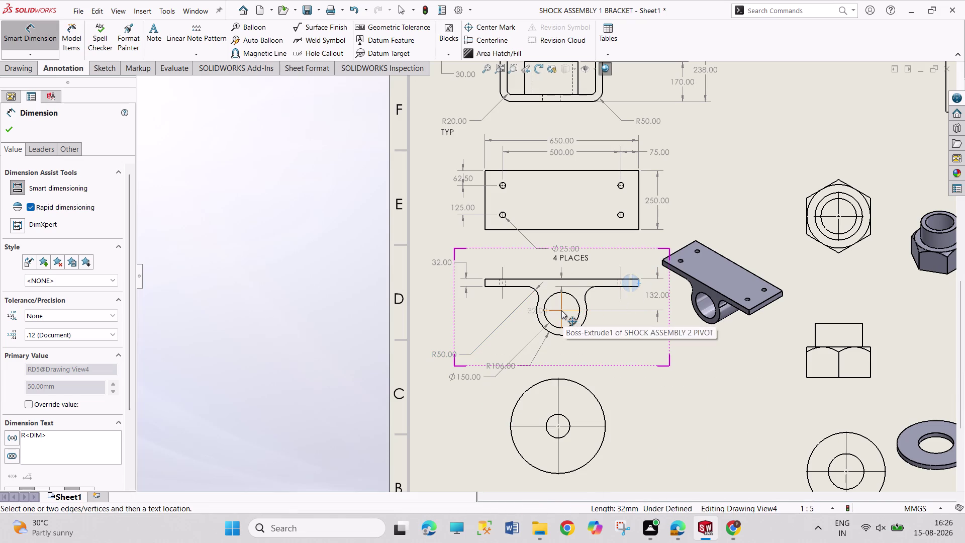
click(562, 310)
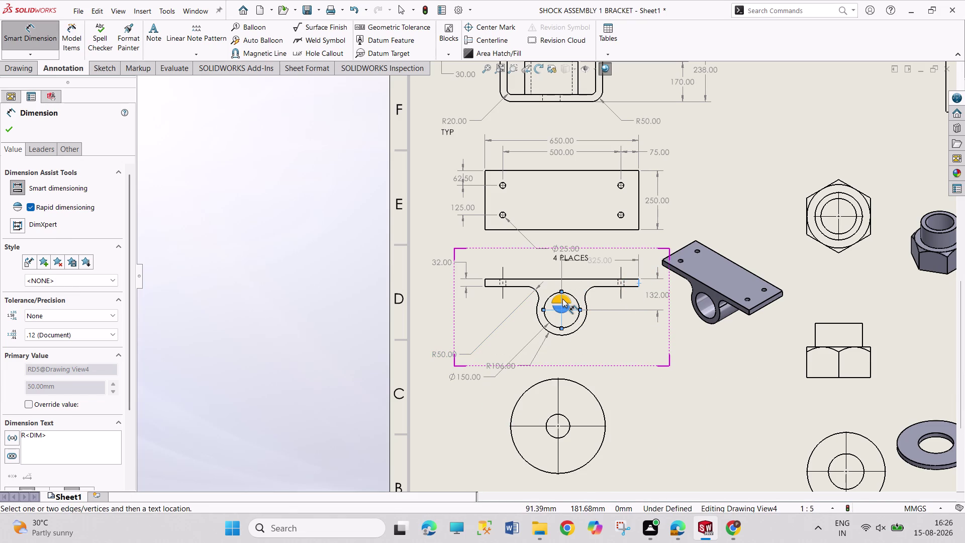
click(563, 299)
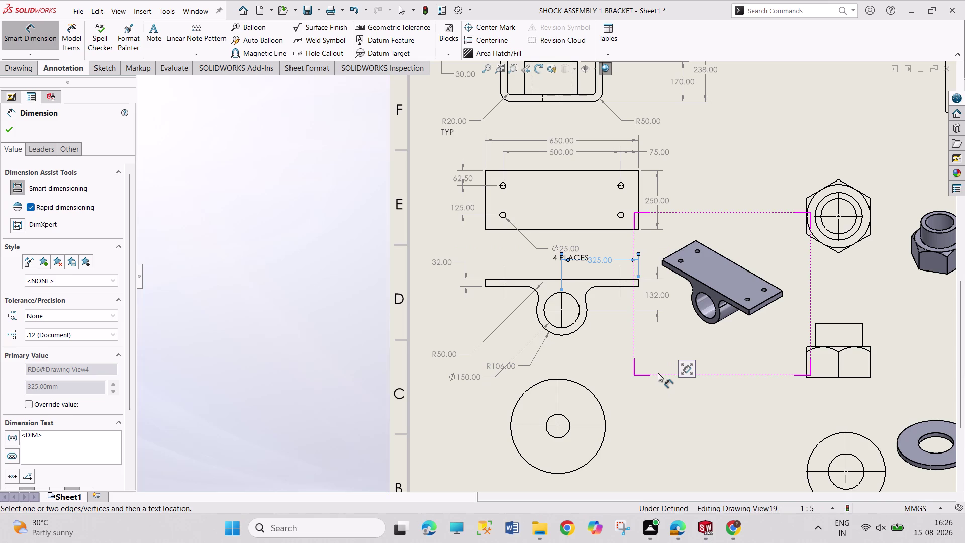
key(Escape)
key(Escape)
key(Escape)
key(Escape)
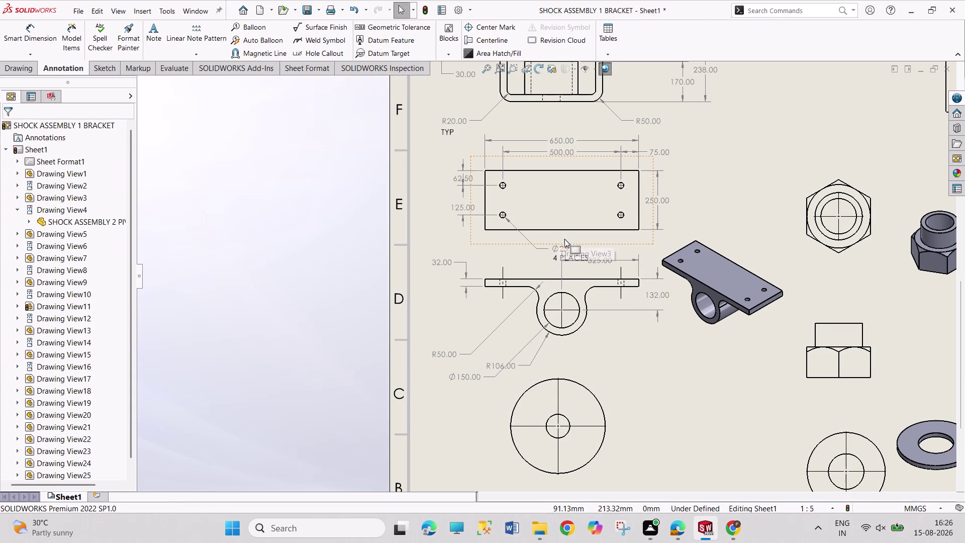
Shift the bracket plate view left to line it up with the pivot view.
drag(588, 244, 579, 245)
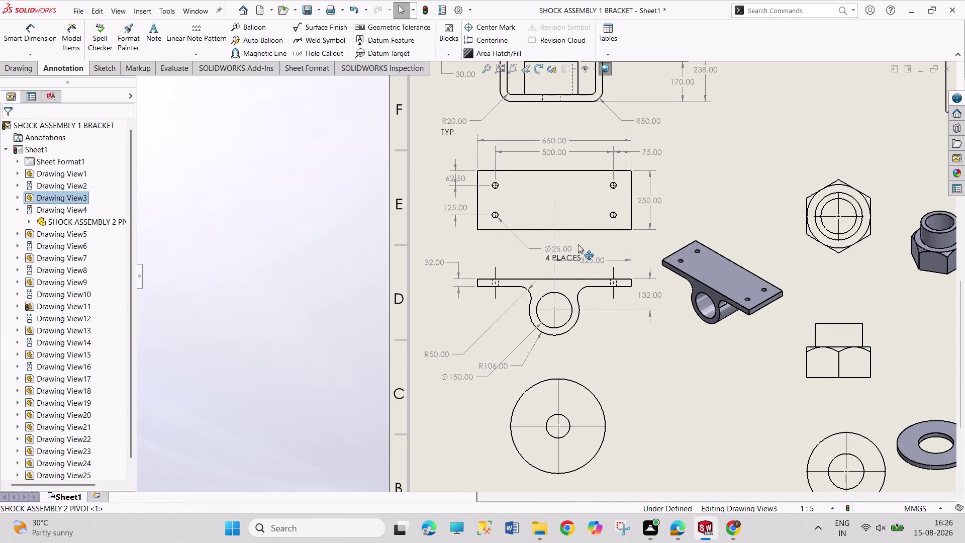
drag(579, 244, 571, 244)
scroll(up, 3)
scroll(down, 3)
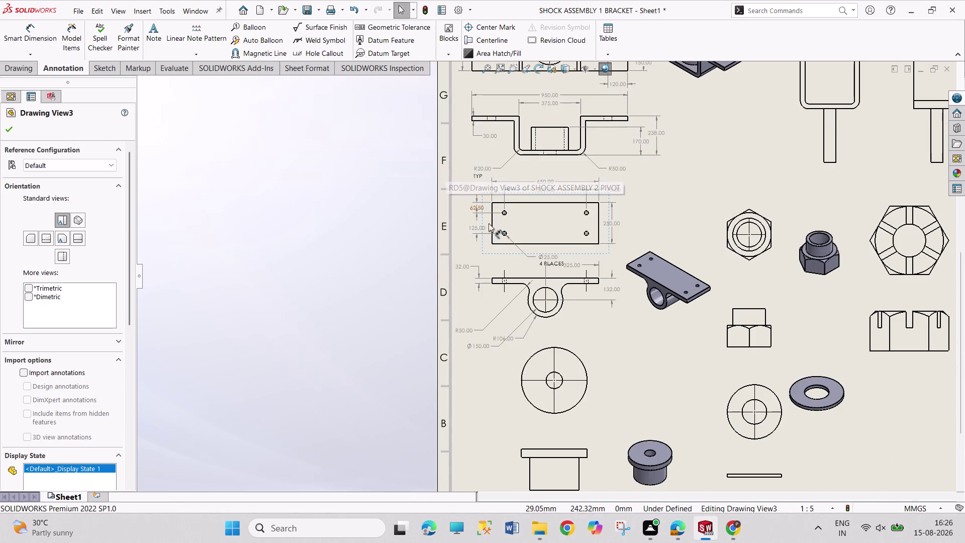
scroll(down, 3)
scroll(down, 3)
scroll(down, 3)
scroll(down, 3)
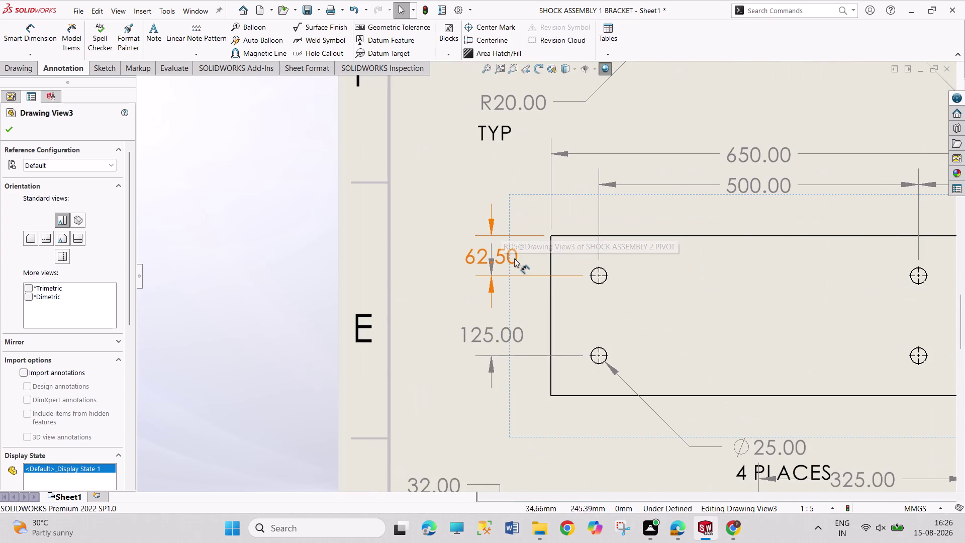
Move the 62.50 dimension up above the plate.
drag(504, 260, 512, 209)
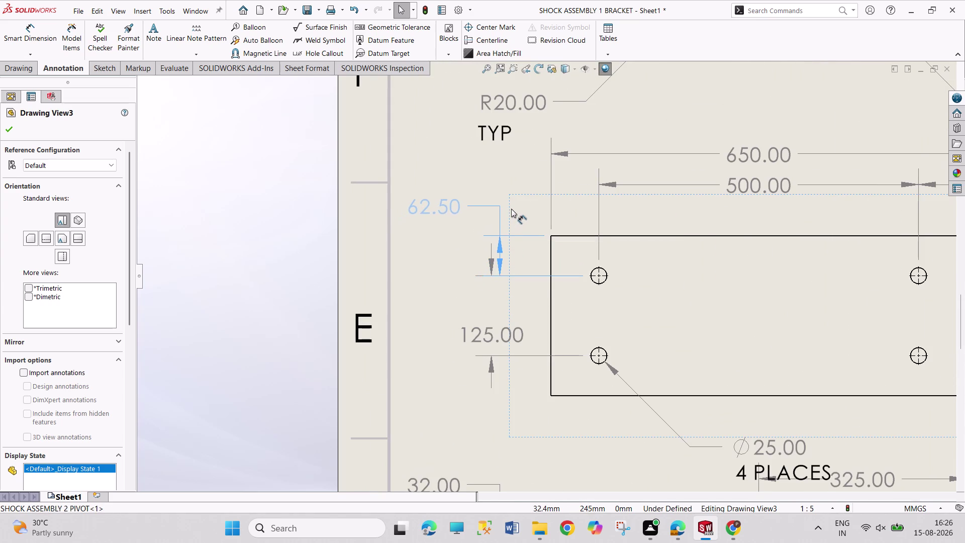
drag(511, 209, 533, 195)
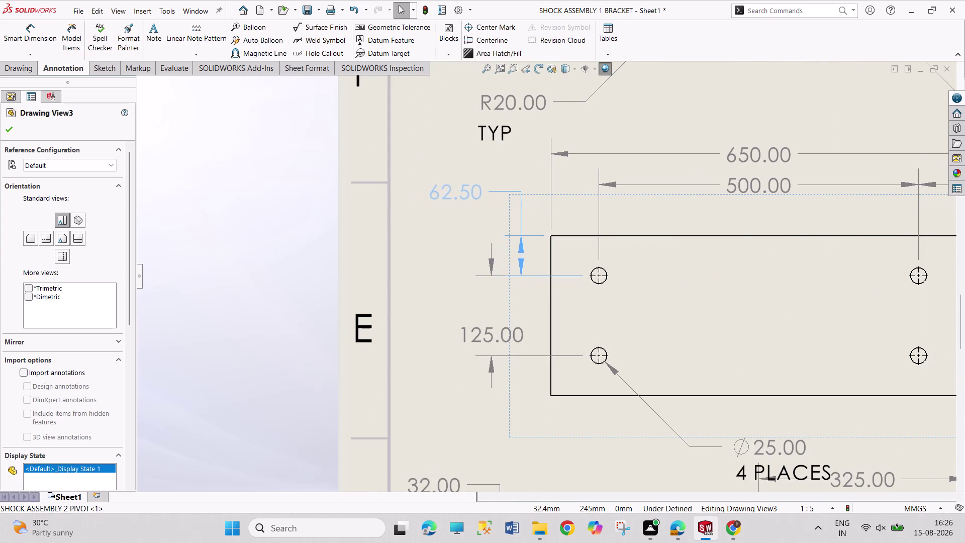
key(Escape)
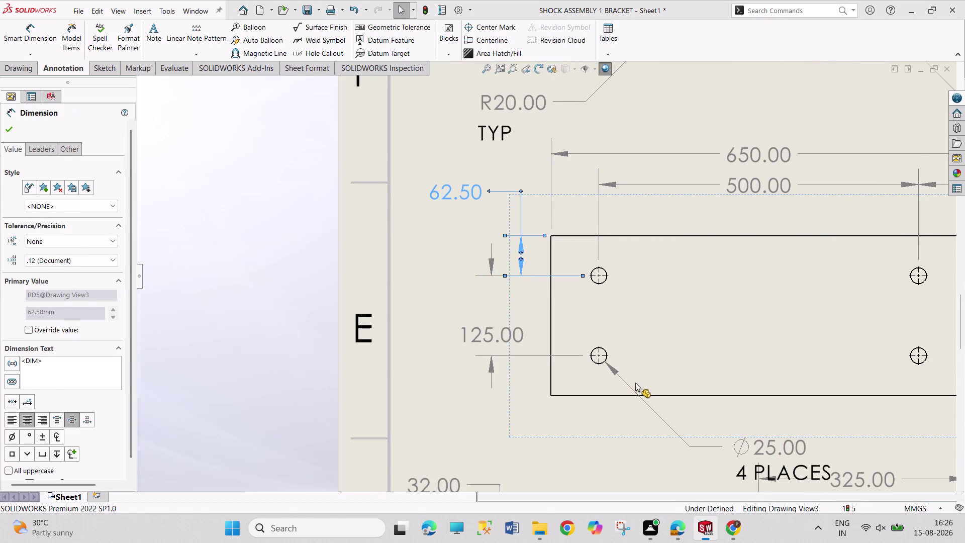
key(Escape)
key(Escape)
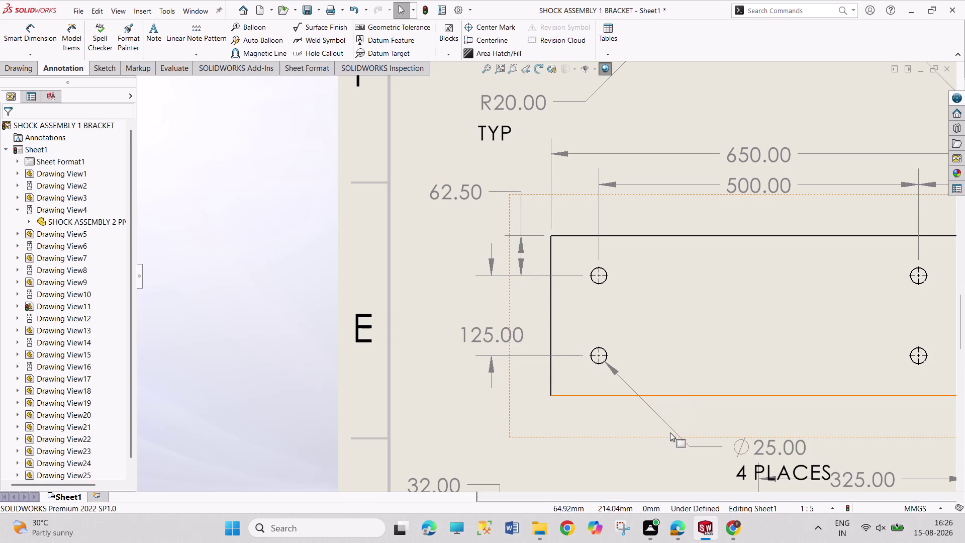
Nudge the plate view further left and zoom to check the alignment.
drag(658, 436, 633, 434)
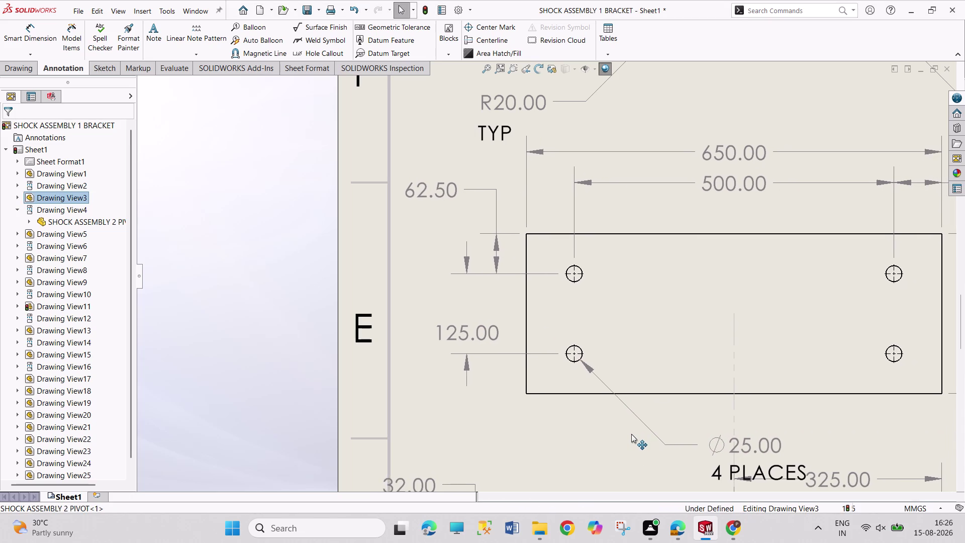
drag(632, 434, 620, 432)
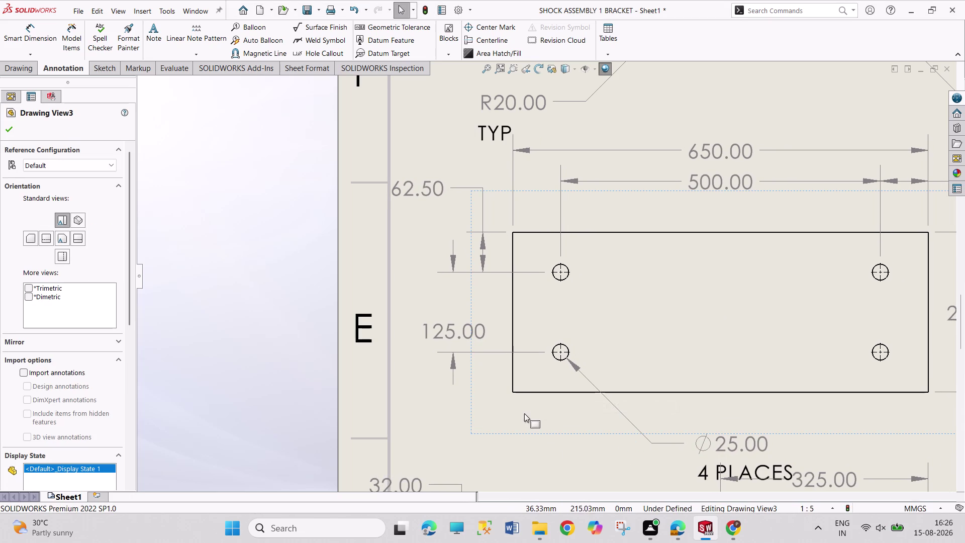
scroll(up, 3)
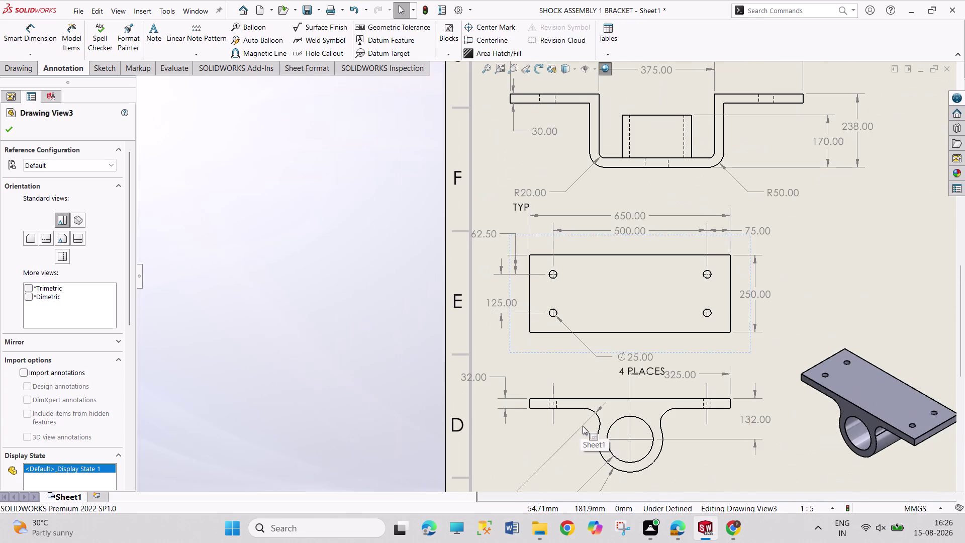
scroll(up, 3)
scroll(down, 3)
scroll(down, 3)
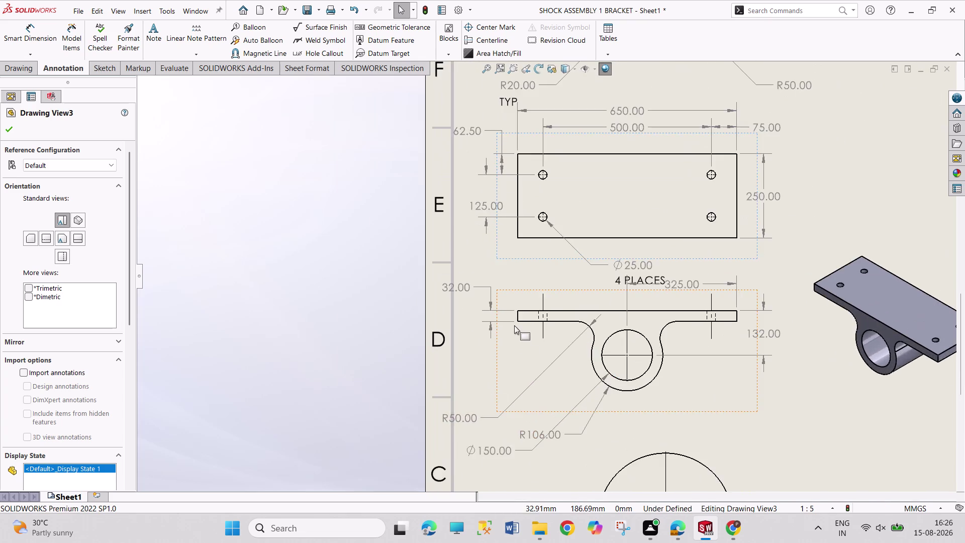
scroll(down, 3)
Move the 32.00 thickness dimension above the plate's left end.
drag(441, 261, 474, 262)
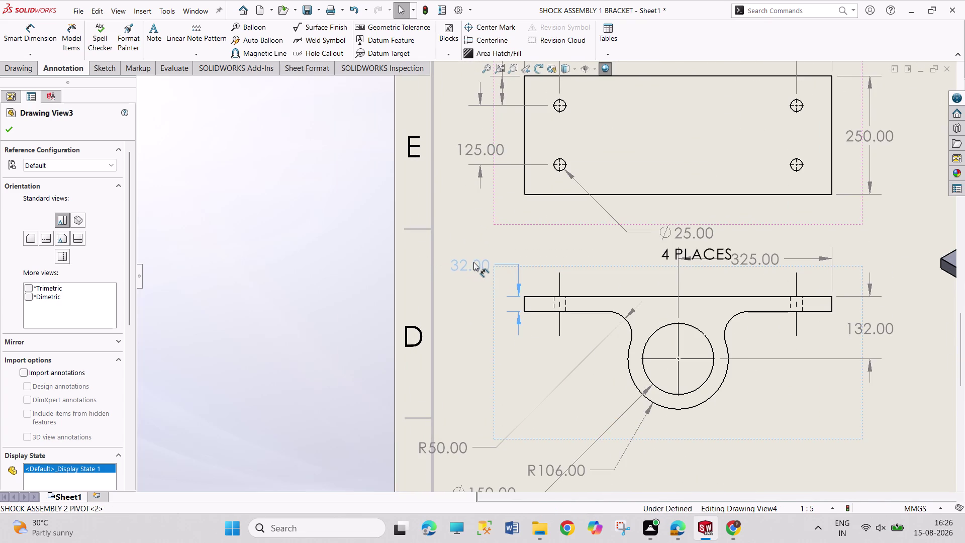
drag(474, 262, 532, 264)
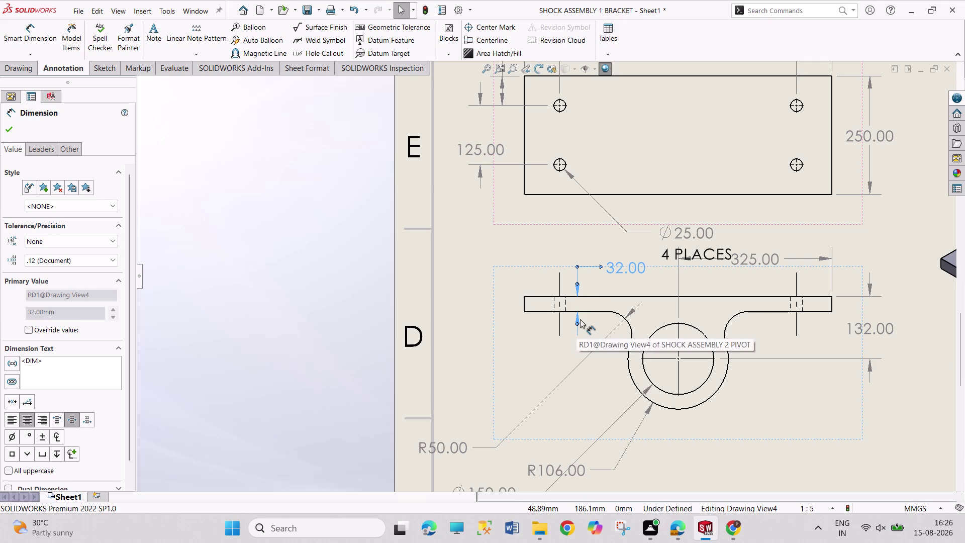
drag(581, 320, 532, 312)
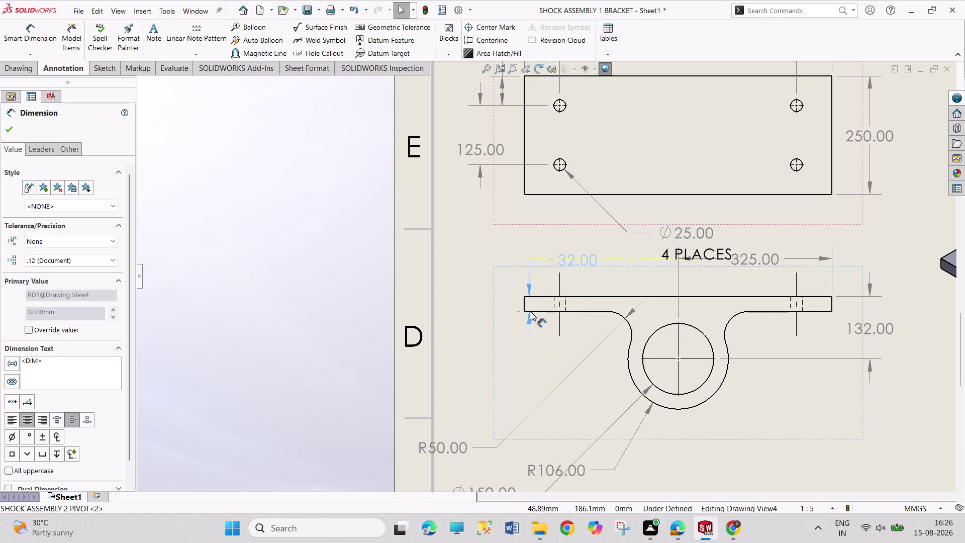
drag(532, 312, 525, 313)
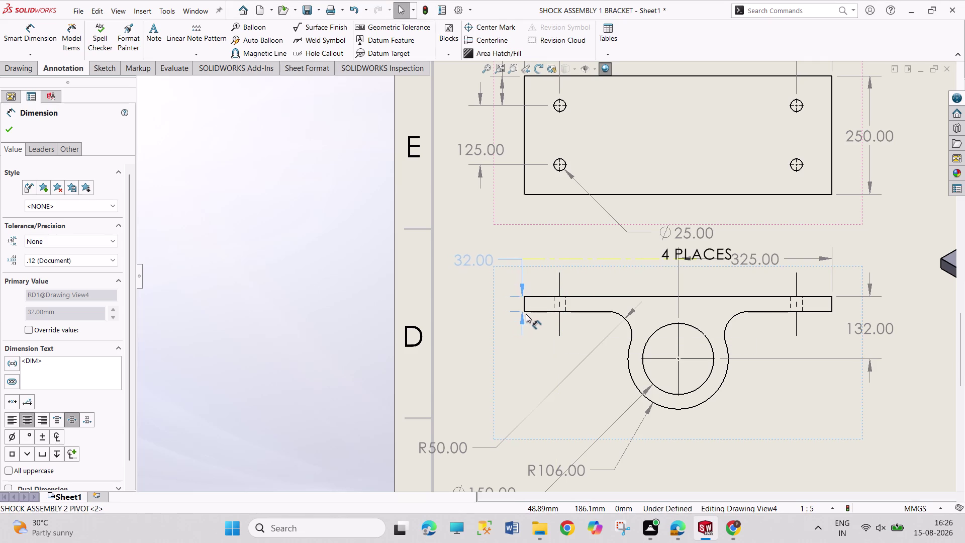
drag(525, 313, 529, 314)
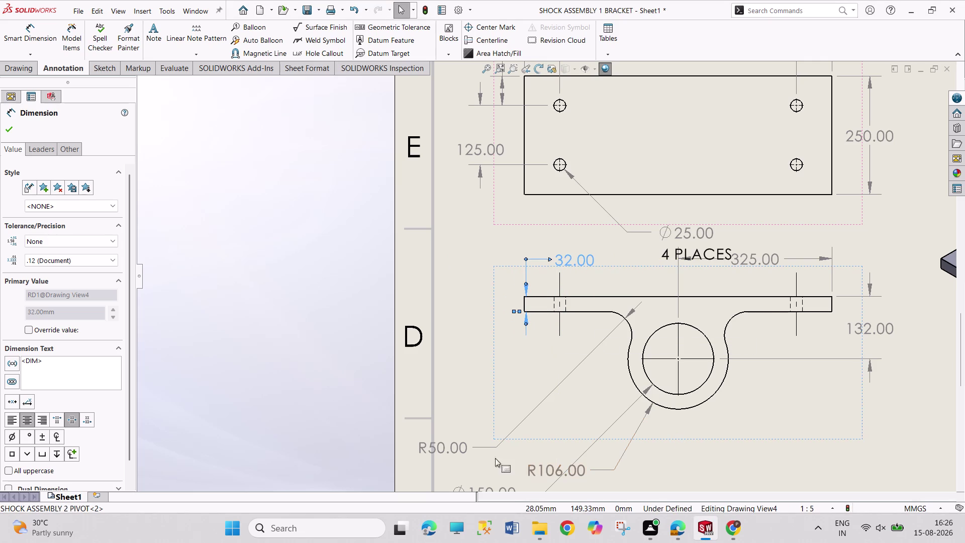
Bring the R50.00, R106.00 and Ø150.00 dimensions closer to the front view.
drag(453, 446, 515, 432)
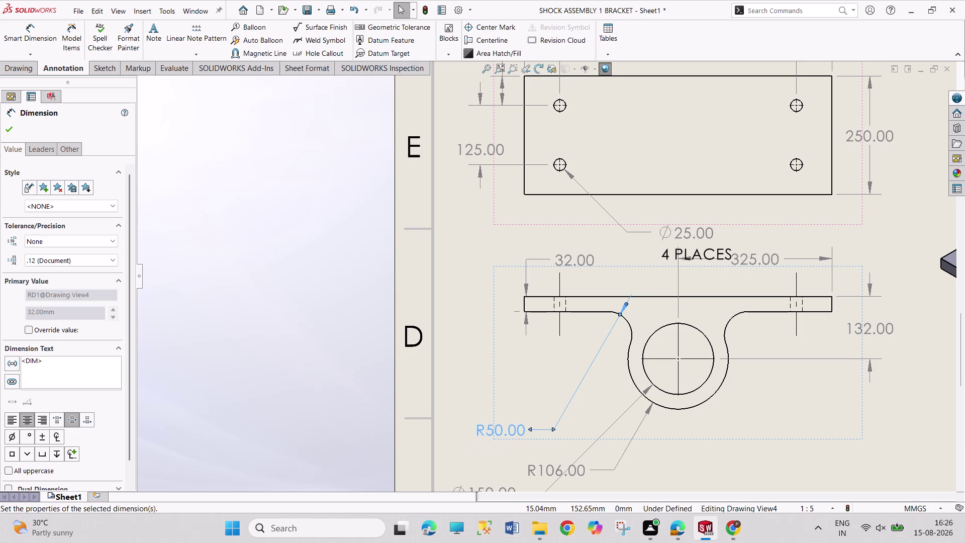
drag(545, 470, 508, 448)
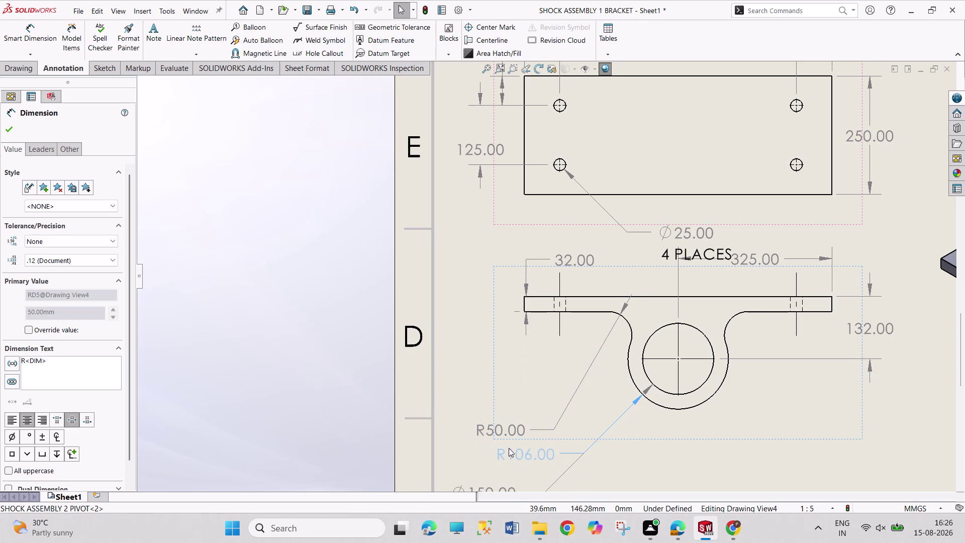
drag(509, 448, 508, 448)
scroll(up, 3)
drag(511, 427, 548, 427)
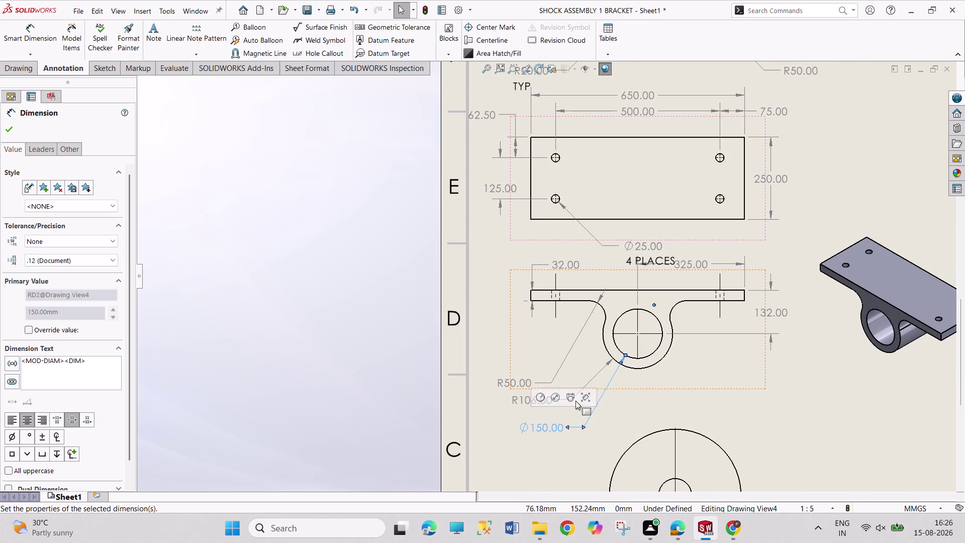
Stack R50.00, R106.00 and Ø150.00 in a neat column at the view's lower left.
drag(514, 384, 554, 362)
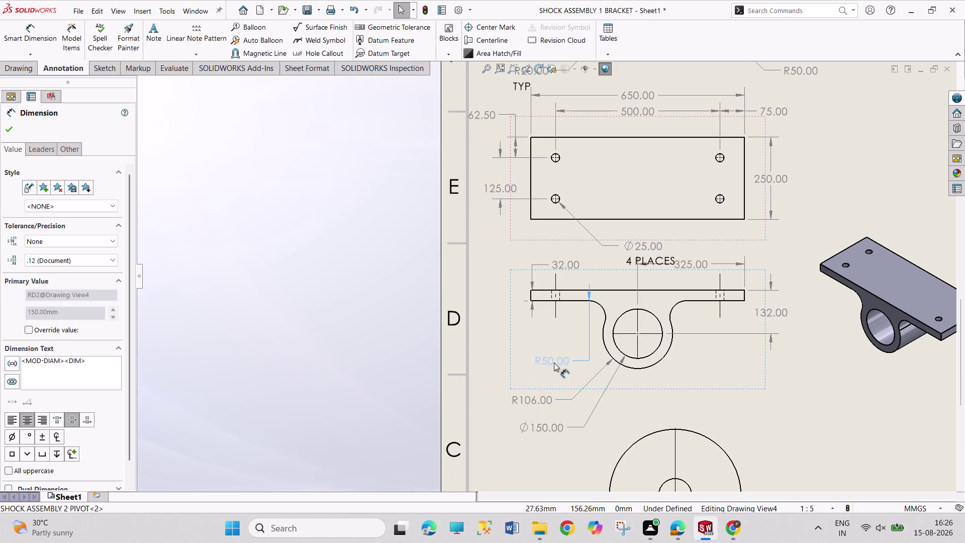
drag(554, 362, 537, 352)
drag(595, 297, 601, 303)
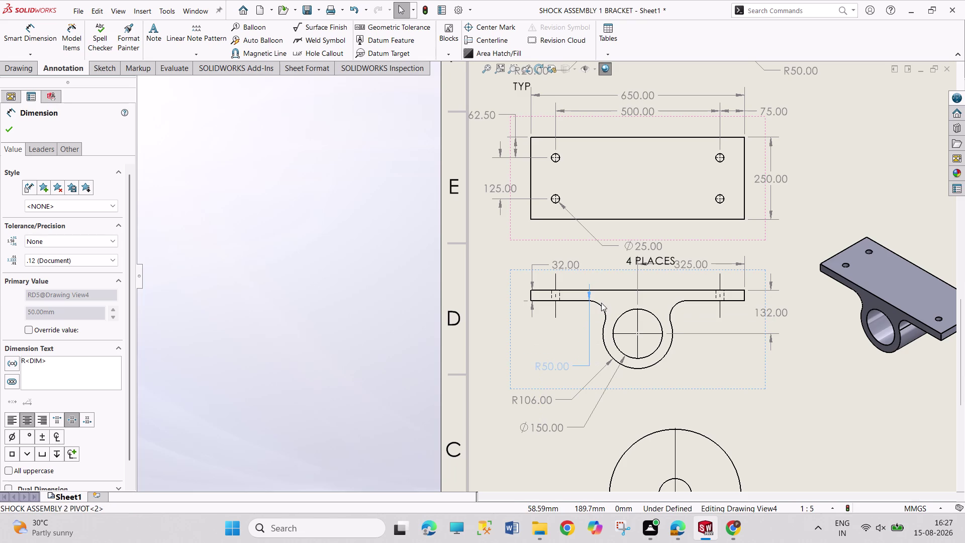
drag(601, 303, 583, 301)
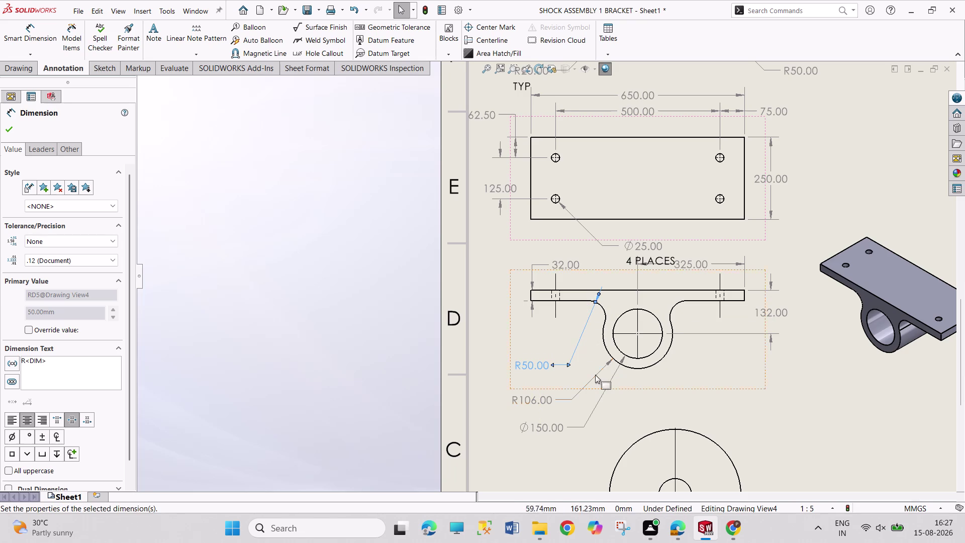
drag(538, 401, 539, 388)
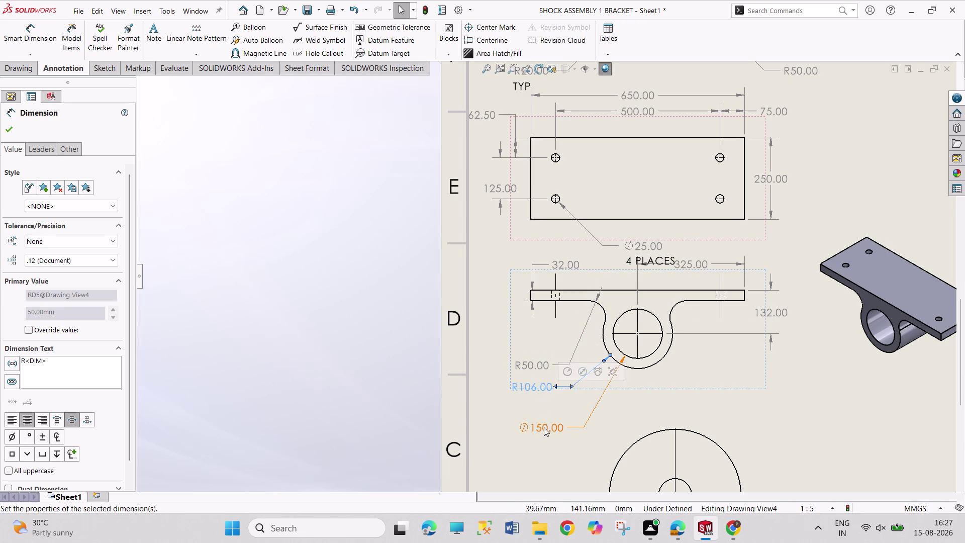
drag(543, 429, 542, 404)
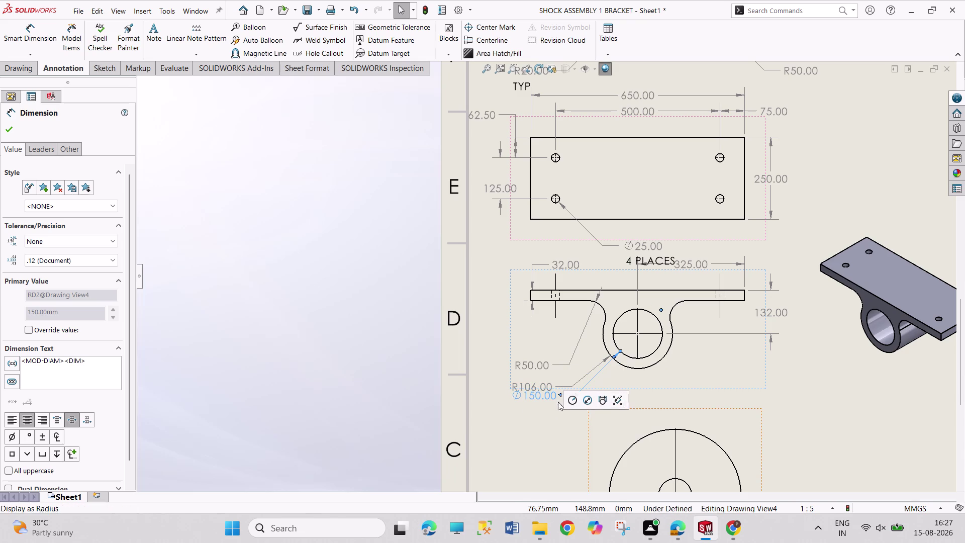
drag(548, 396, 554, 408)
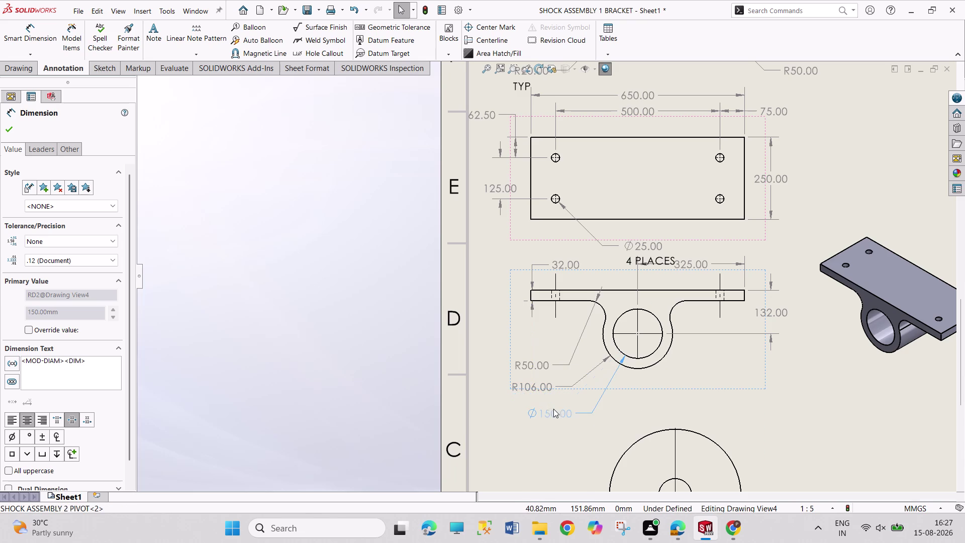
drag(553, 409, 554, 410)
drag(654, 392, 642, 389)
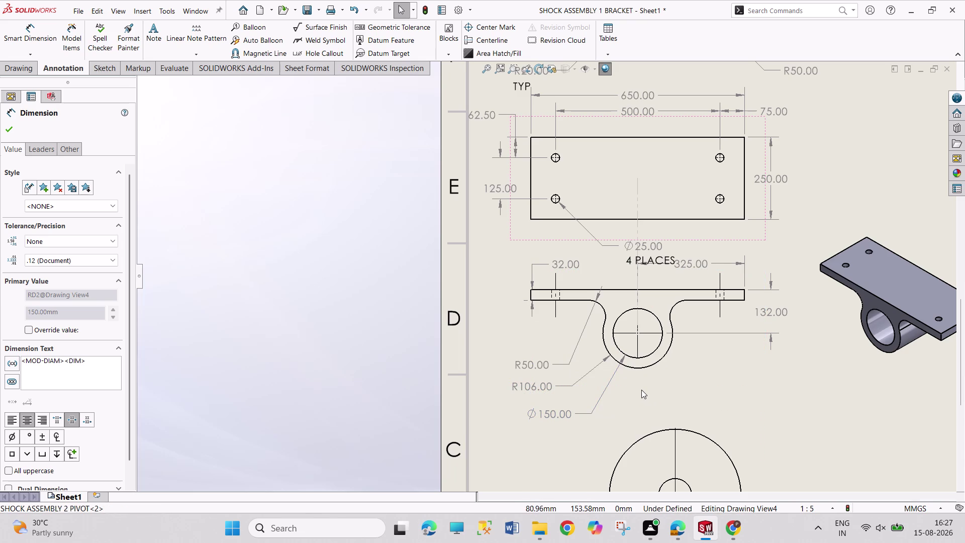
drag(643, 390, 629, 390)
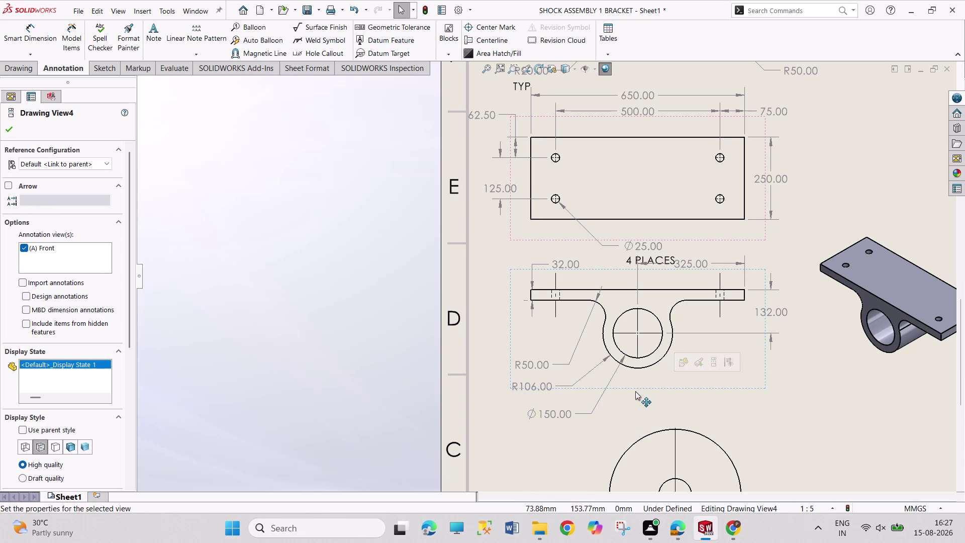
Shift the pivot top and front views slightly left.
drag(636, 391, 594, 391)
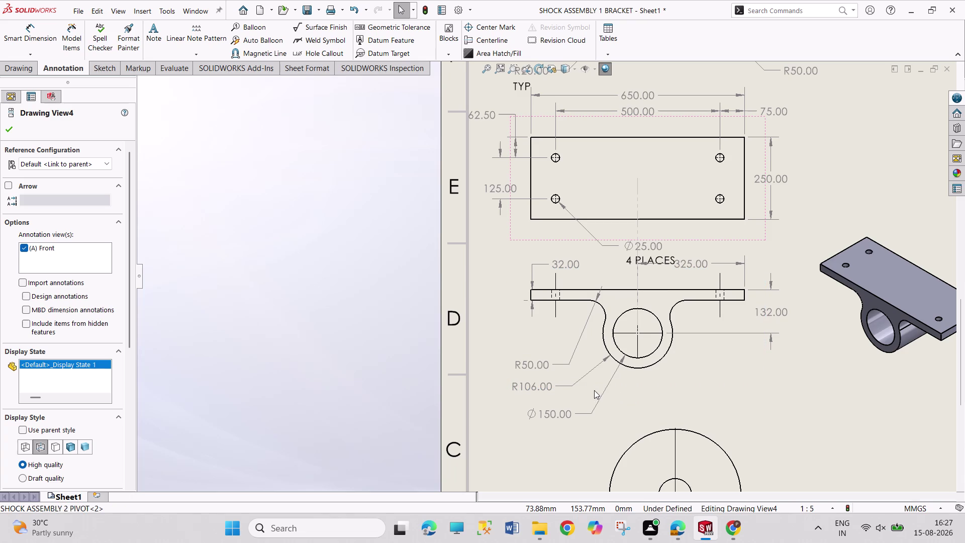
drag(595, 390, 594, 390)
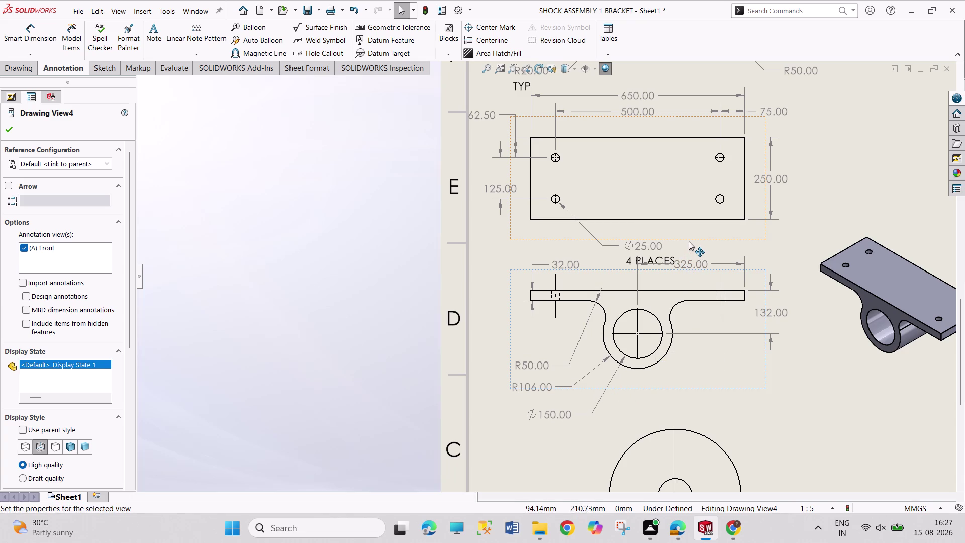
drag(688, 242, 675, 246)
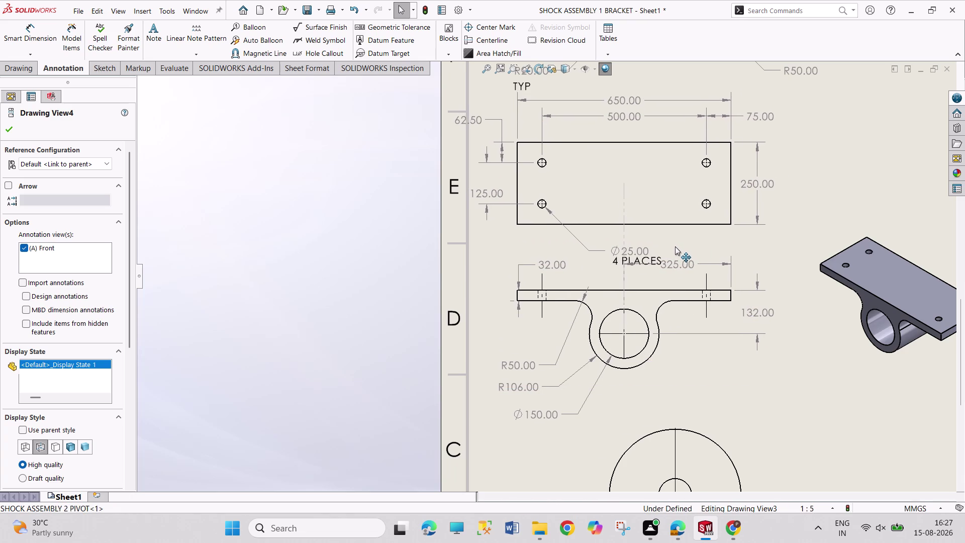
drag(675, 247, 678, 247)
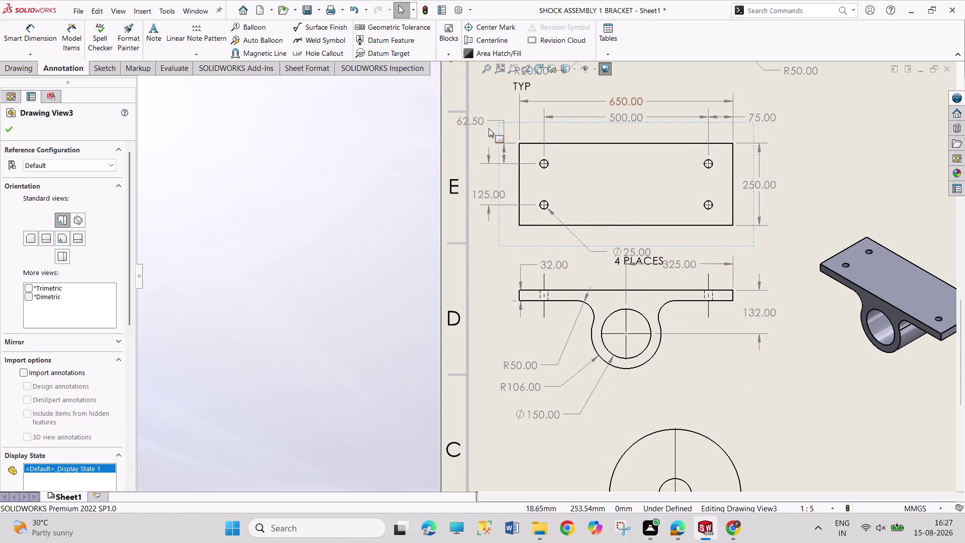
Move the 62.50 dimension closer to the pivot top view.
drag(476, 121, 491, 122)
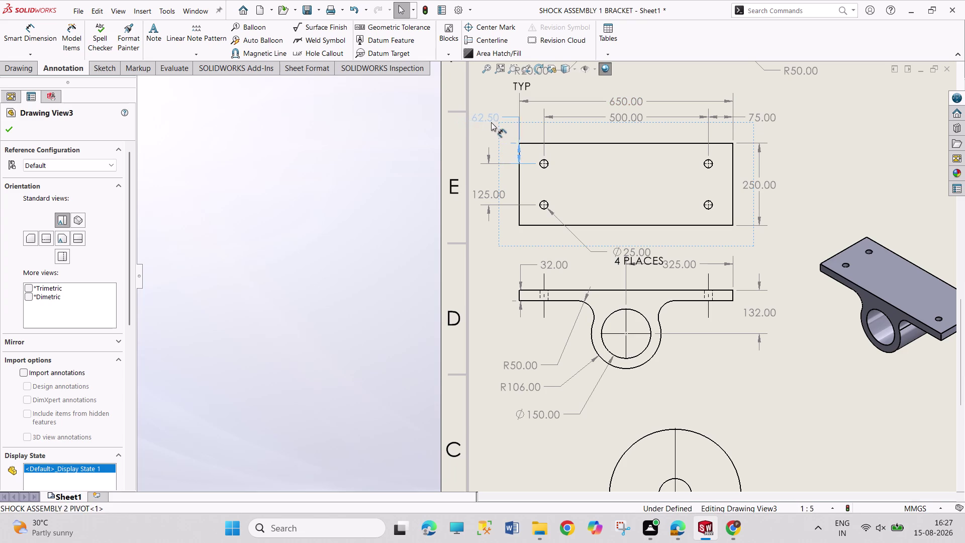
drag(491, 122, 504, 116)
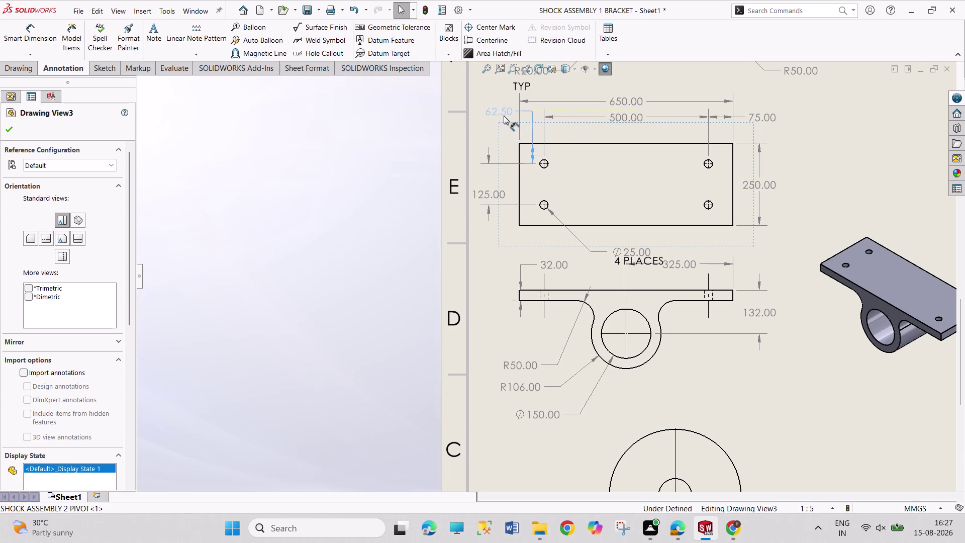
drag(504, 116, 503, 114)
key(Escape)
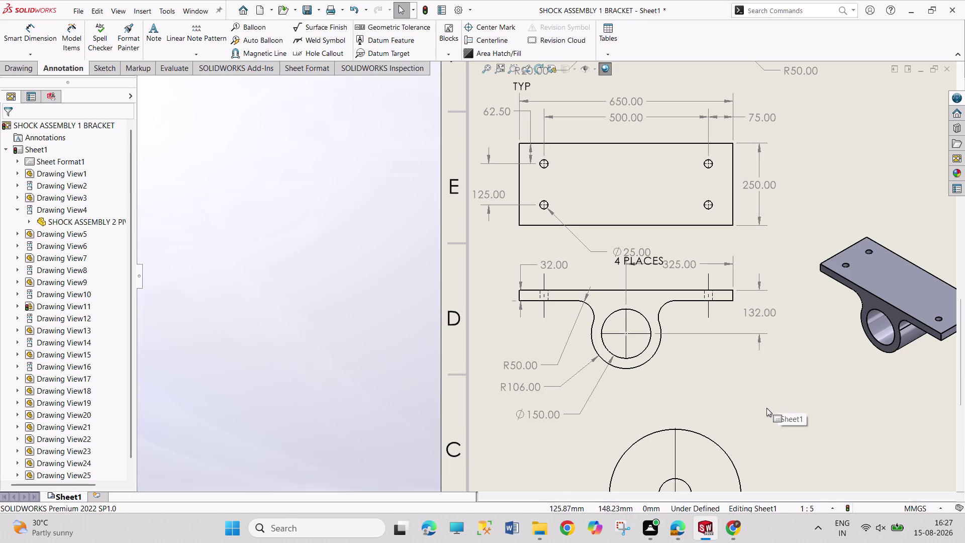
Raise the Ø25.00 hole callout and tuck the 4 PLACES note directly beneath it.
scroll(up, 3)
scroll(up, 3)
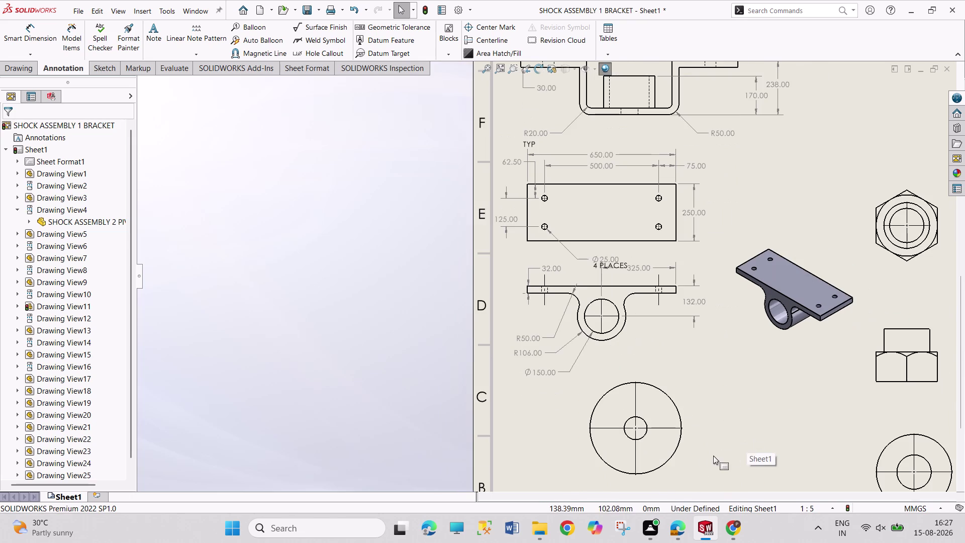
scroll(up, 3)
scroll(down, 3)
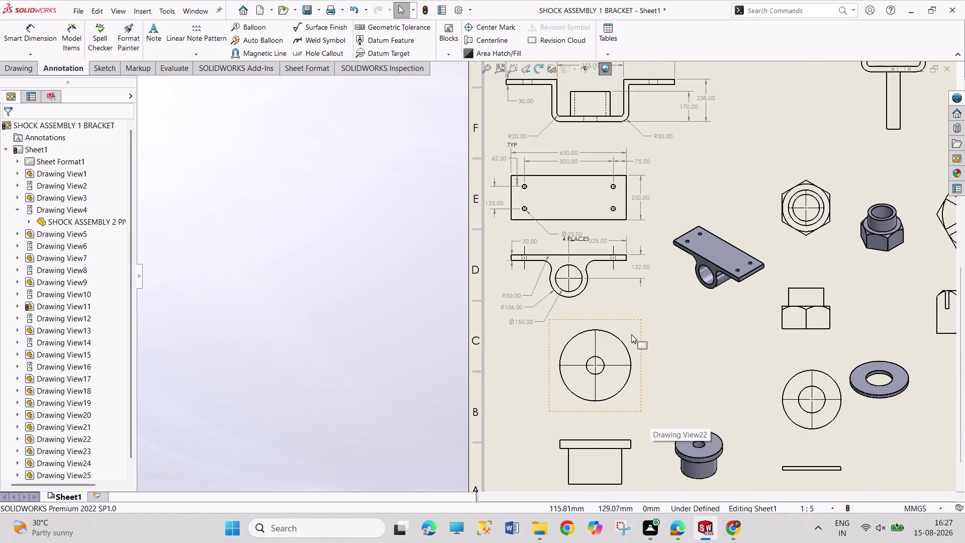
scroll(down, 3)
scroll(down, 3)
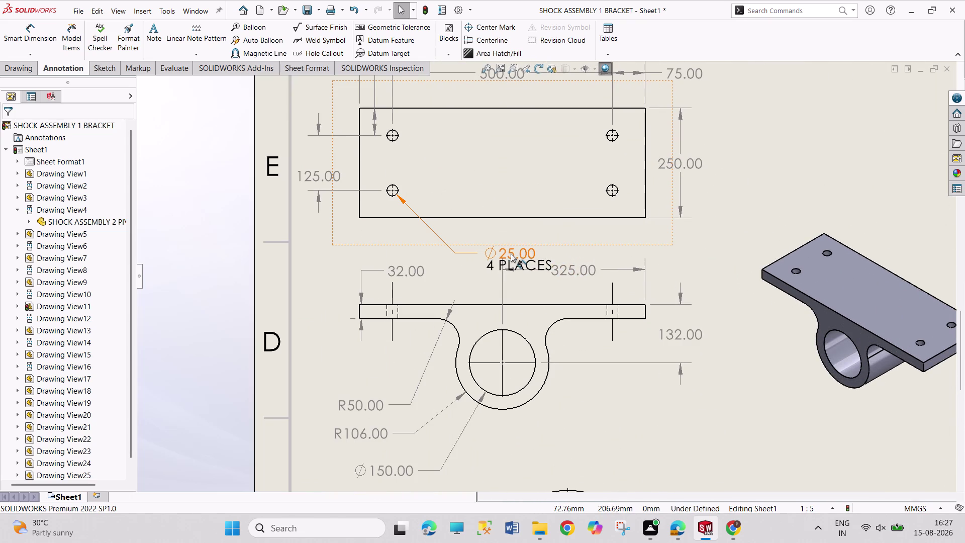
drag(512, 252, 515, 235)
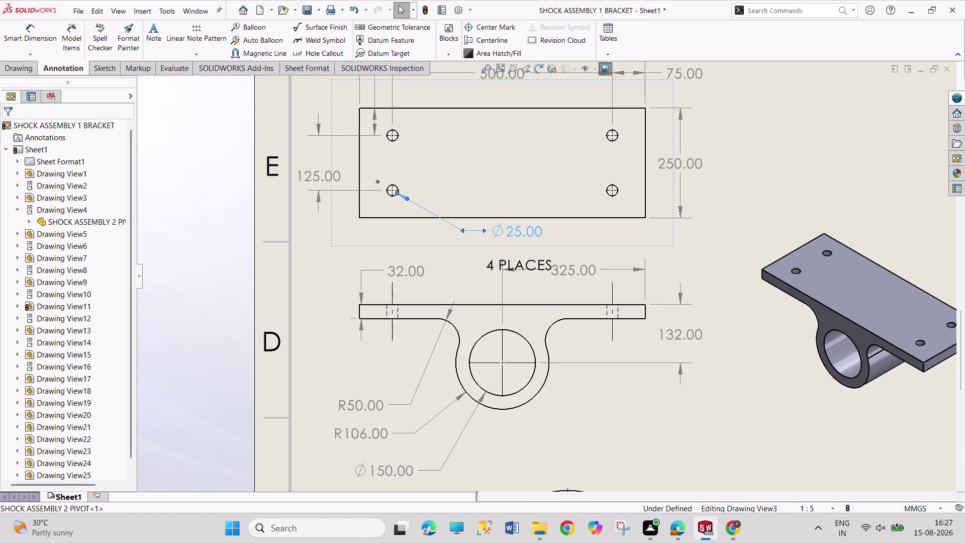
drag(517, 263, 519, 247)
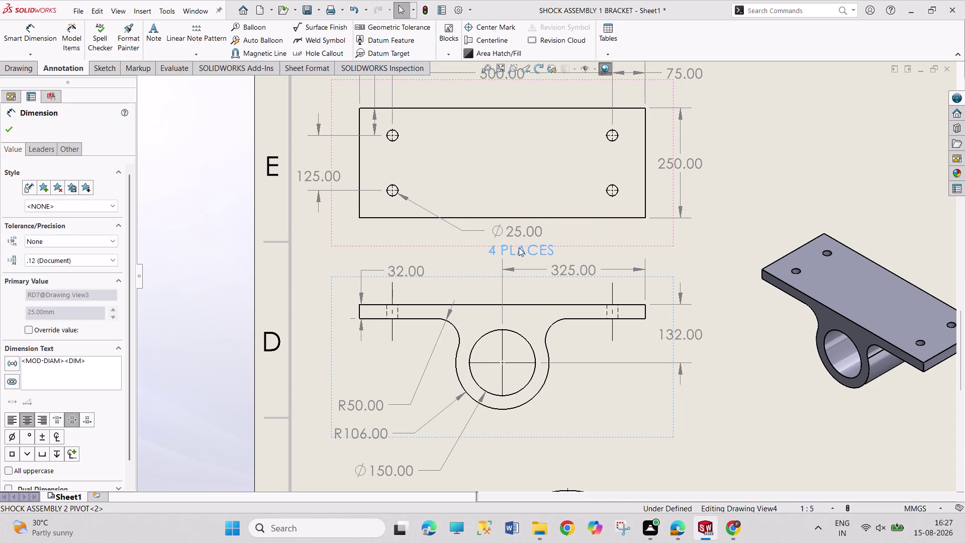
drag(519, 248, 519, 244)
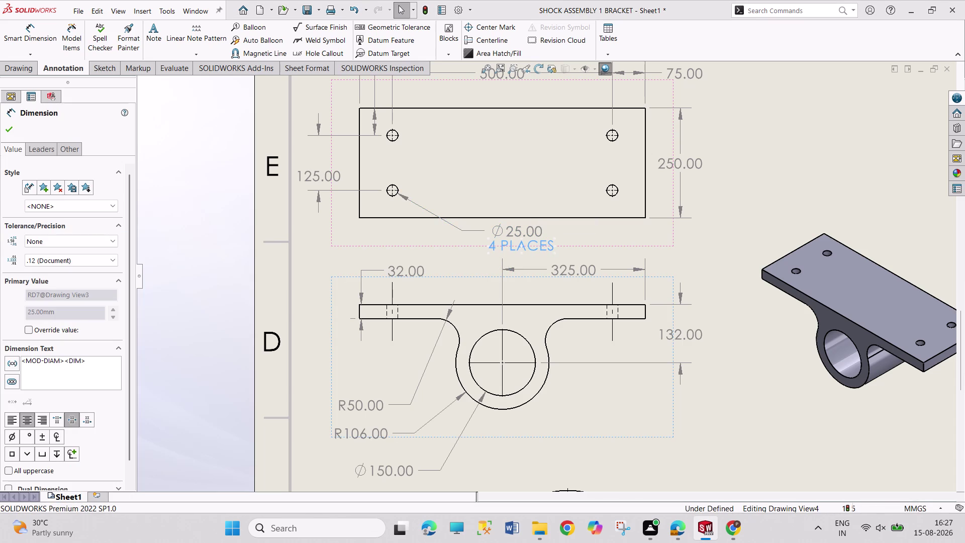